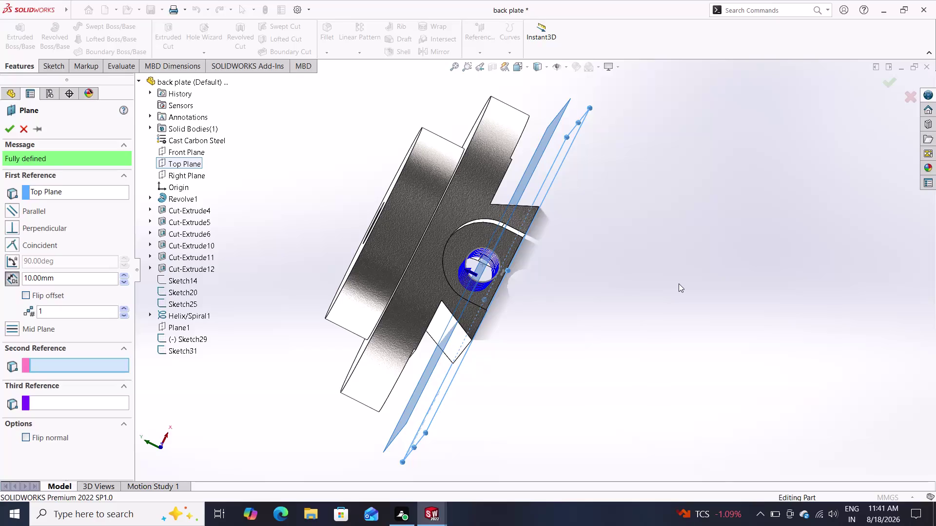
Preview the new plane at offsets of 7 mm, then 5 mm, from the Top Plane.
middle_click(679, 284)
middle_click(679, 284)
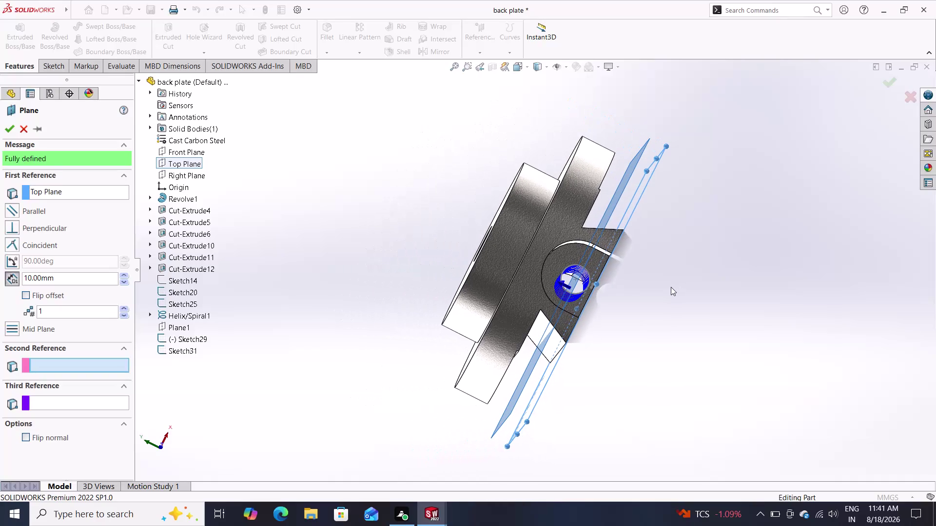
middle_click(669, 287)
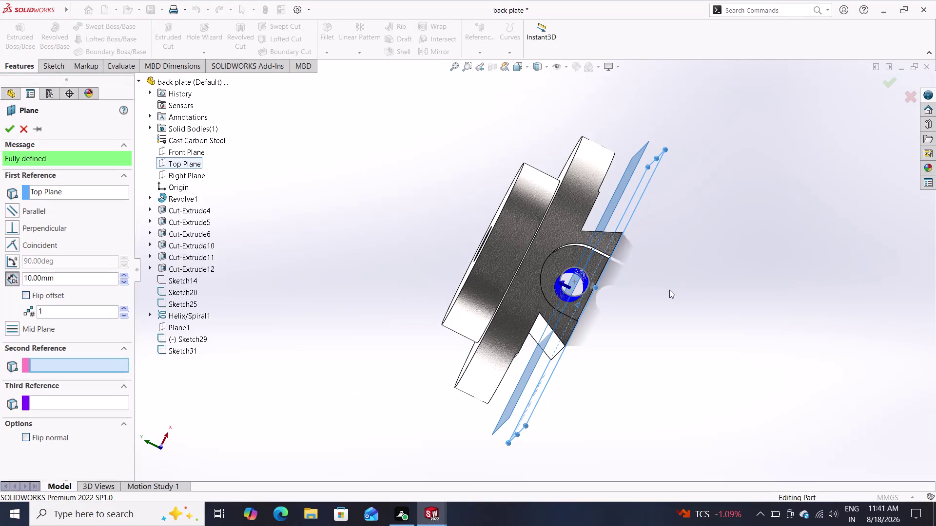
middle_click(669, 290)
middle_click(670, 290)
middle_click(670, 290)
middle_click(670, 290)
middle_click(670, 290)
middle_click(670, 290)
middle_click(670, 290)
middle_click(671, 290)
middle_click(671, 290)
middle_click(671, 290)
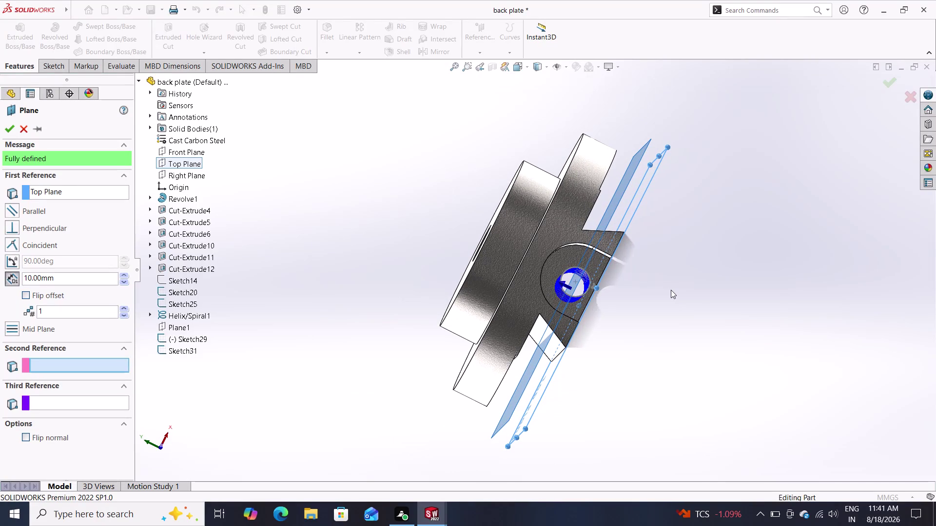
middle_click(670, 290)
middle_click(670, 290)
middle_click(671, 290)
middle_click(671, 290)
middle_click(670, 290)
middle_drag(629, 305, 622, 324)
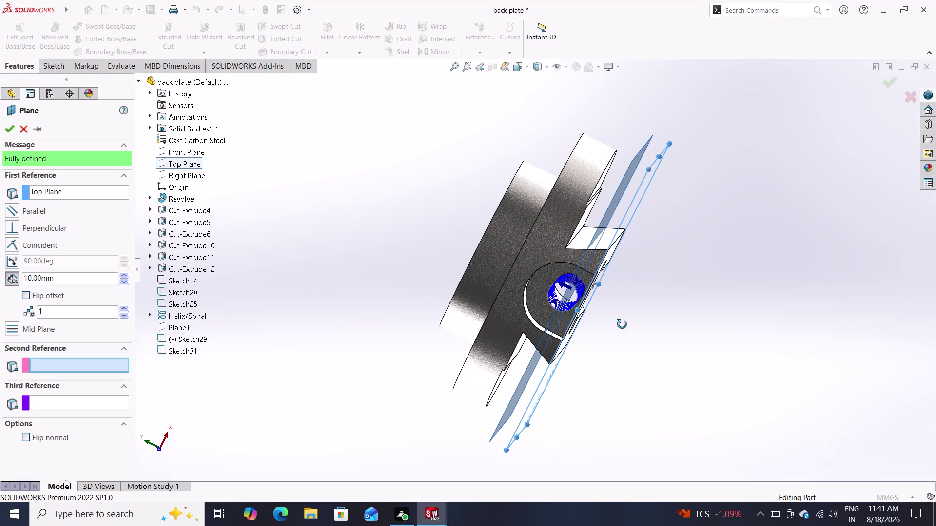
middle_drag(622, 324, 629, 313)
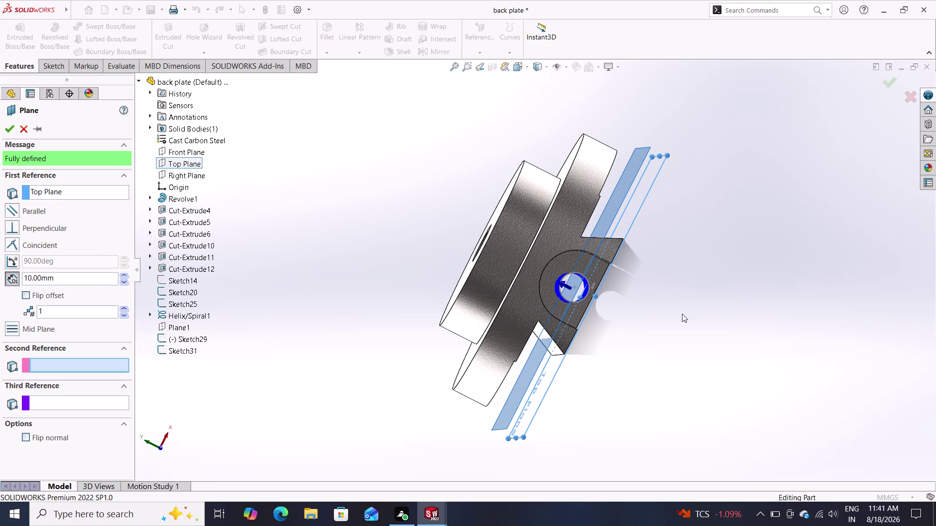
scroll(down, 3)
scroll(down, 3)
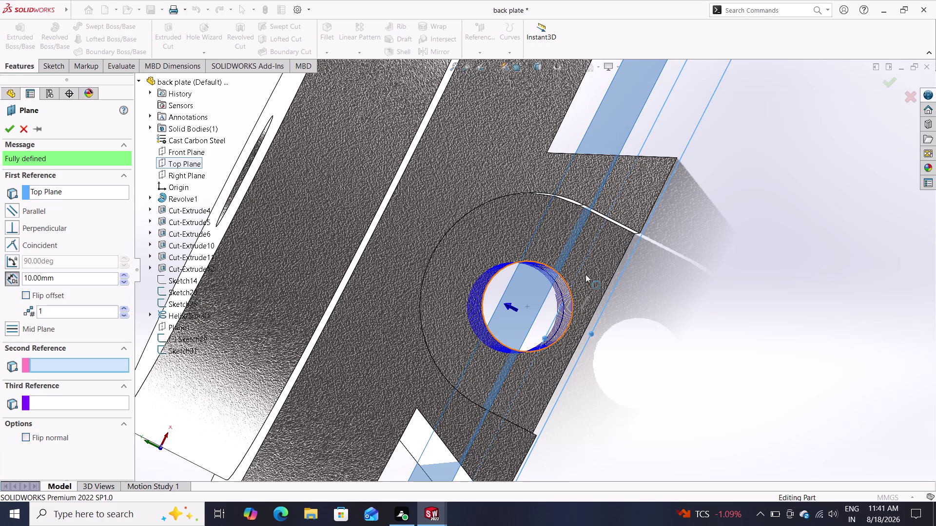
scroll(down, 3)
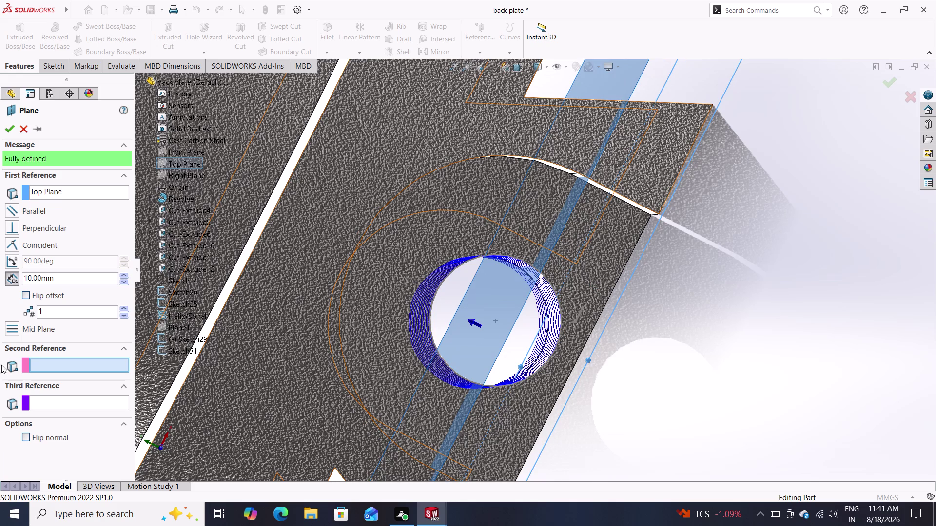
drag(76, 280, 1, 291)
click(1, 291)
drag(1, 291, 0, 296)
drag(82, 280, 0, 294)
key(7)
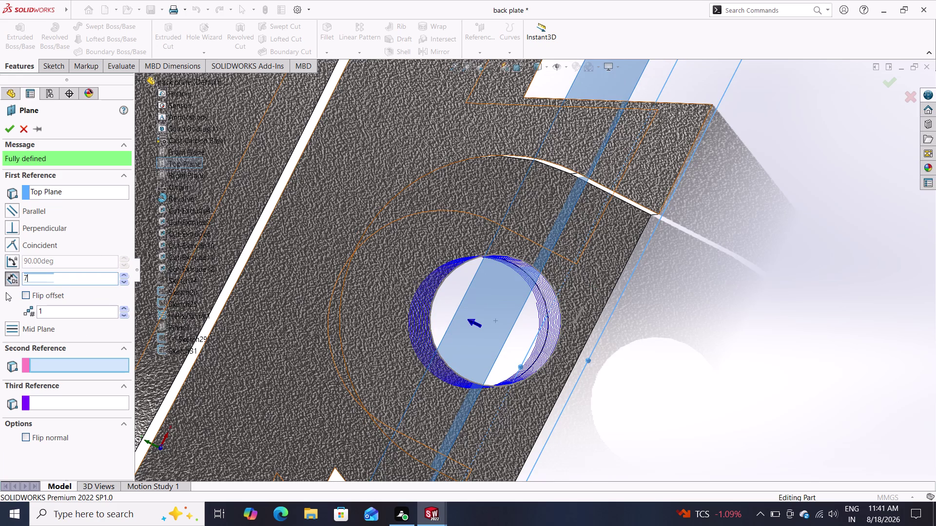
key(Return)
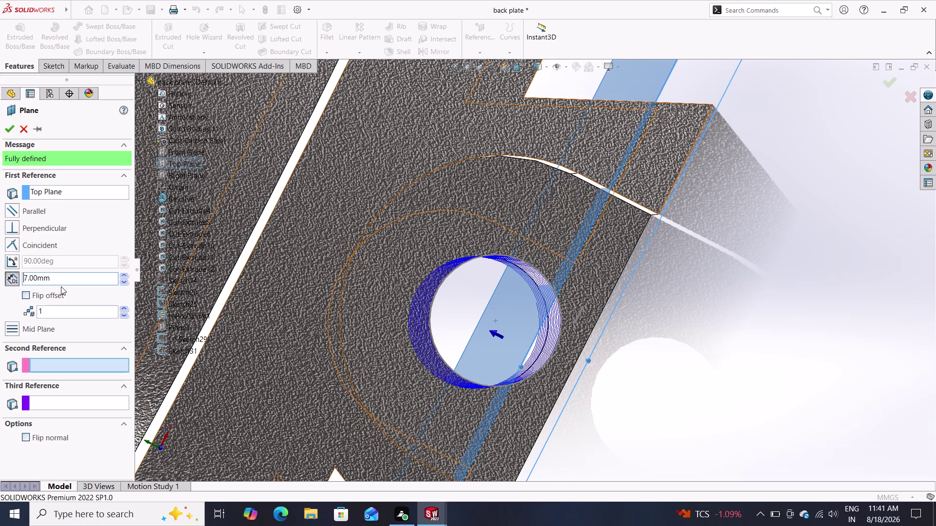
drag(62, 275, 0, 275)
key(5)
key(Return)
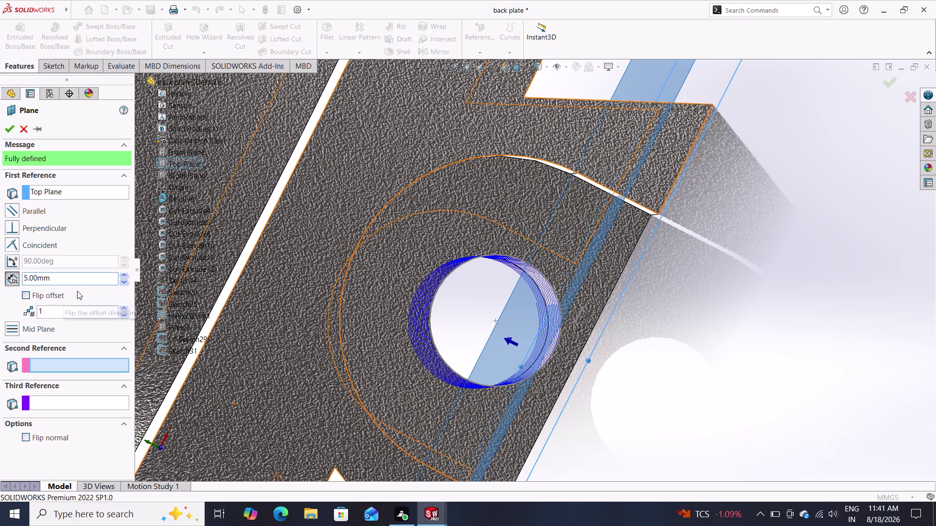
Try 3 mm and 4 mm offsets, then settle on 3 mm and accept Plane2.
drag(71, 282, 0, 280)
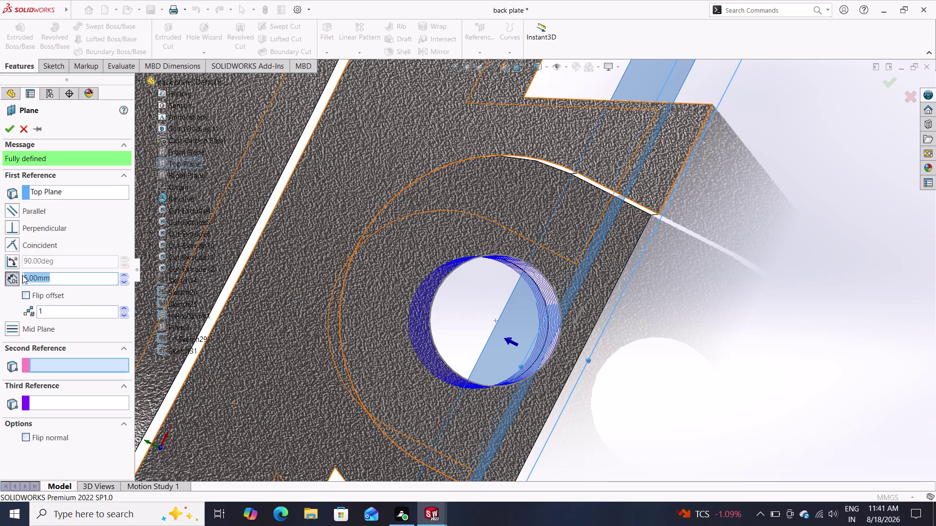
key(3)
key(Return)
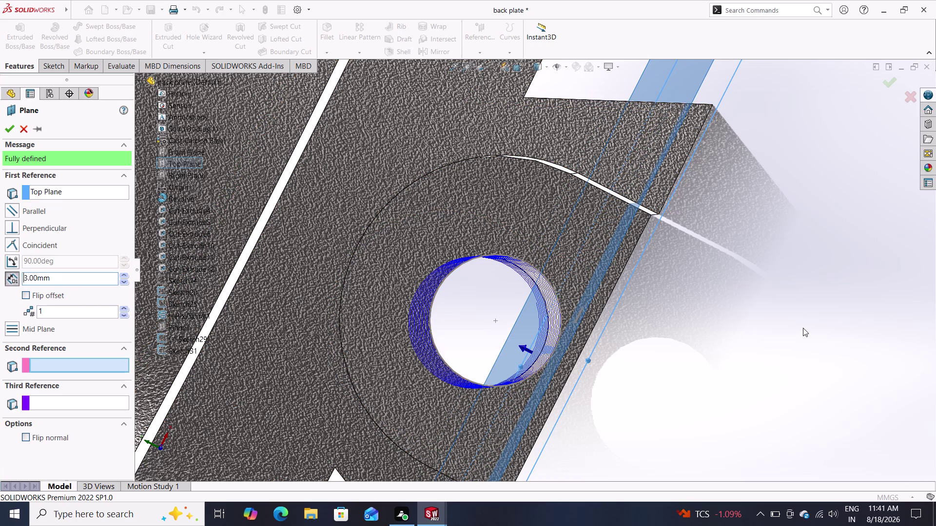
middle_drag(769, 336, 768, 346)
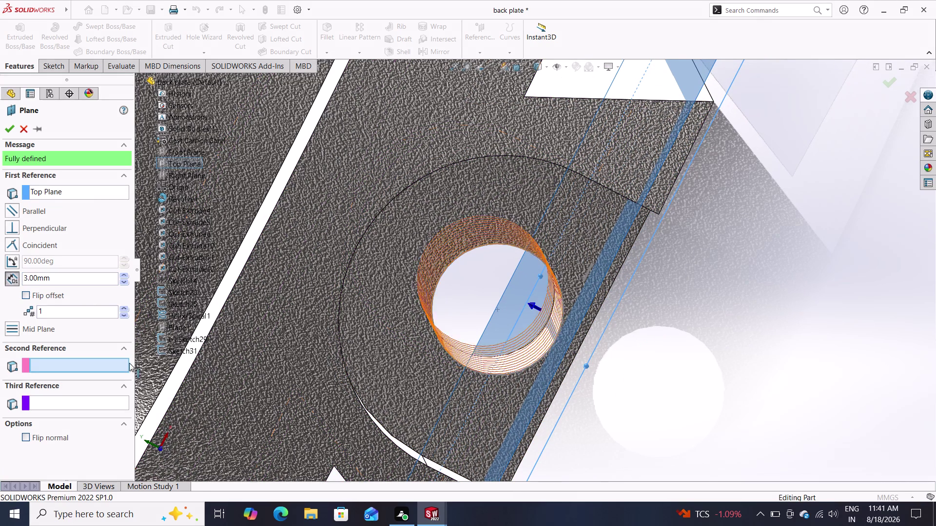
drag(74, 278, 0, 290)
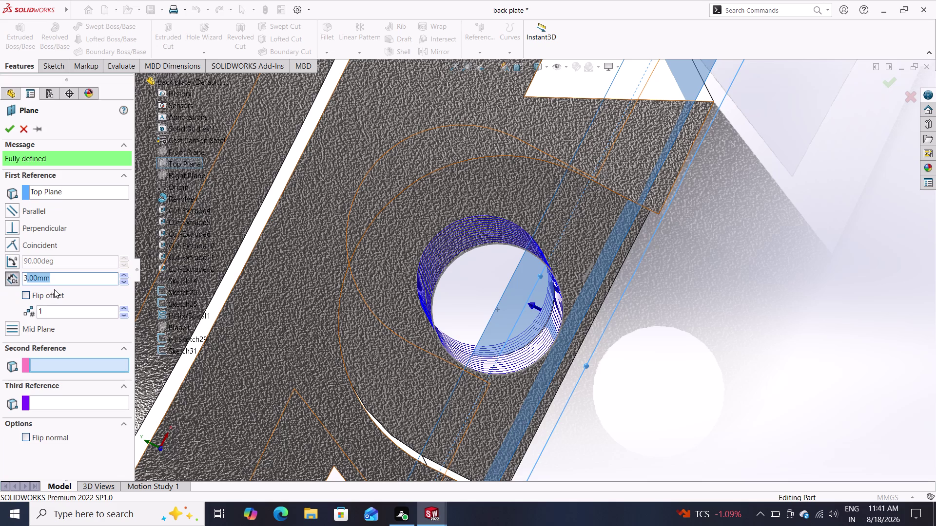
key(4)
key(Return)
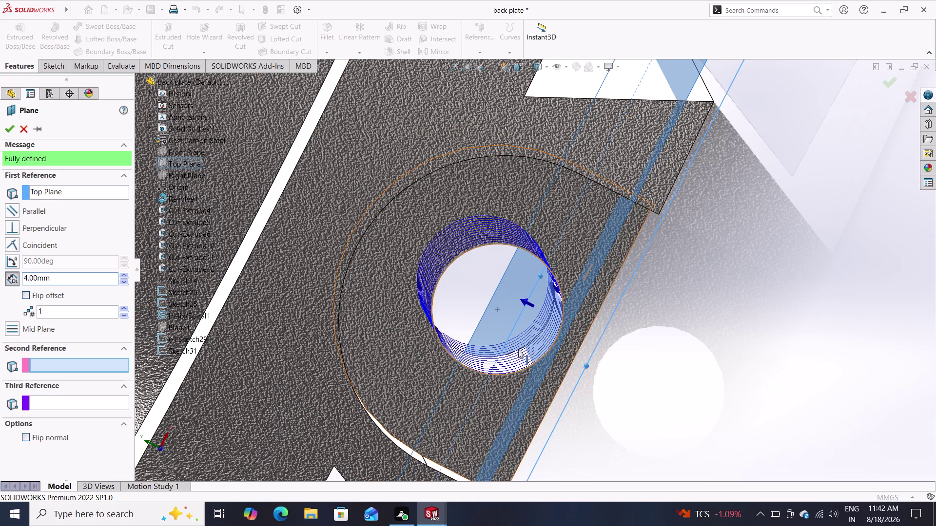
middle_click(648, 329)
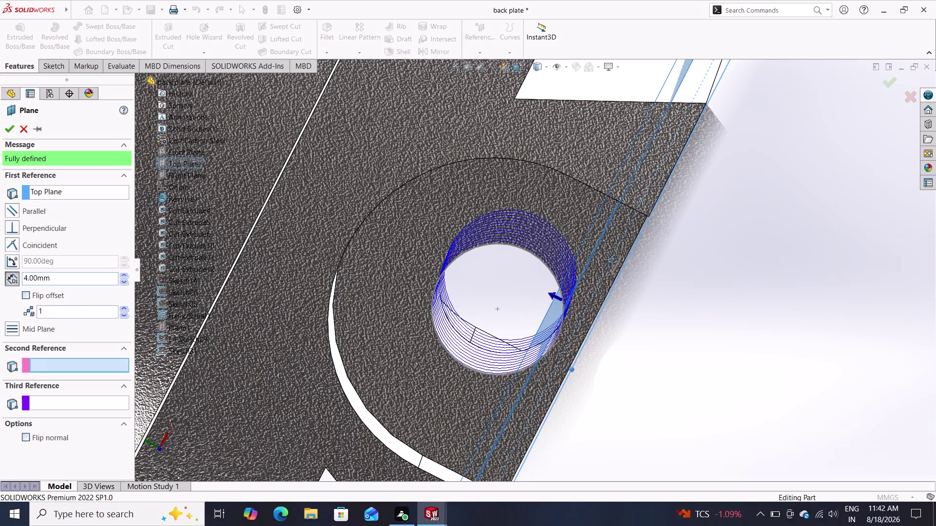
drag(76, 284, 0, 286)
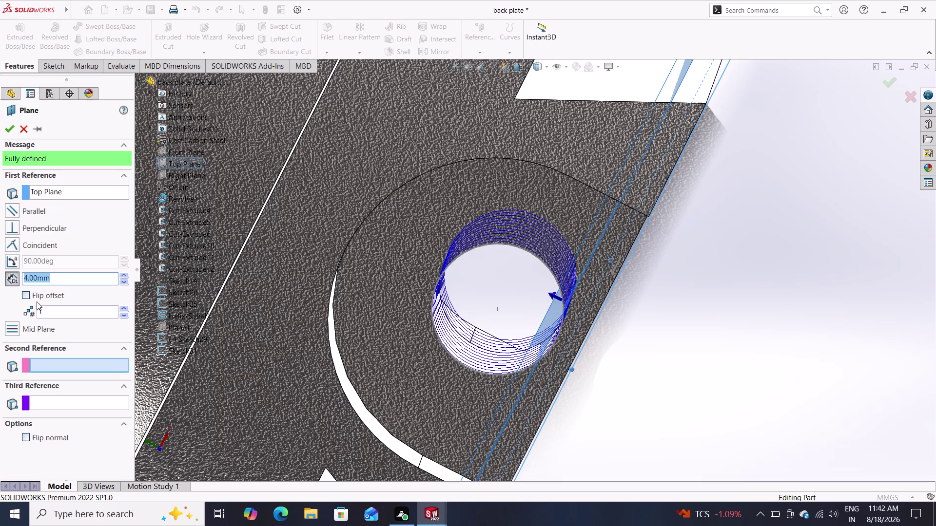
key(3)
key(Return)
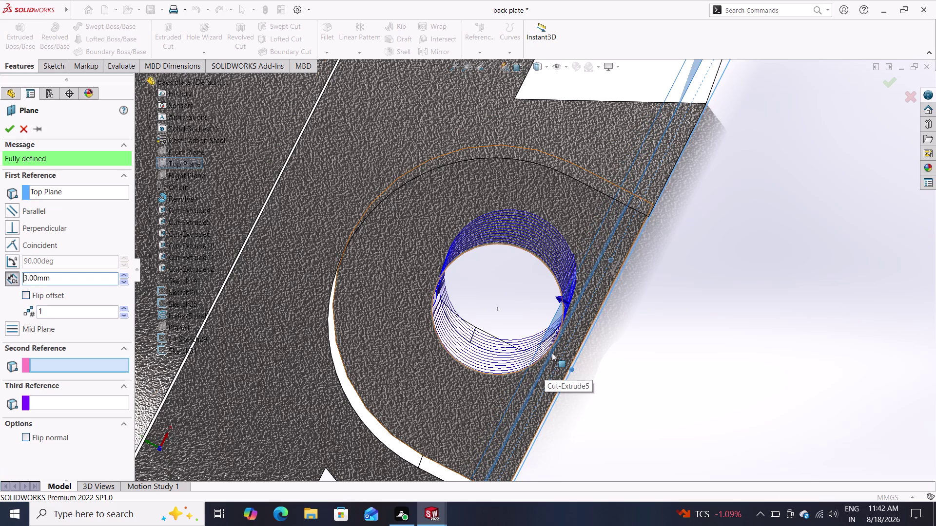
middle_drag(645, 353, 648, 335)
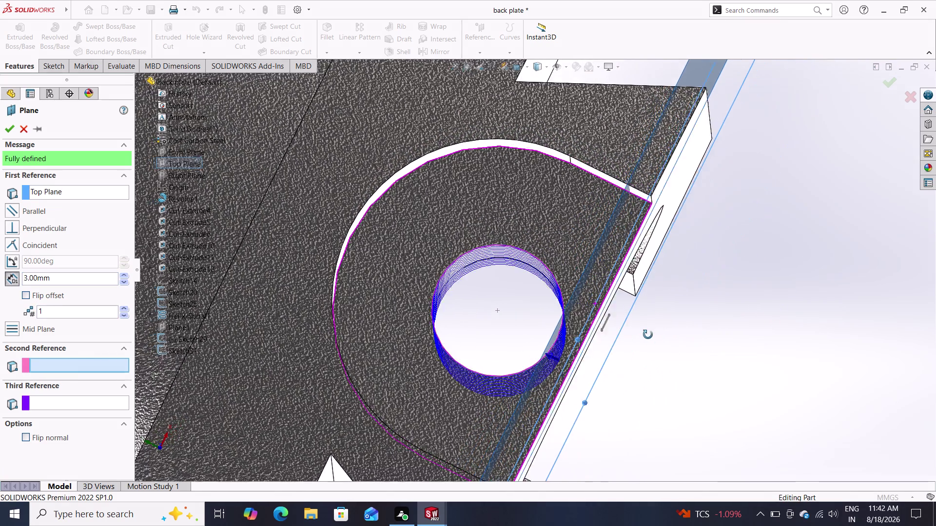
middle_drag(647, 334, 651, 353)
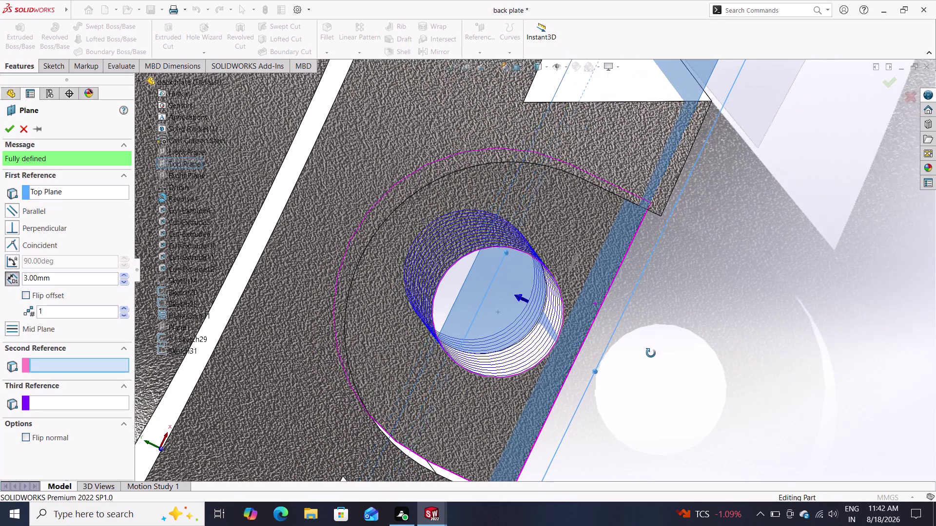
middle_drag(652, 353, 629, 288)
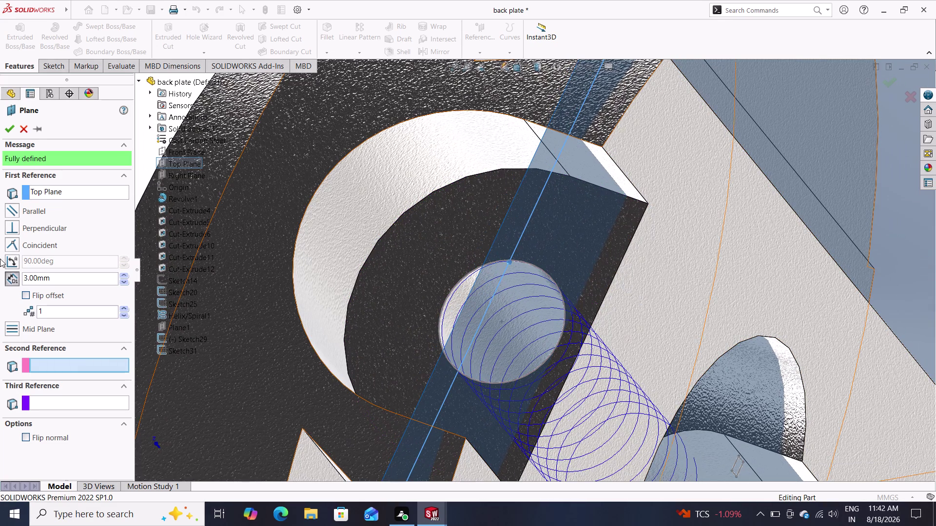
click(3, 138)
click(7, 130)
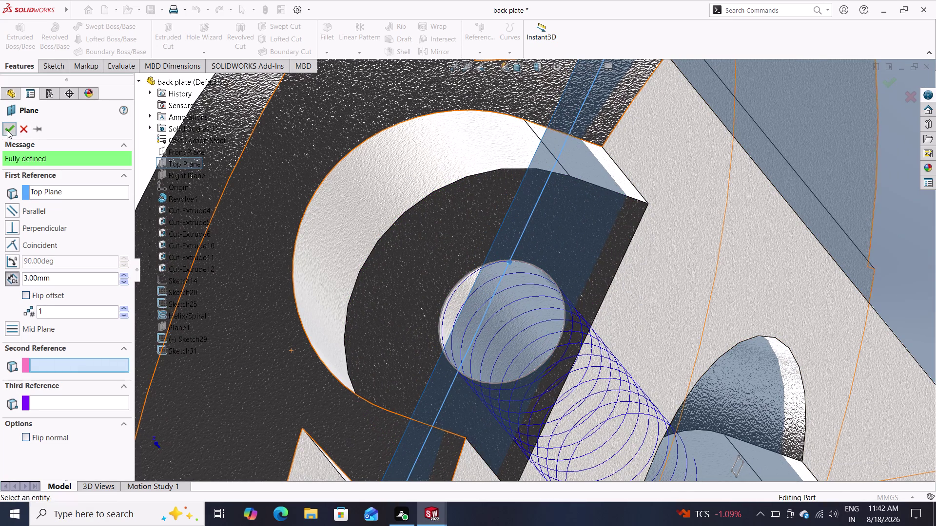
click(6, 130)
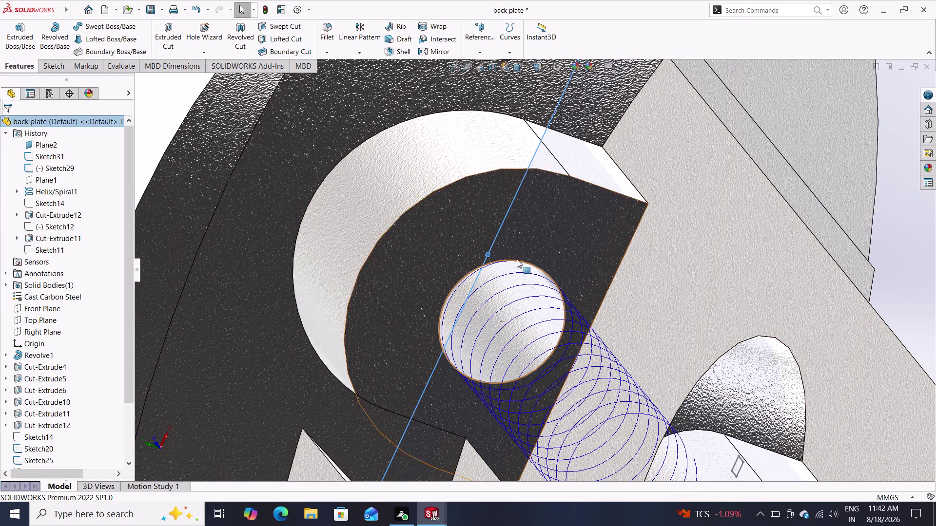
Start a sketch on Plane2 over the back plate's grooved face.
click(52, 60)
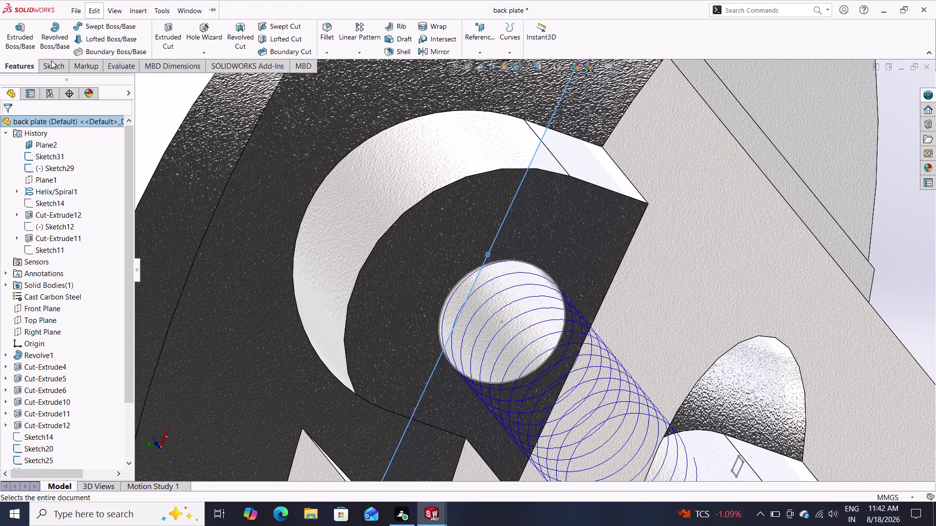
click(92, 38)
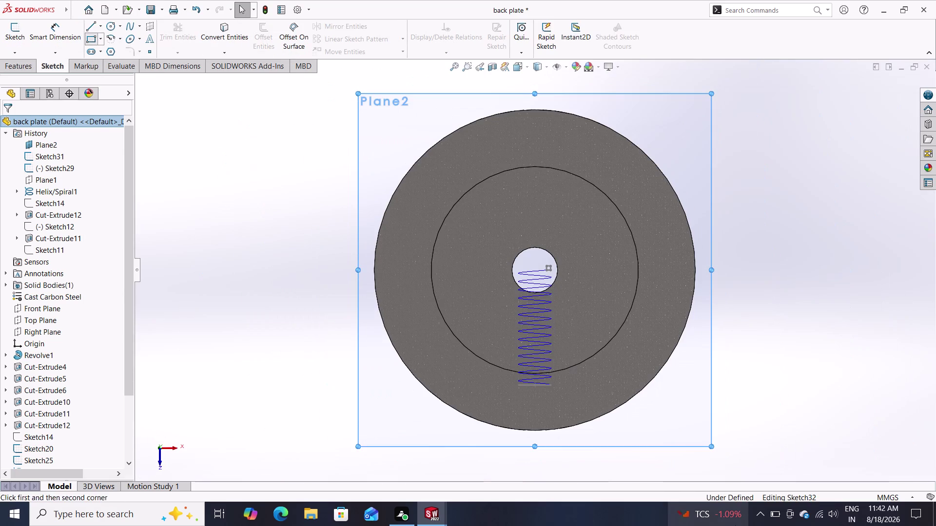
middle_drag(569, 400, 564, 349)
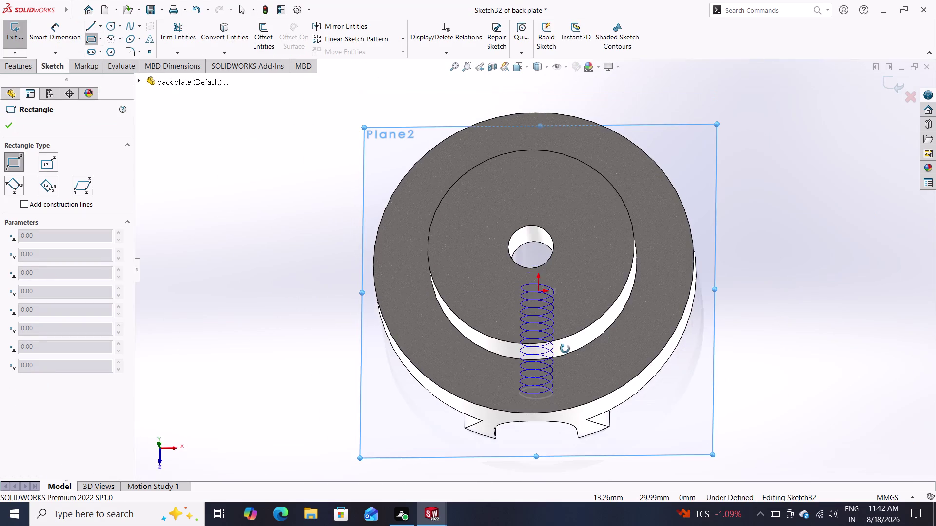
middle_drag(564, 349, 536, 398)
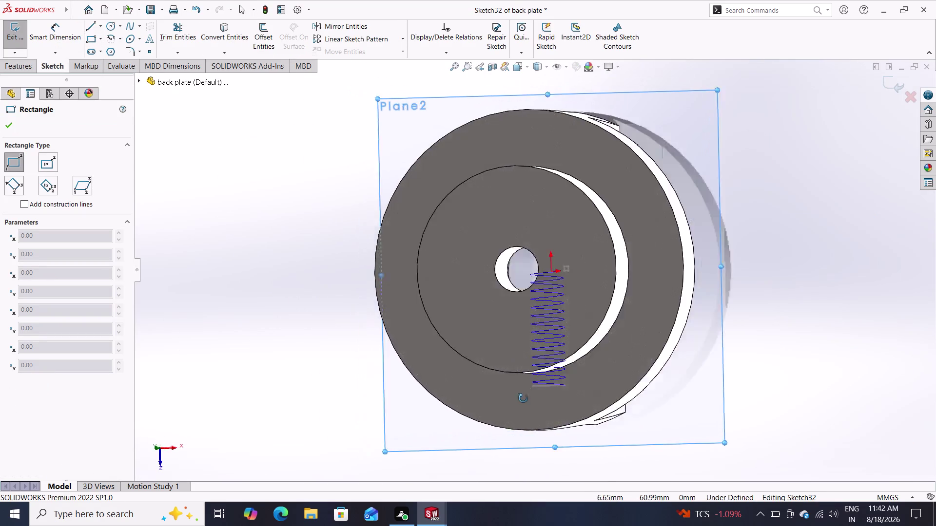
middle_drag(536, 397, 364, 397)
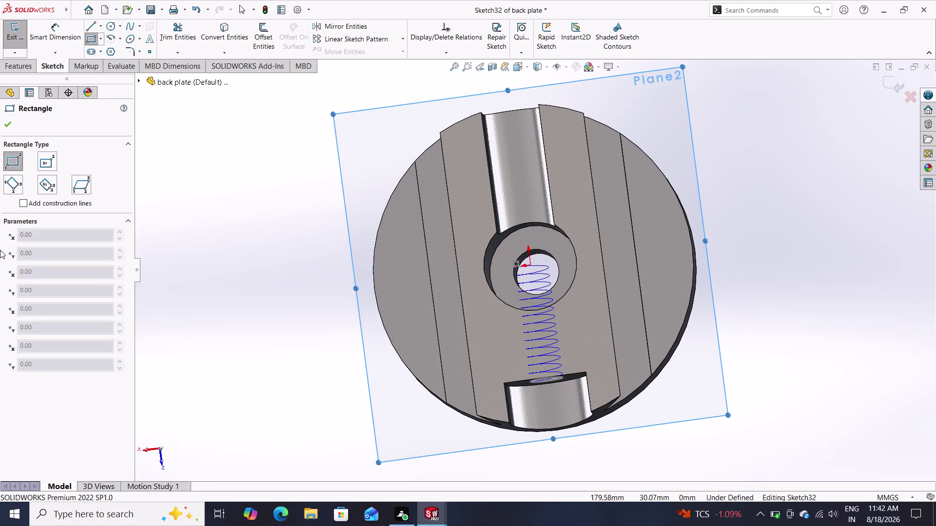
click(139, 82)
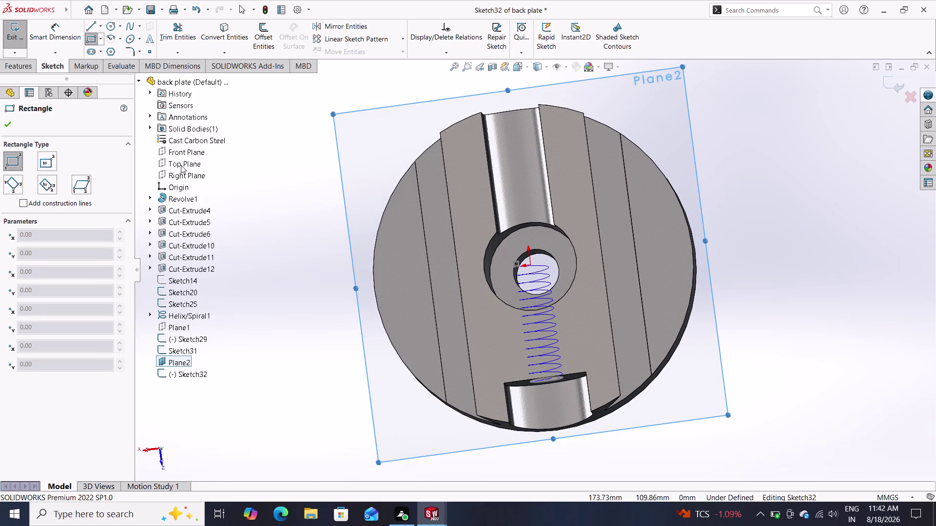
right_click(320, 199)
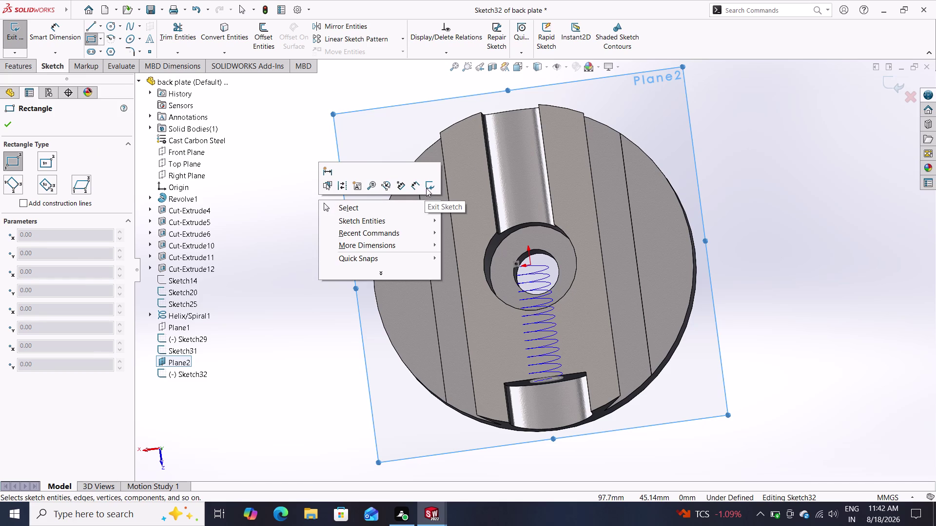
triple_click(426, 180)
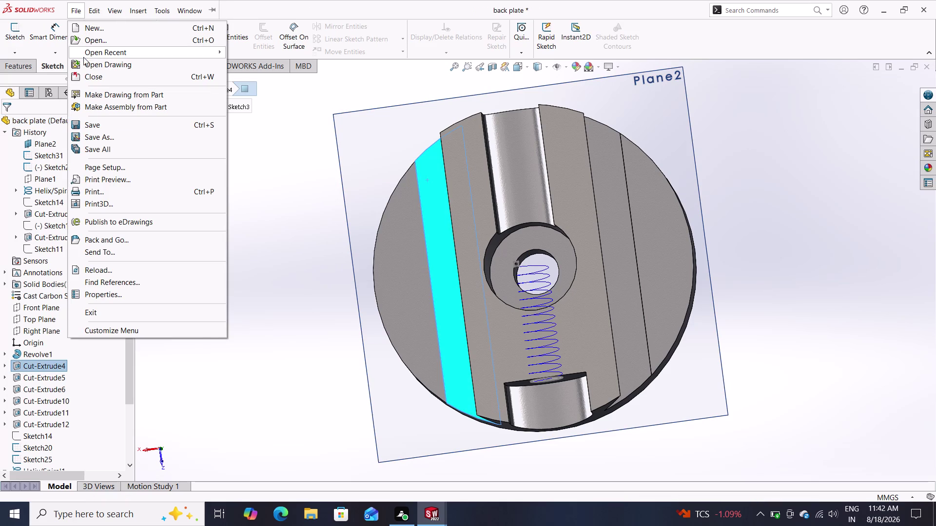
double_click(44, 68)
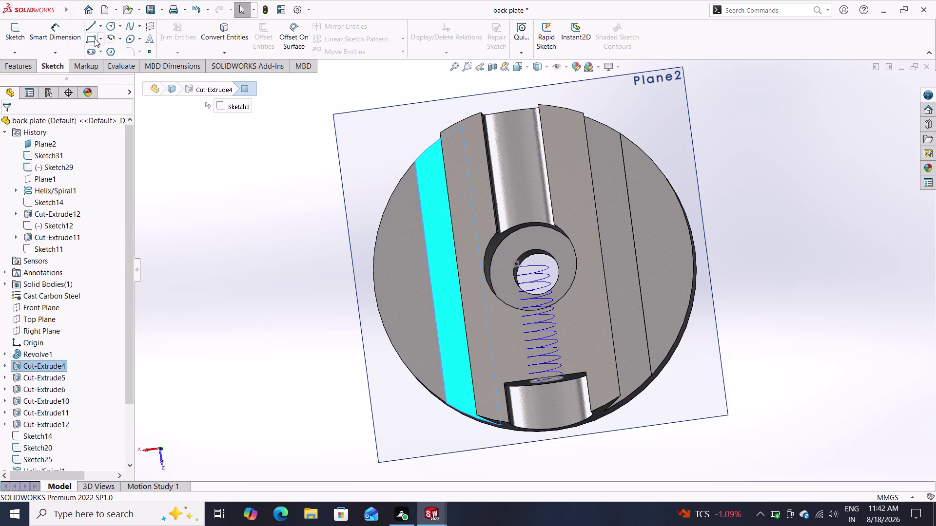
click(94, 38)
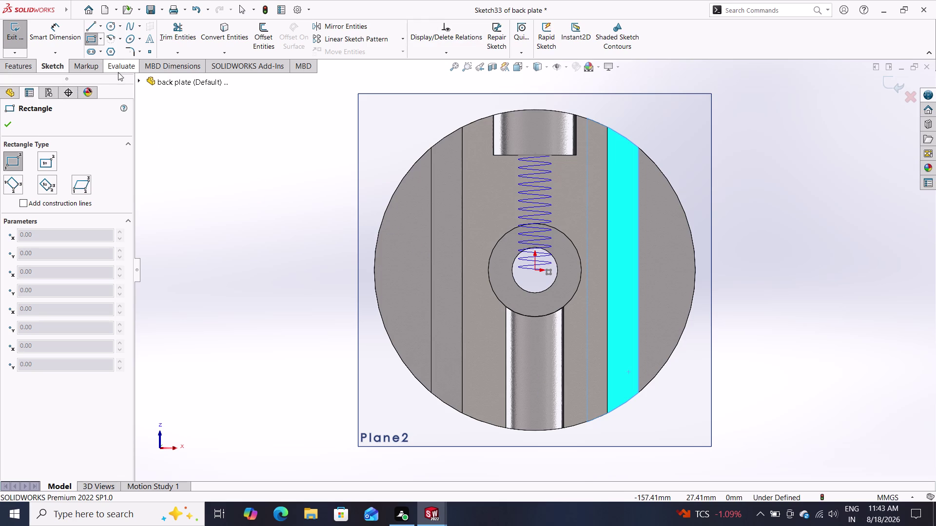
Exit the empty Plane2 sketch without drawing anything.
right_click(197, 147)
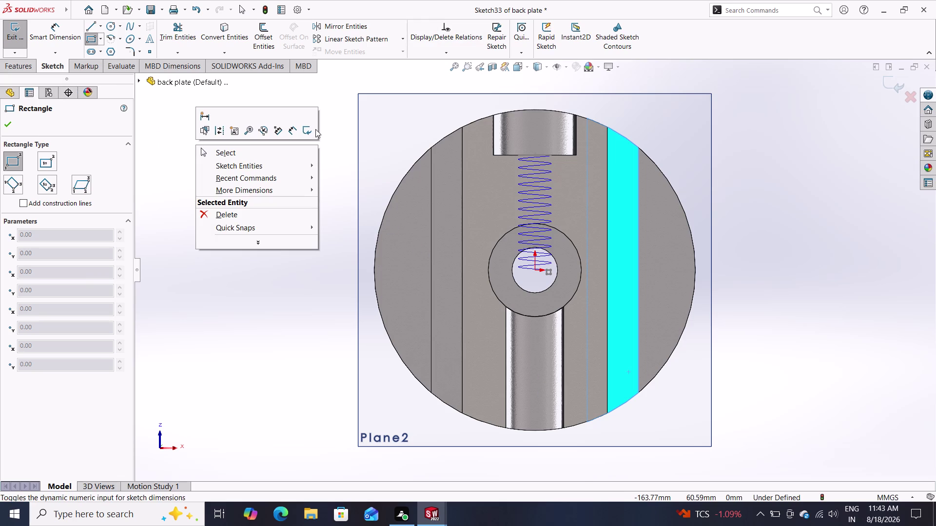
click(309, 137)
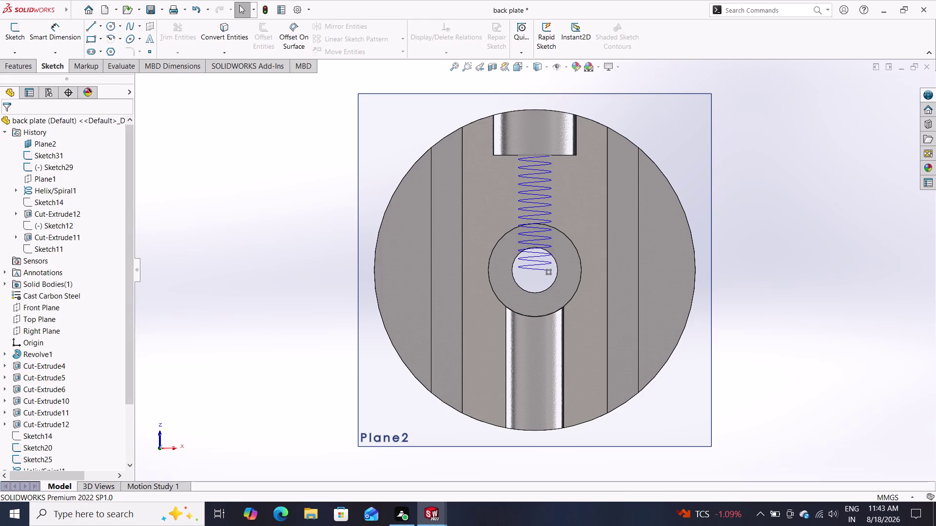
double_click(6, 95)
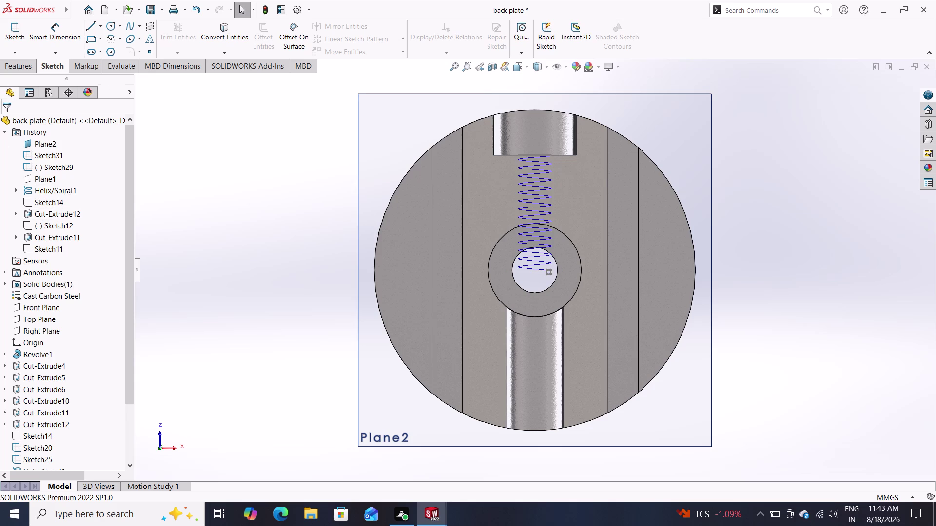
double_click(7, 92)
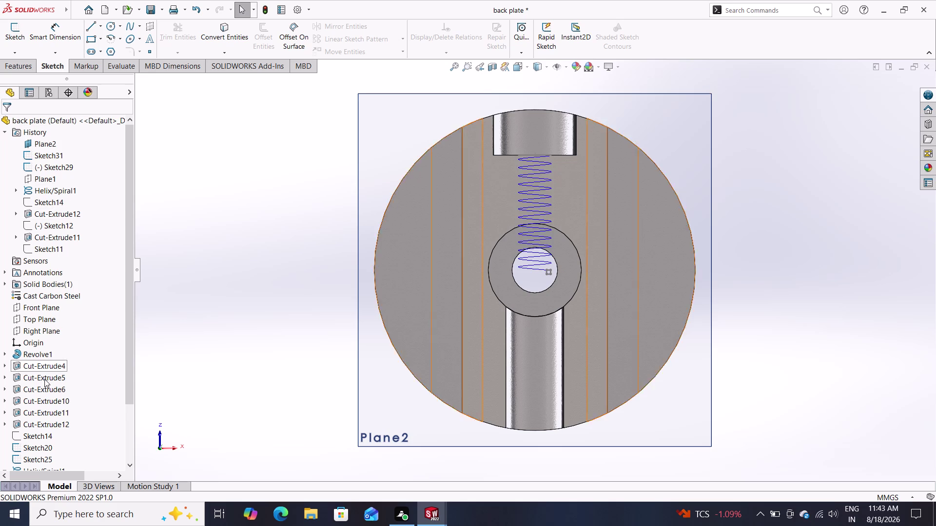
Start a new sketch on Plane2 and turn the view to the grooved face.
click(47, 323)
right_click(48, 323)
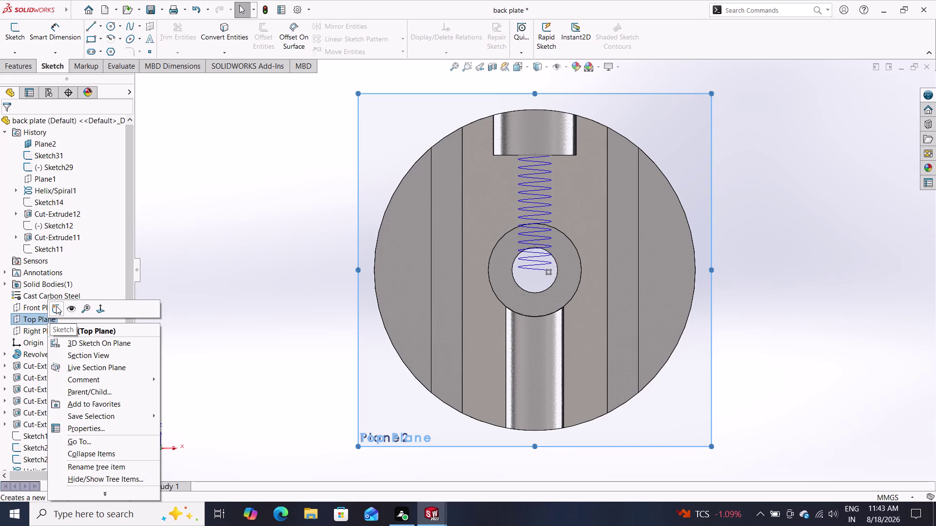
click(366, 197)
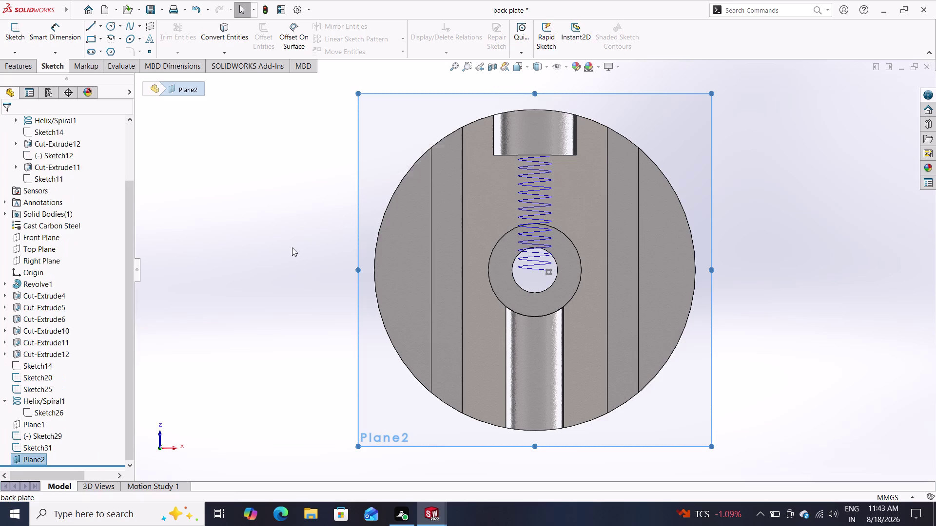
right_click(24, 464)
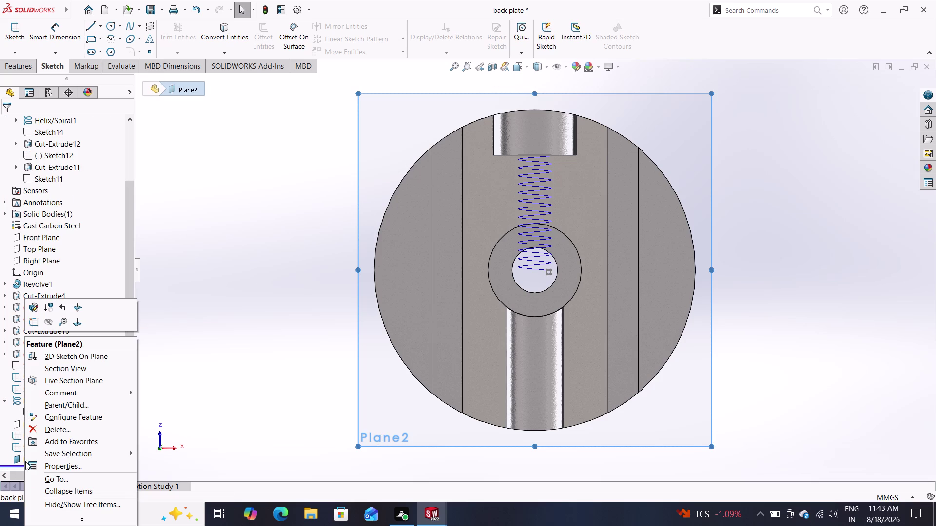
click(36, 322)
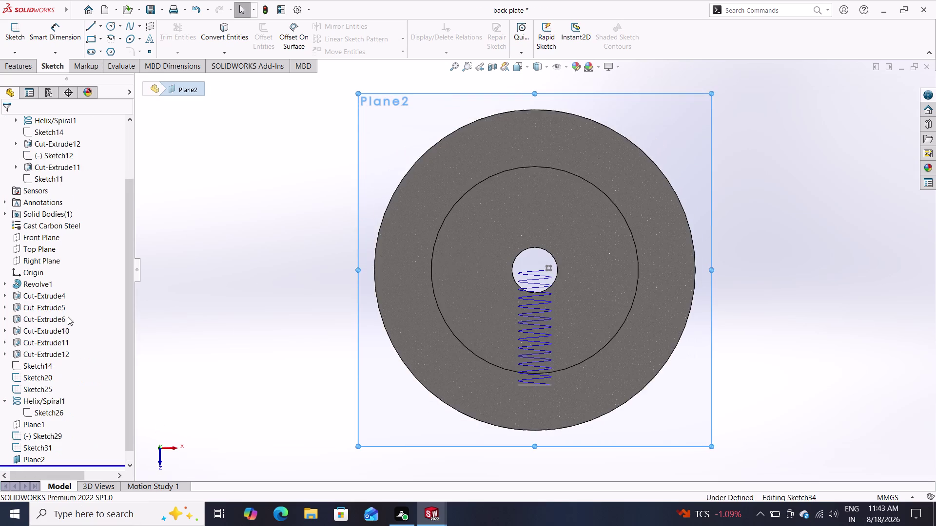
double_click(93, 42)
middle_drag(363, 317, 432, 318)
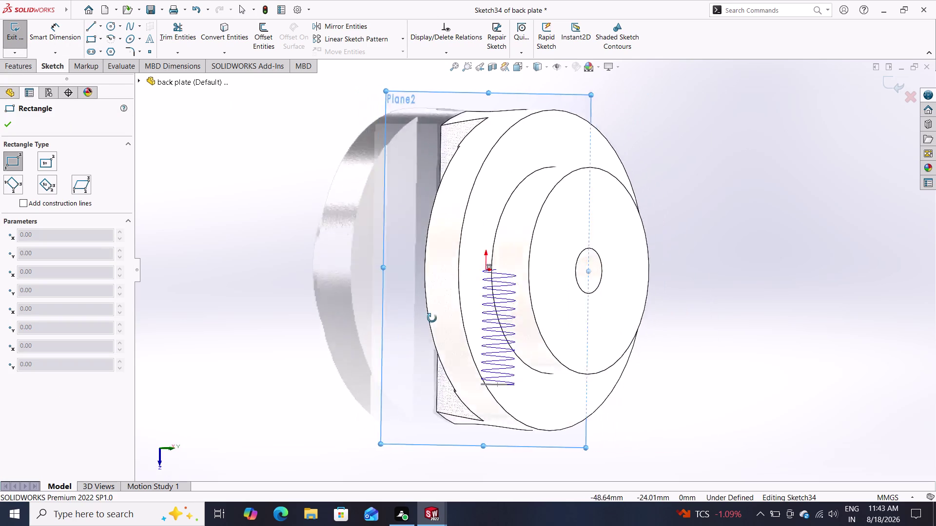
middle_drag(431, 318, 561, 324)
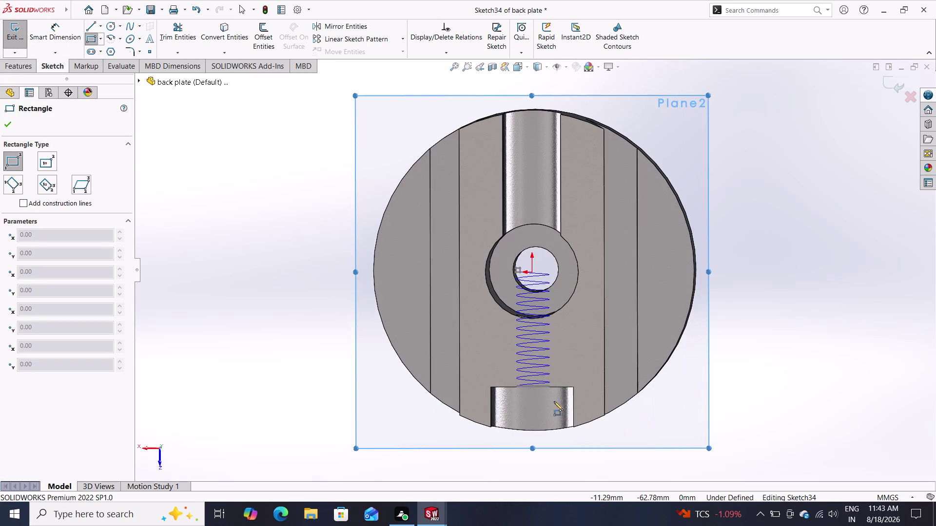
Draw a small corner rectangle in the bottom slot at the helix's lower end.
triple_click(517, 386)
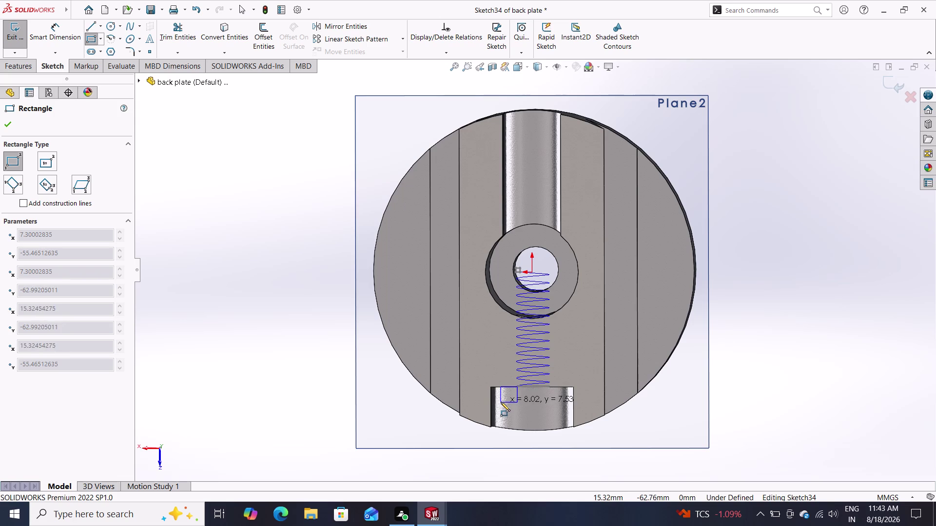
click(500, 402)
click(8, 125)
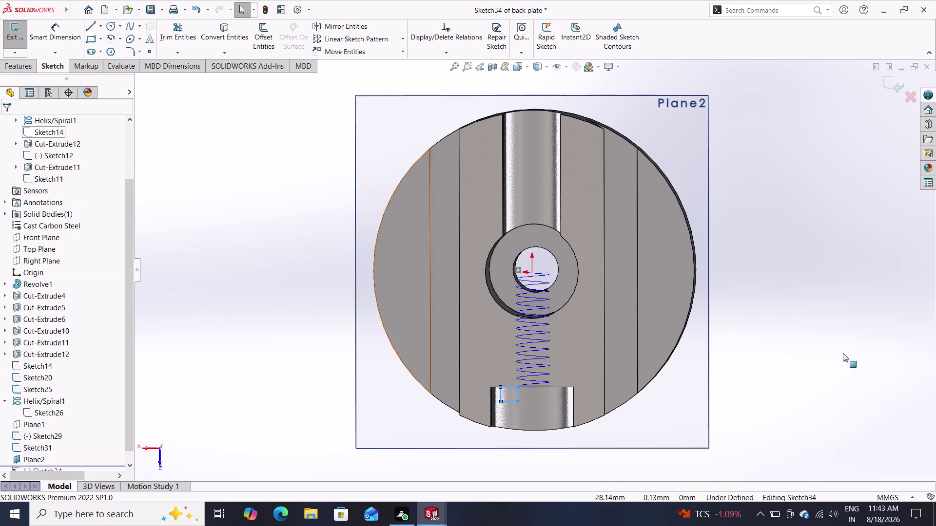
middle_drag(935, 373, 762, 388)
middle_drag(762, 380, 731, 383)
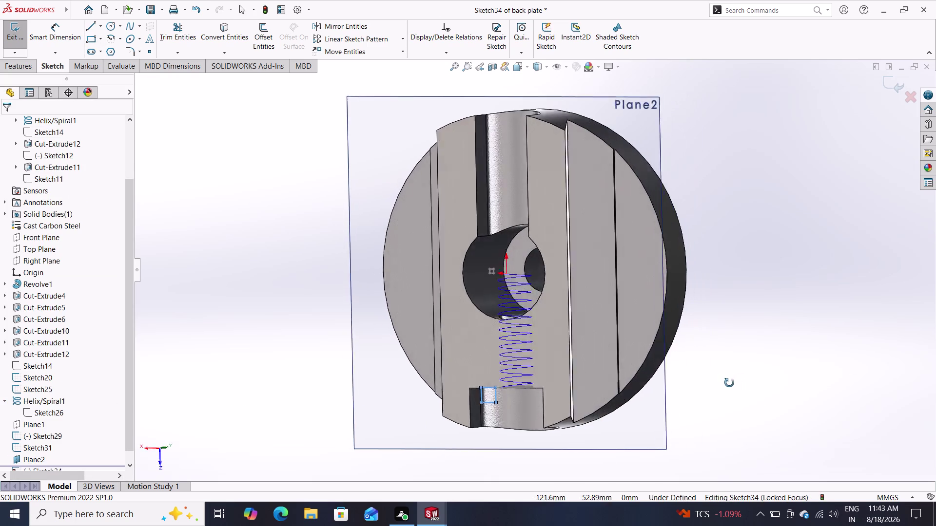
middle_drag(731, 383, 699, 388)
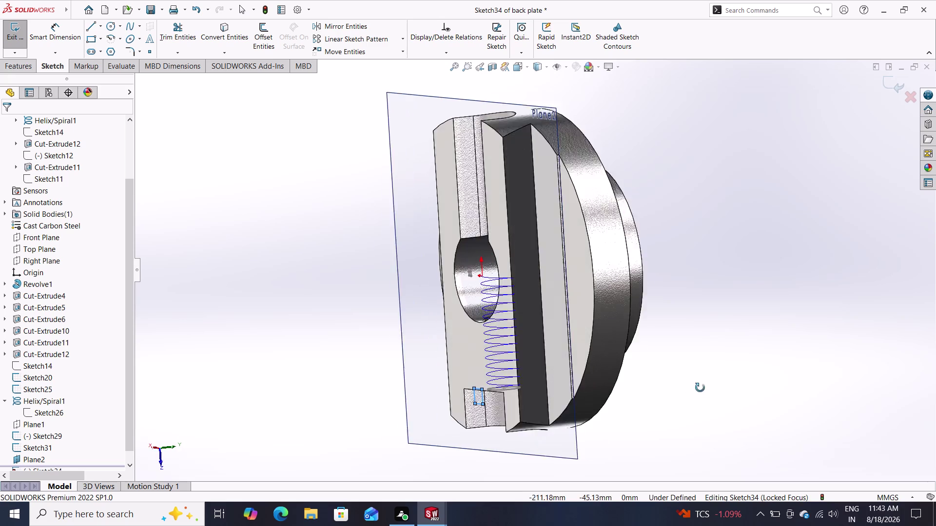
middle_drag(699, 388, 749, 388)
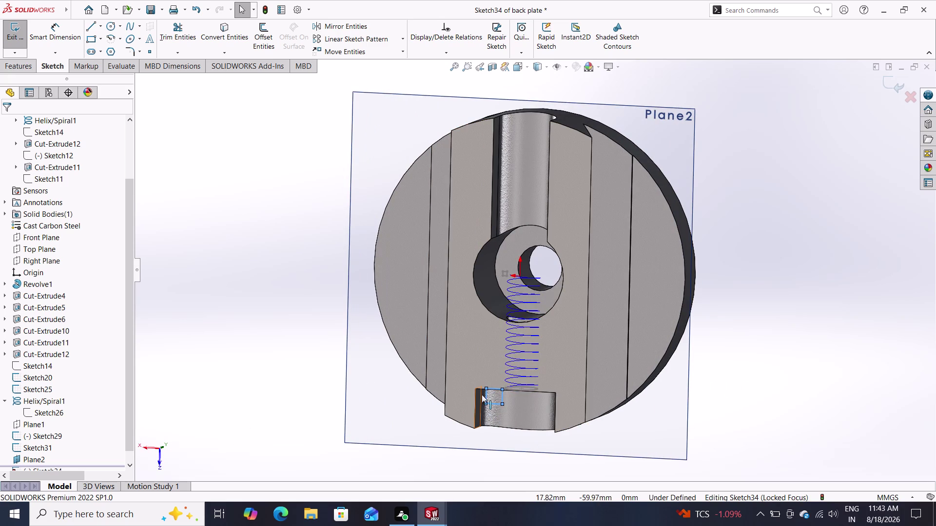
double_click(500, 389)
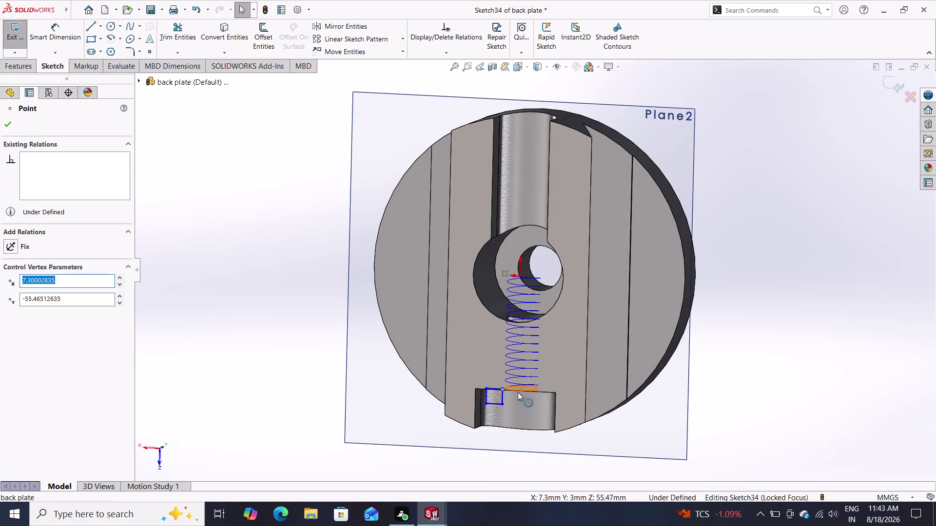
double_click(517, 392)
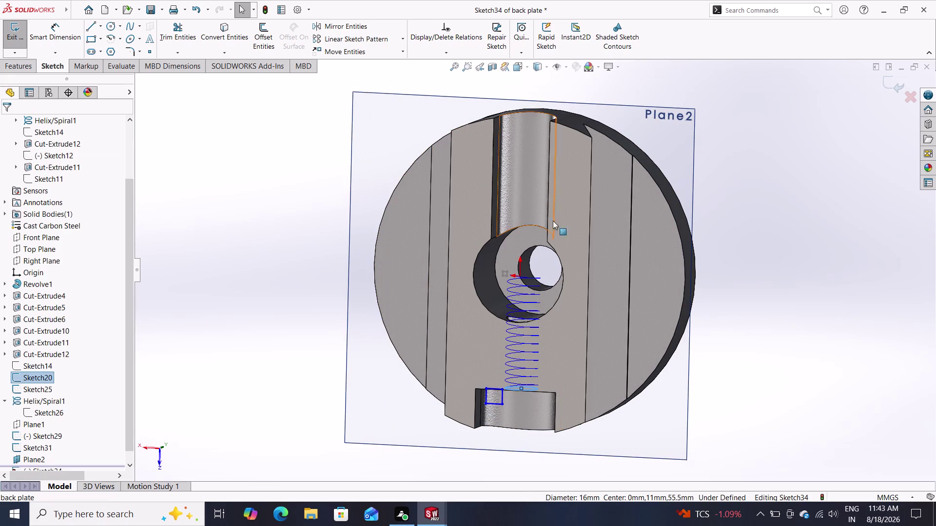
double_click(463, 55)
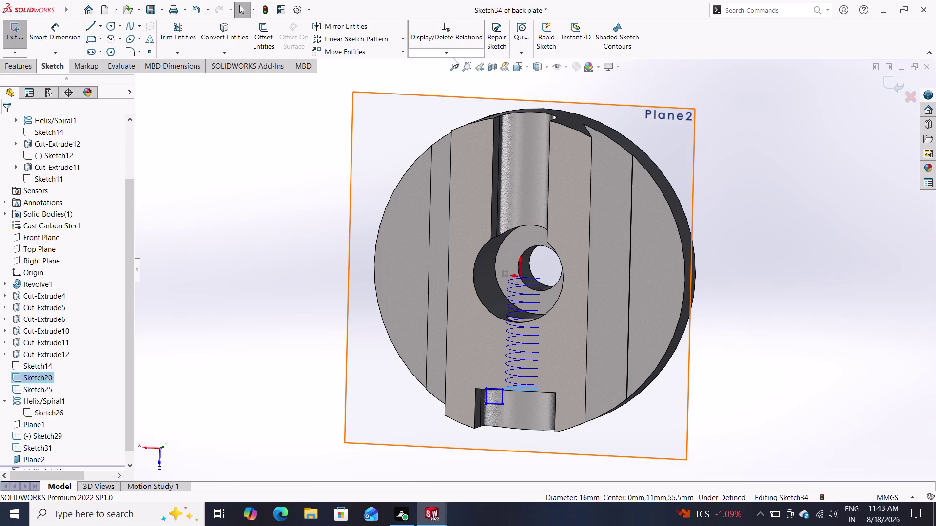
click(450, 52)
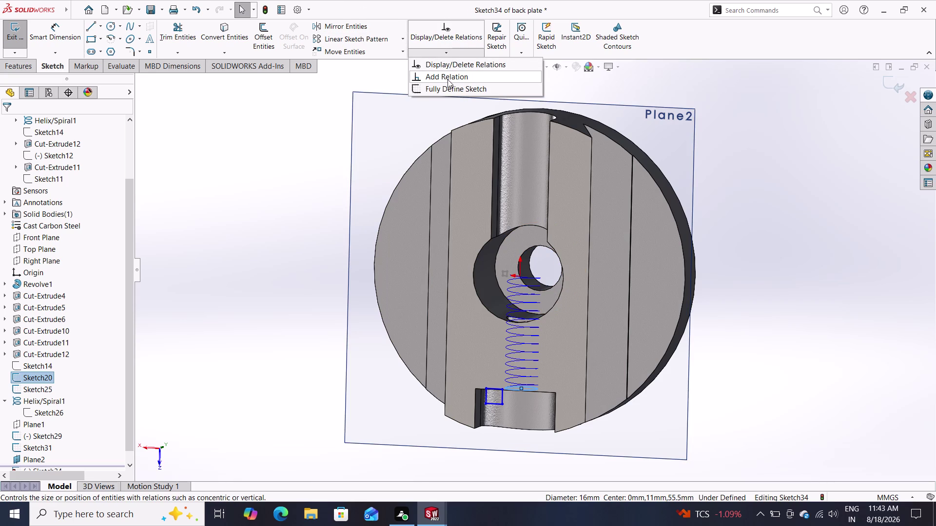
Add a Pierce relation between the rectangle's corner point and the helix.
triple_click(447, 79)
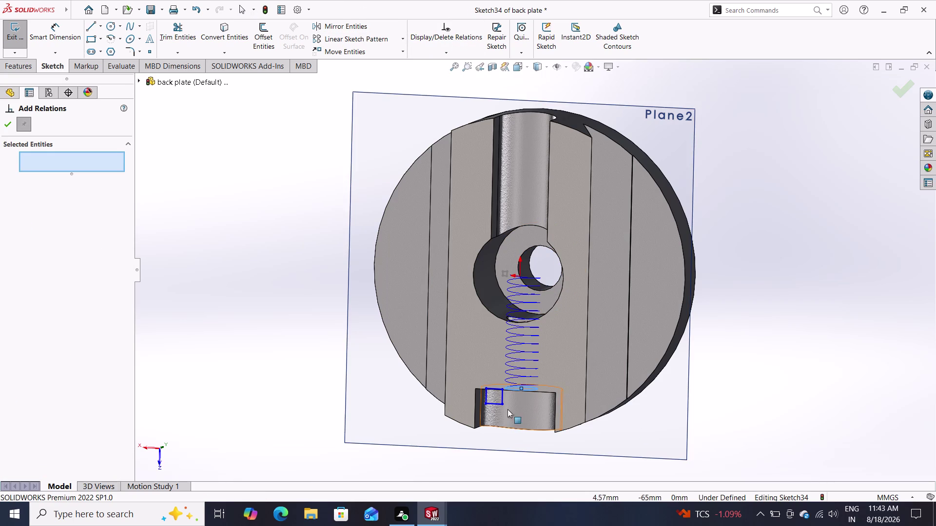
click(500, 390)
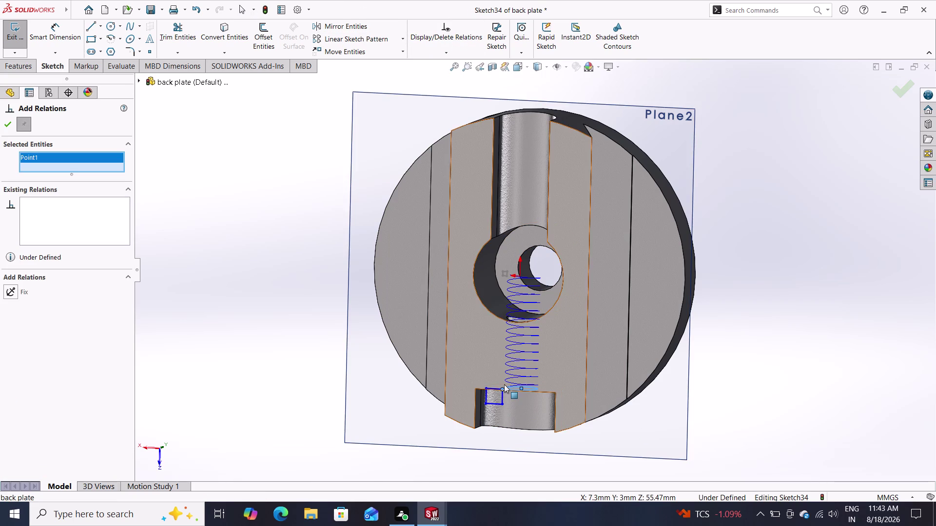
click(512, 377)
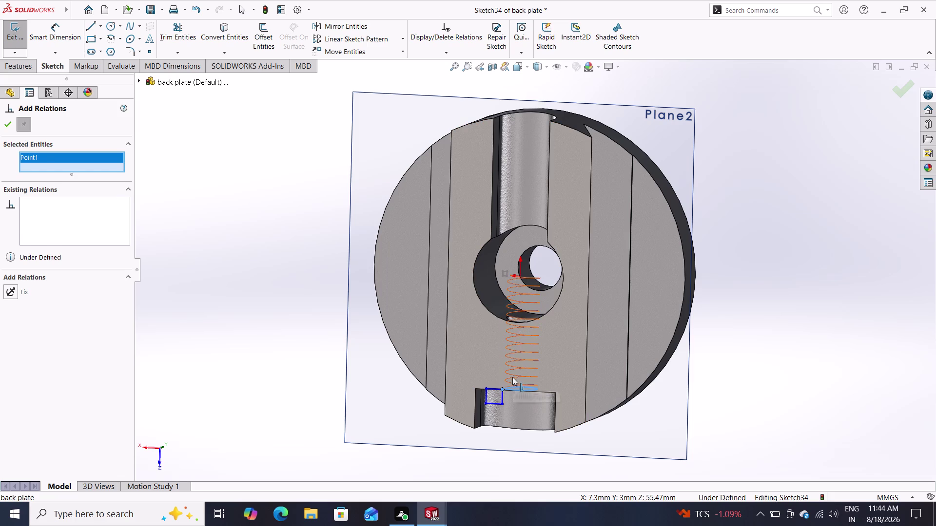
click(18, 317)
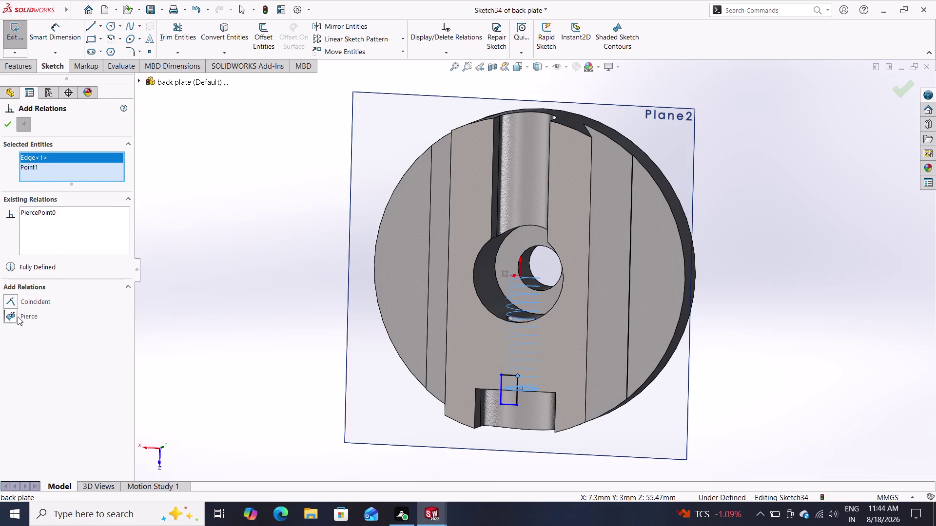
click(8, 130)
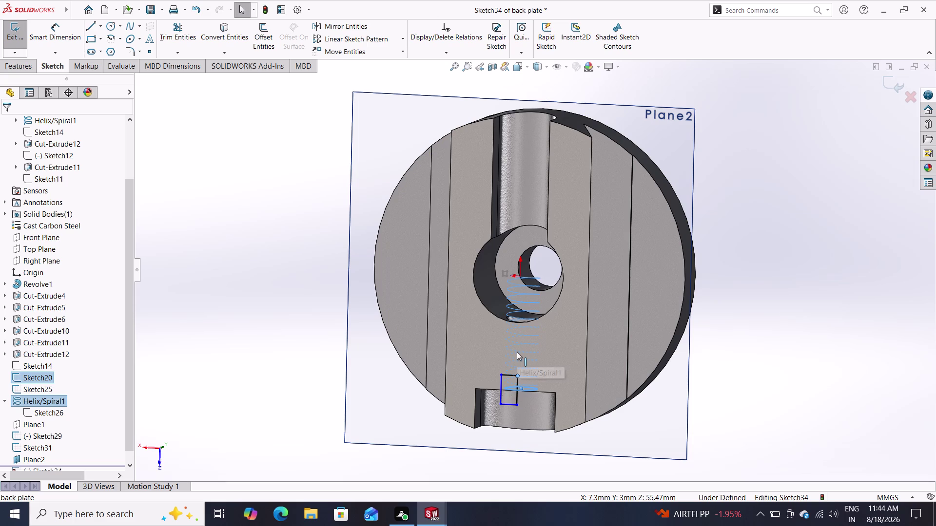
scroll(down, 3)
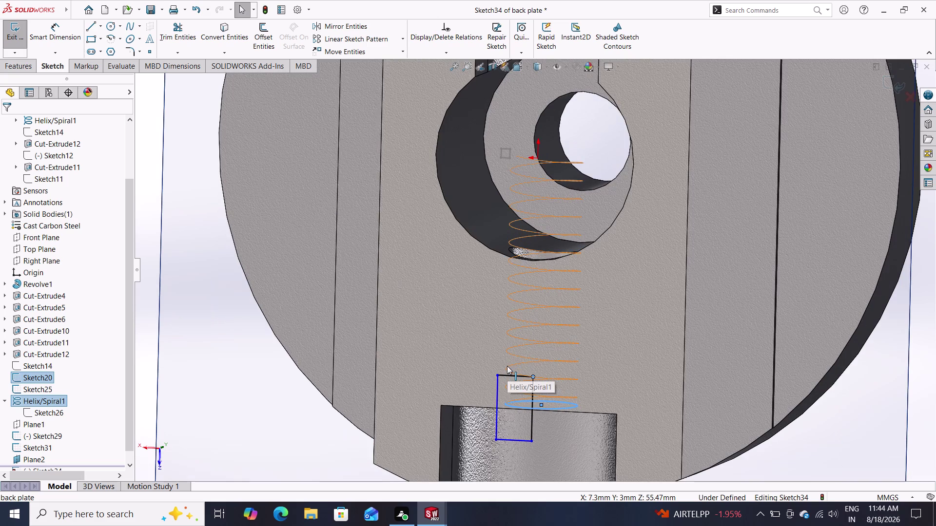
Dimension the profile rectangle's width as 2 mm.
click(57, 35)
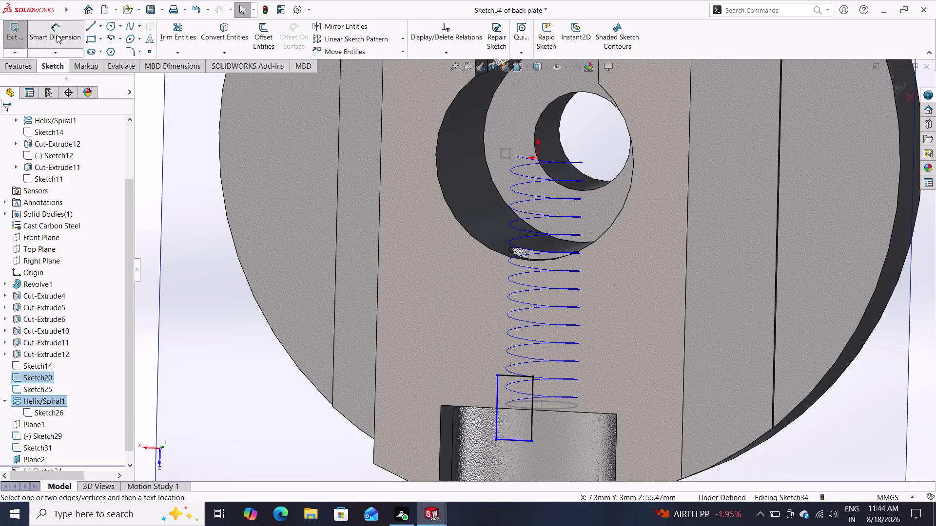
click(505, 374)
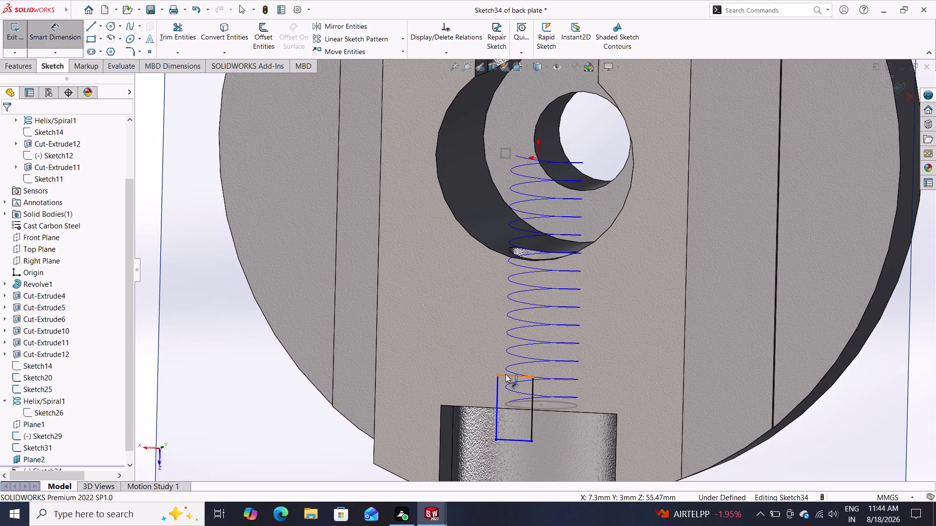
click(513, 329)
key(2)
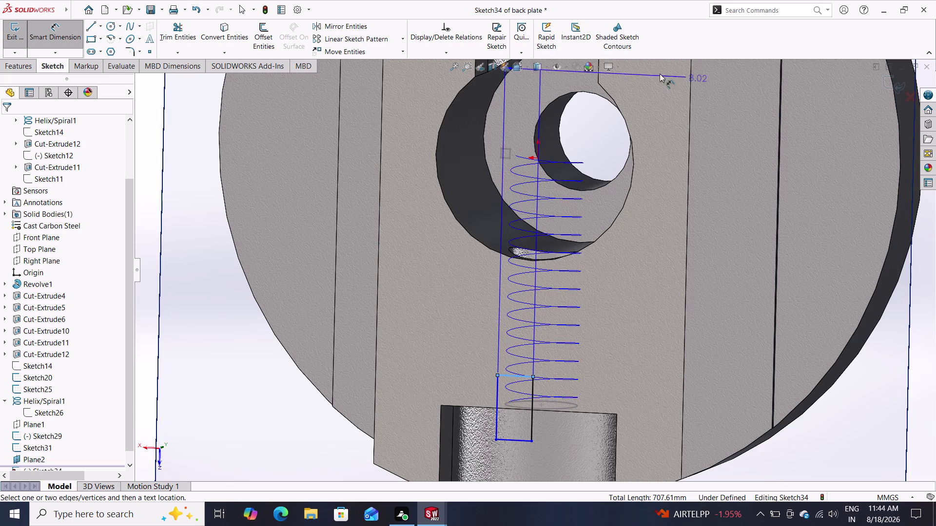
click(440, 342)
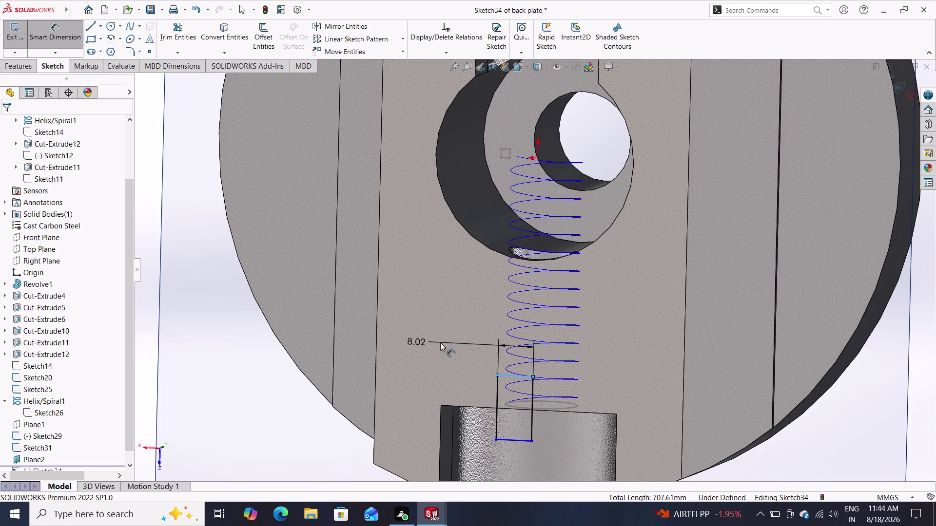
key(2)
key(Return)
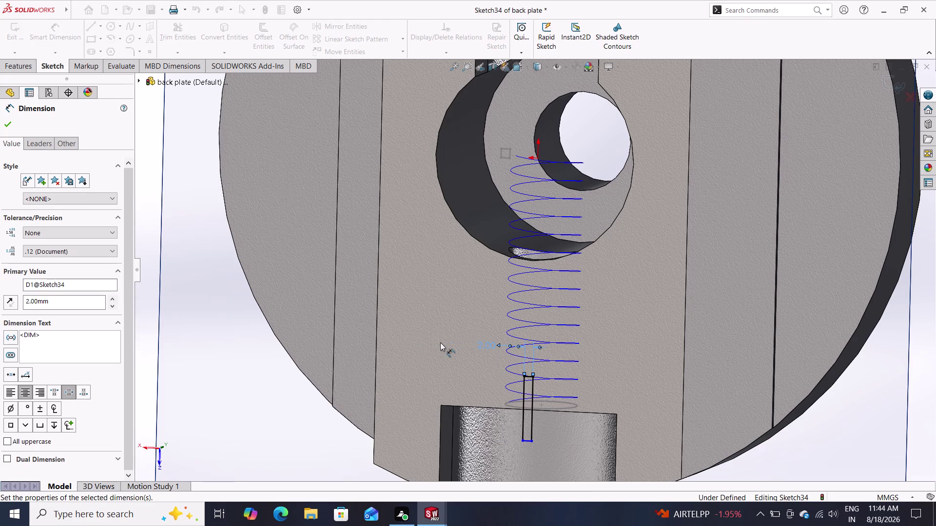
click(52, 35)
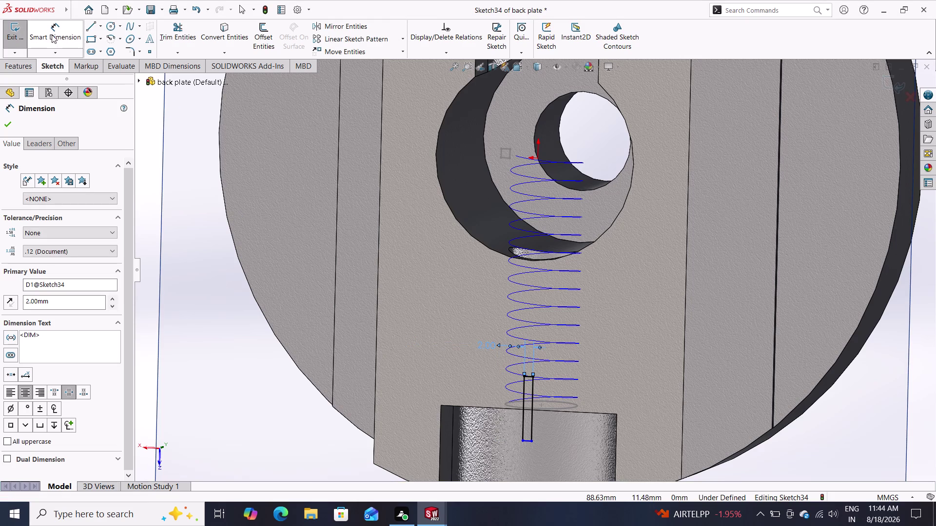
Dimension the rectangle's vertical edge as 2 mm and close Sketch34.
click(54, 36)
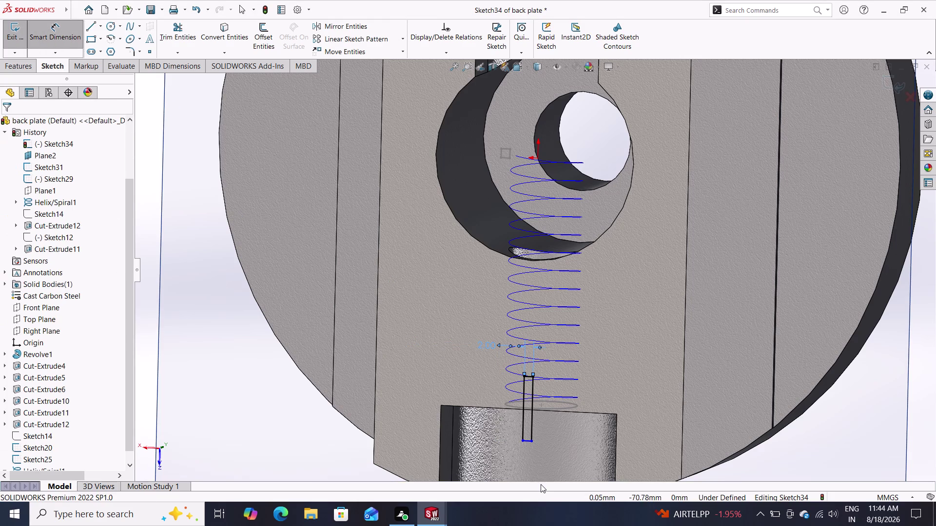
click(534, 411)
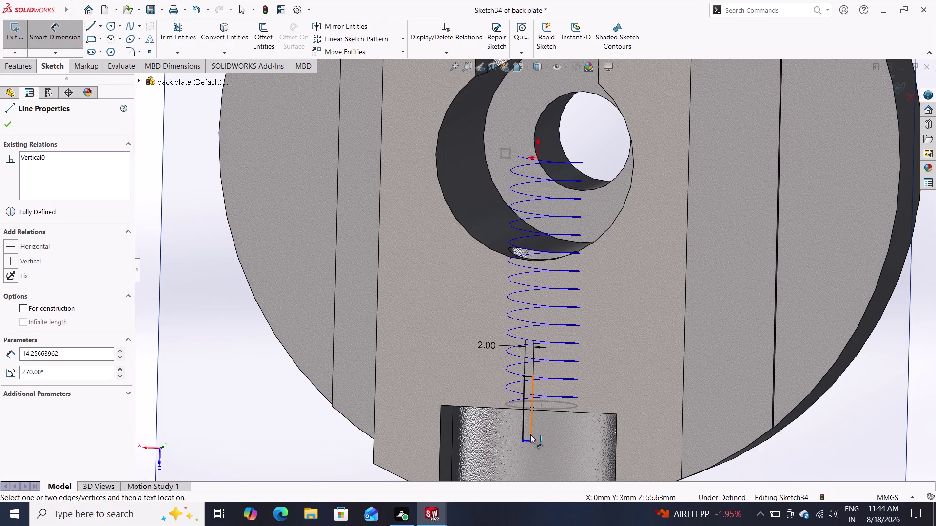
key(Escape)
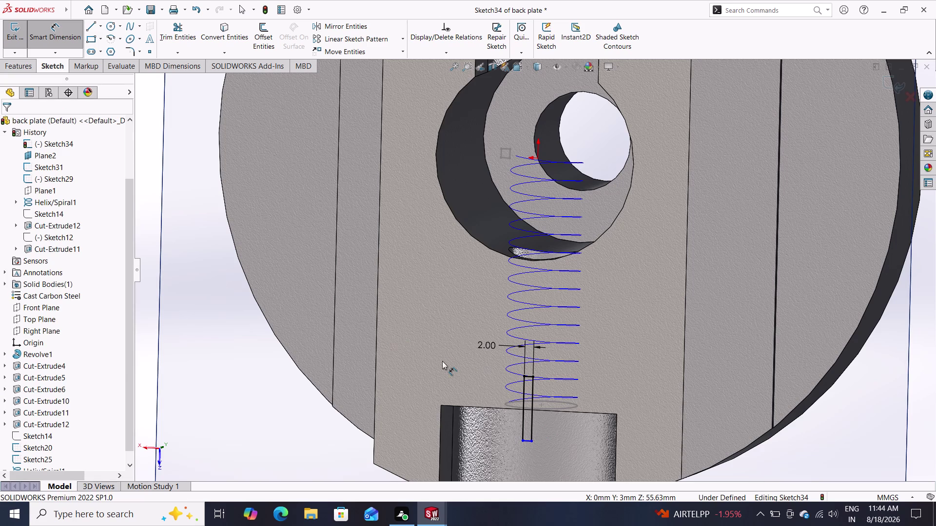
click(532, 407)
click(589, 407)
key(2)
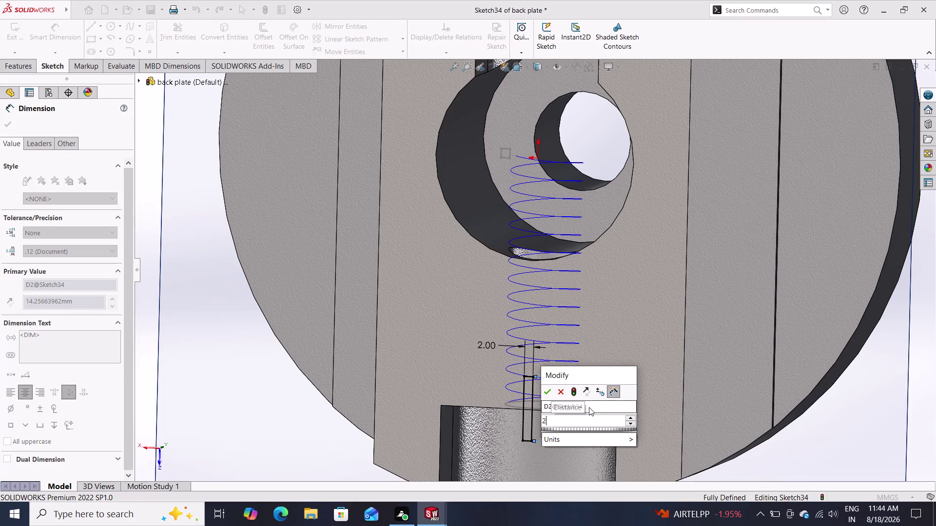
key(Return)
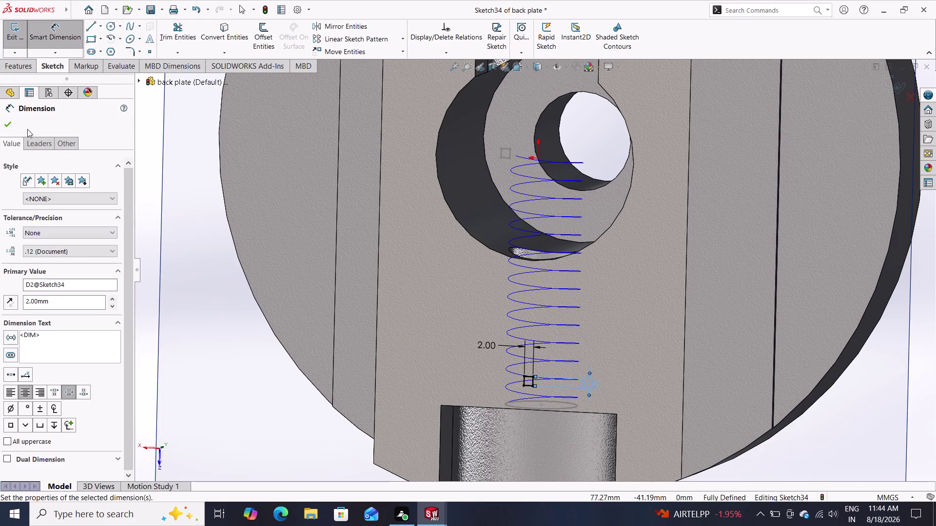
click(4, 122)
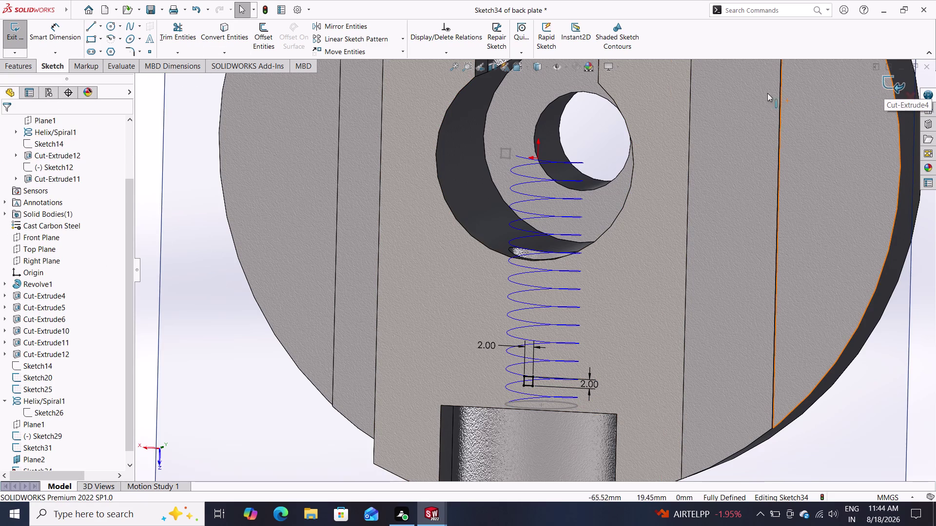
click(892, 82)
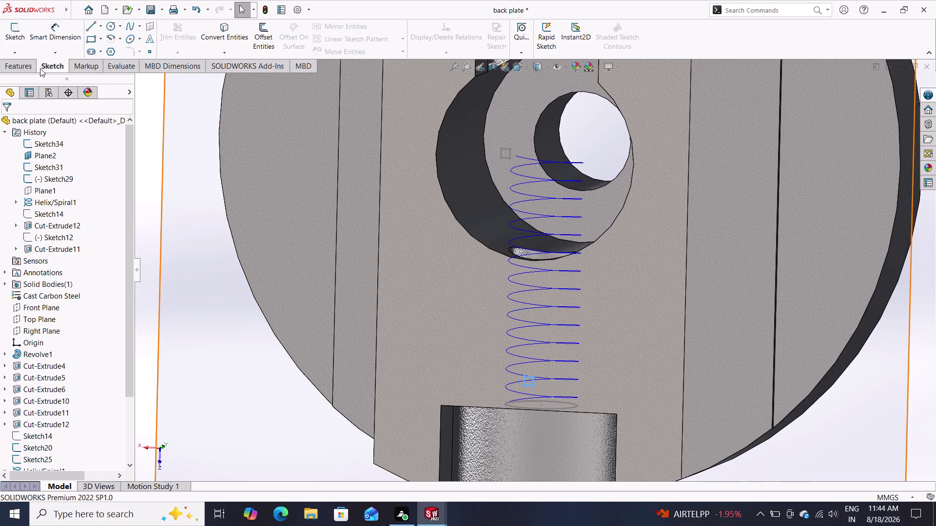
Create a swept cut of Sketch34 along Helix/Spiral1, producing Cut-Sweep4.
click(22, 65)
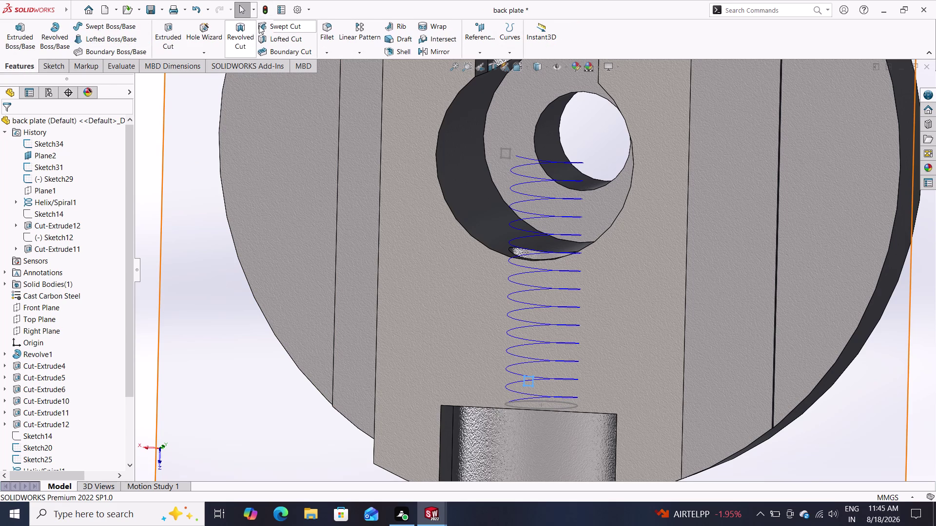
click(267, 24)
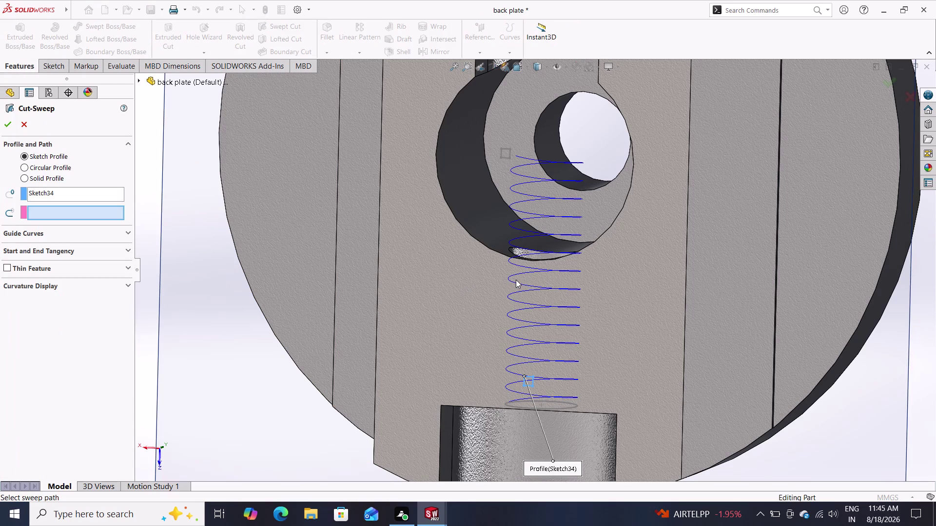
click(546, 289)
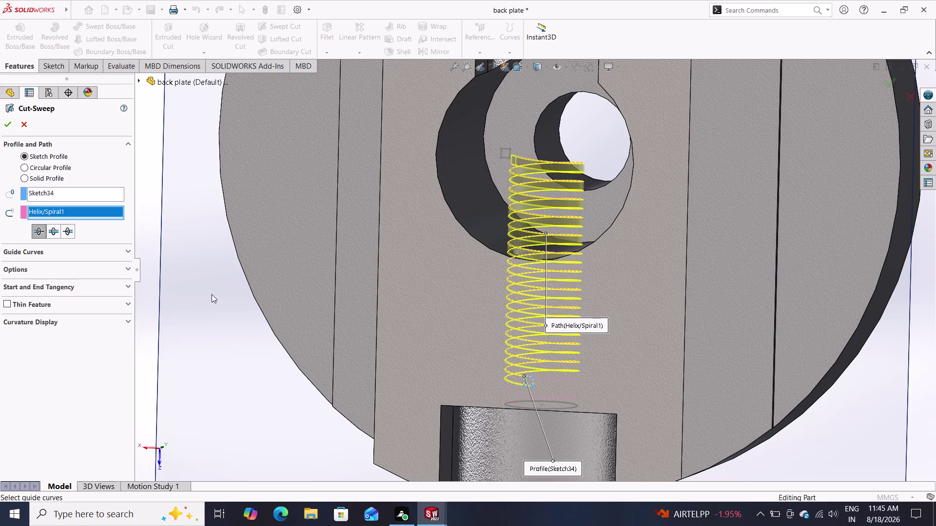
click(6, 123)
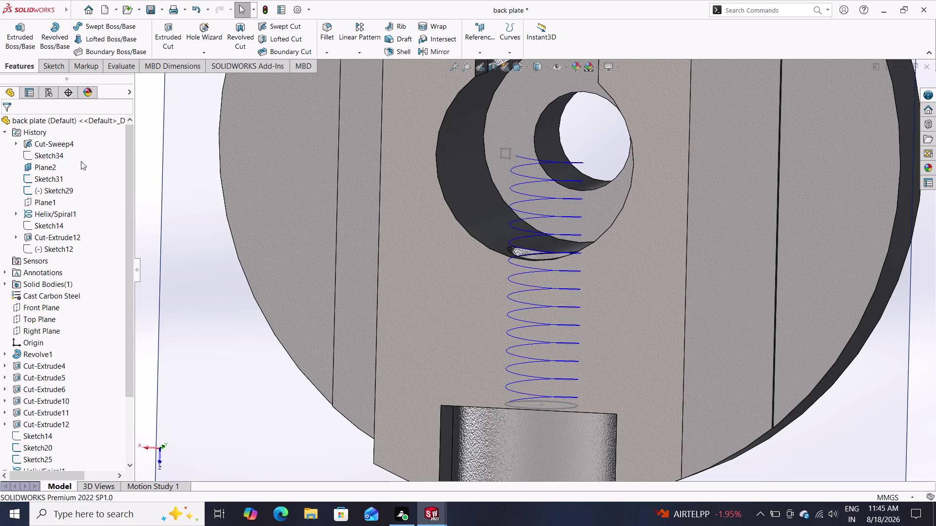
middle_drag(272, 309, 210, 307)
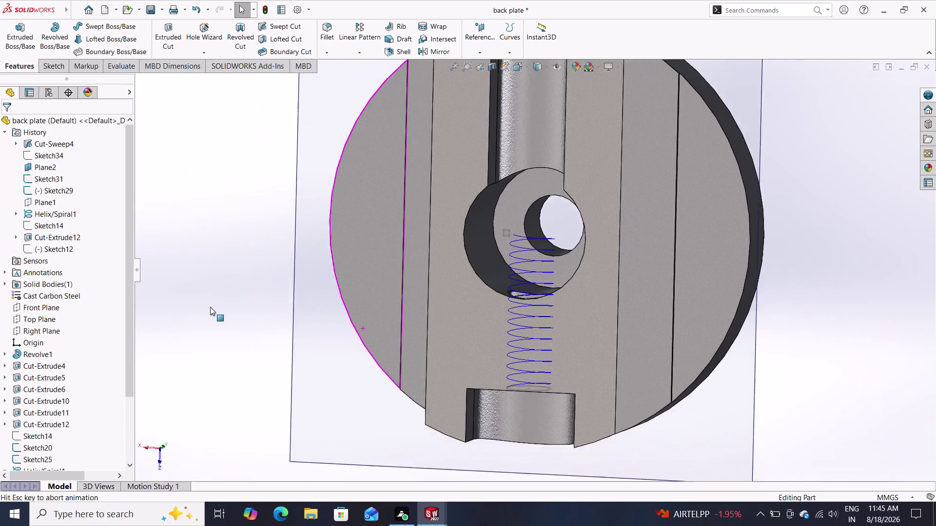
Hide Plane2 and Helix/Spiral1 in the FeatureManager tree.
middle_drag(210, 307, 218, 312)
middle_drag(363, 336, 354, 348)
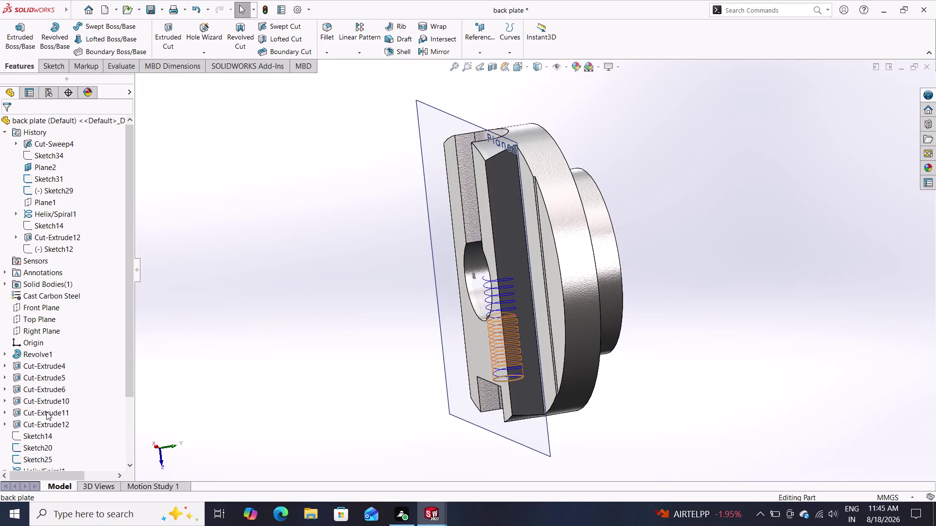
scroll(down, 3)
scroll(up, 3)
click(31, 451)
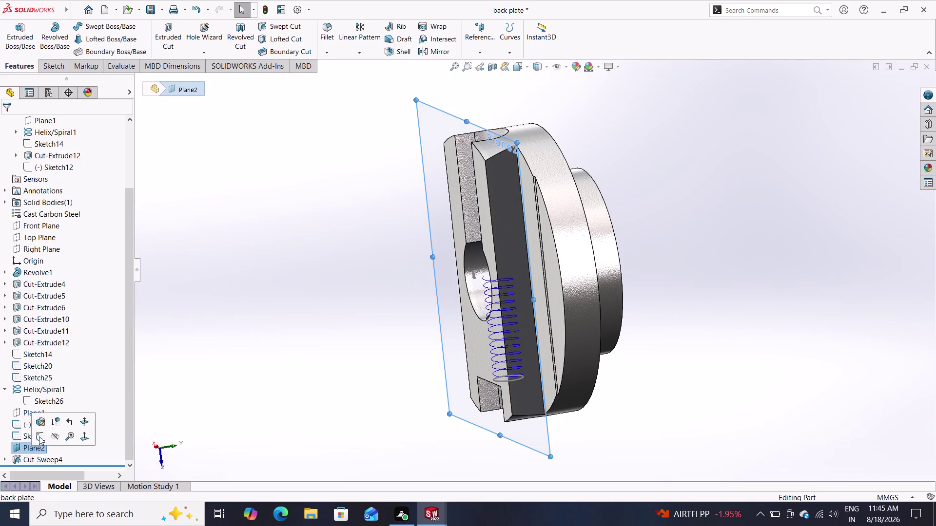
click(52, 435)
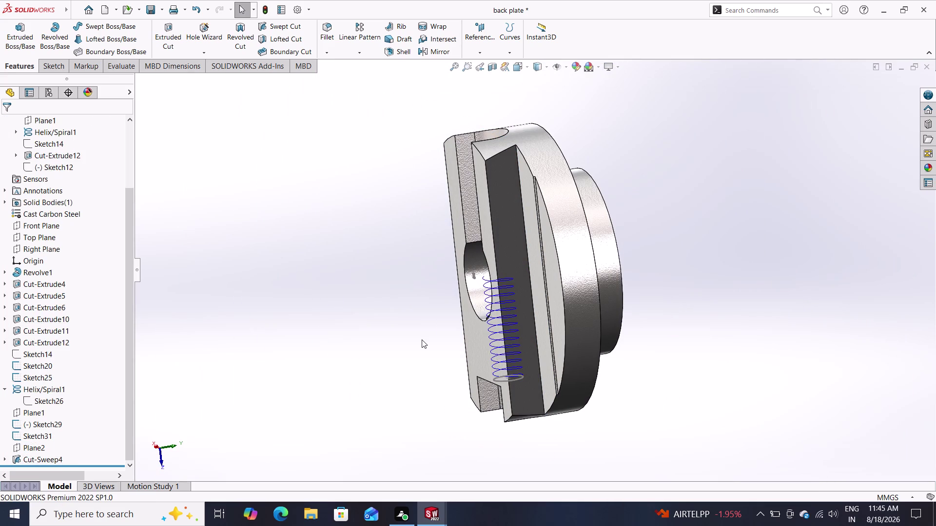
click(43, 385)
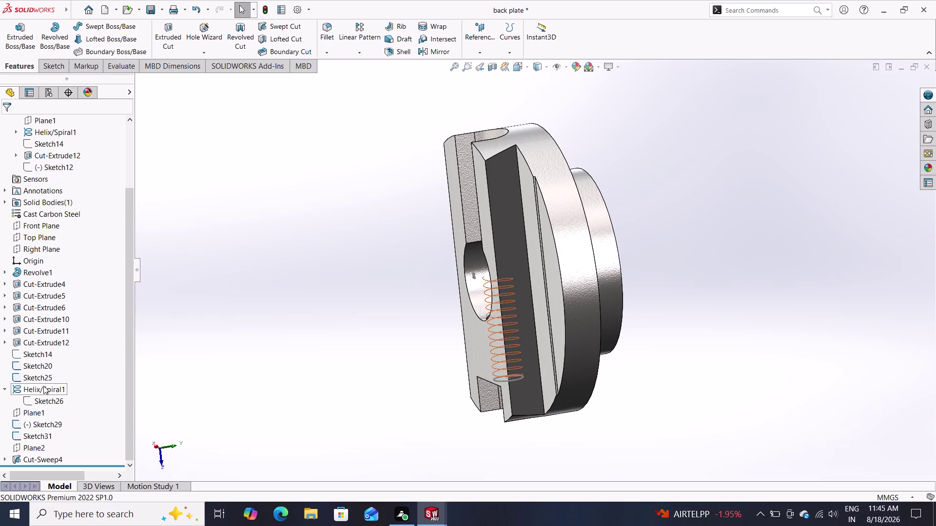
click(52, 371)
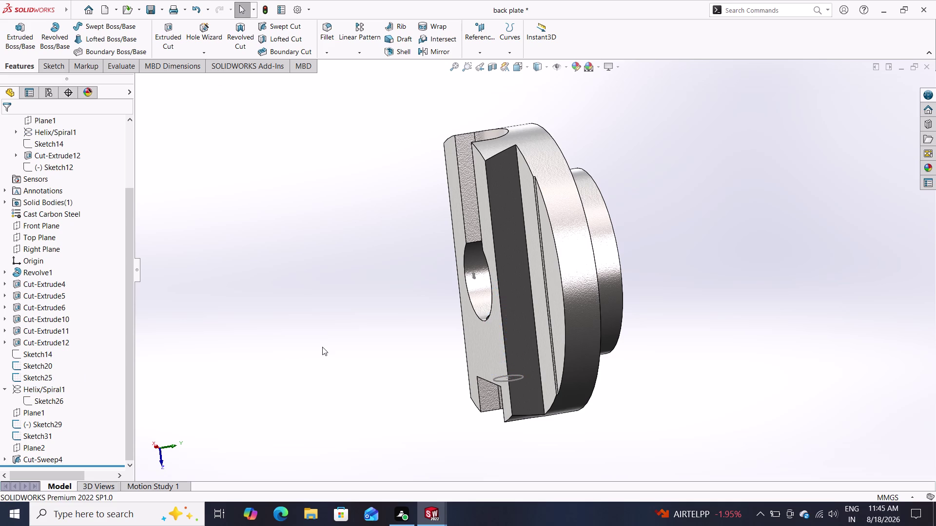
Orbit the back plate to inspect the internal threads in the hole.
scroll(up, 3)
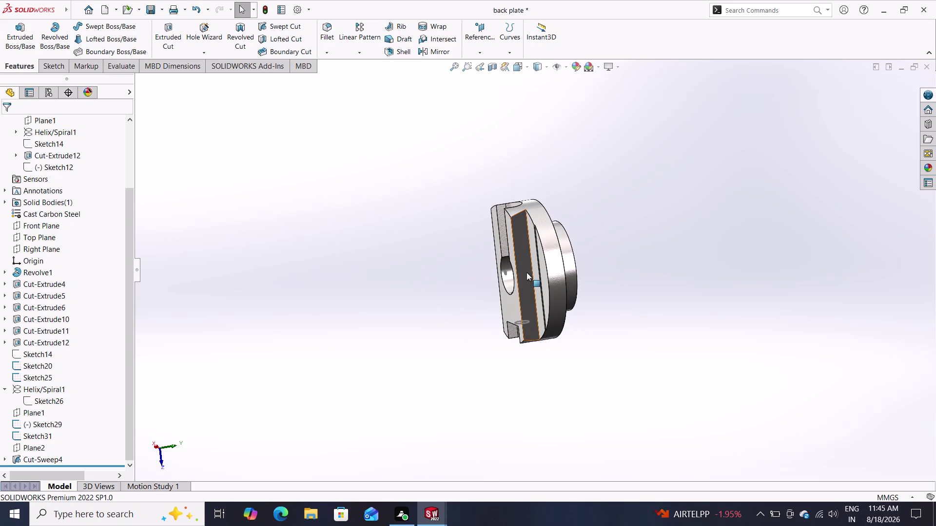
scroll(down, 3)
scroll(down, 3)
middle_drag(324, 357, 392, 366)
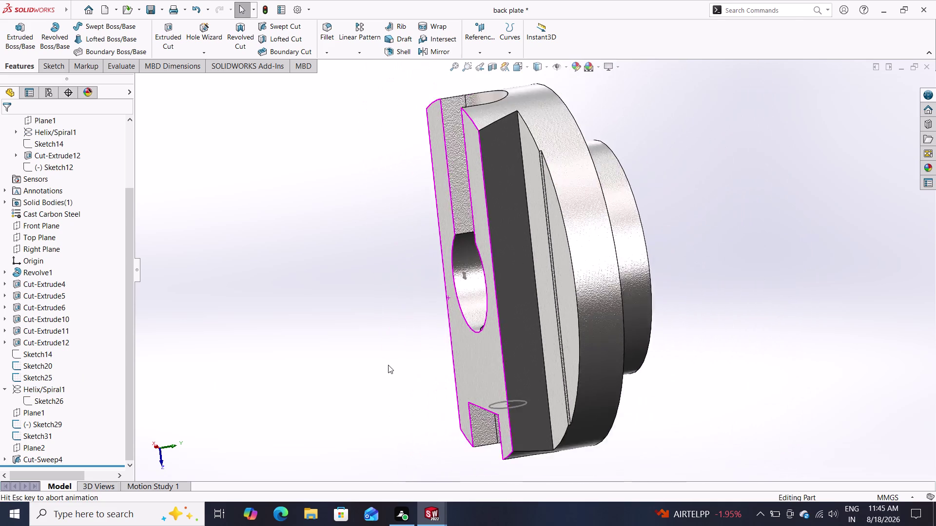
middle_drag(370, 357, 400, 391)
middle_drag(363, 370, 327, 437)
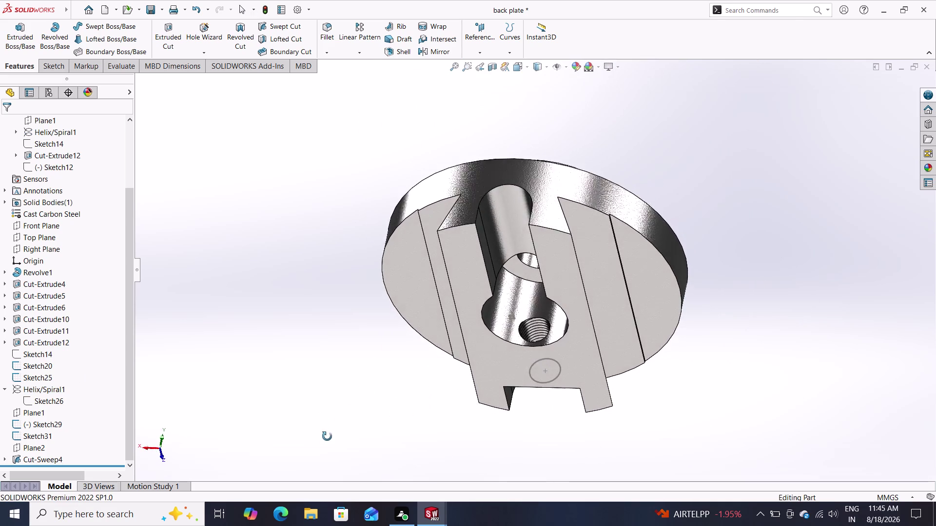
middle_drag(327, 436, 318, 488)
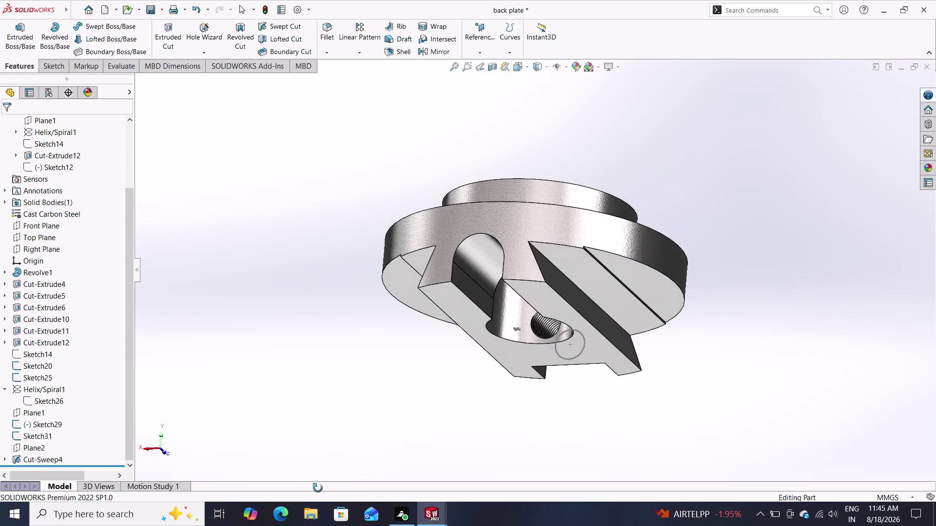
middle_drag(318, 488, 474, 235)
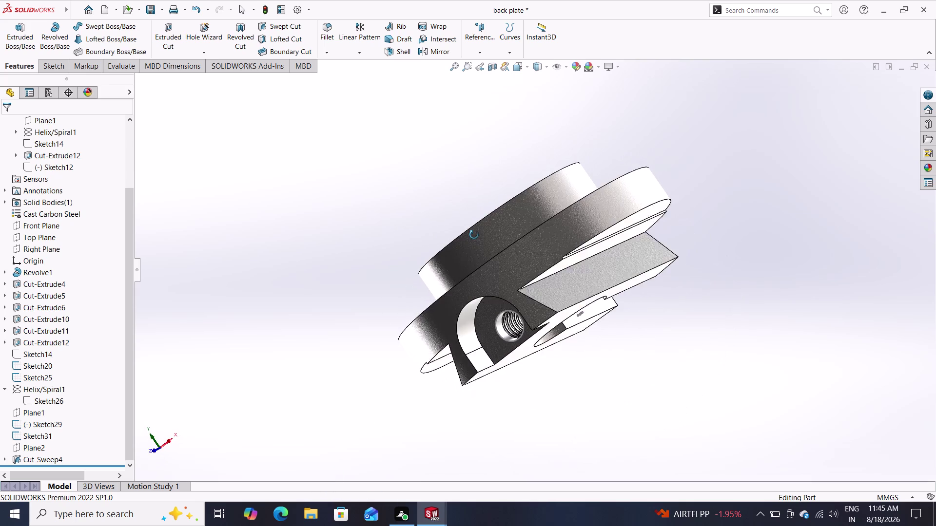
middle_drag(474, 235, 411, 214)
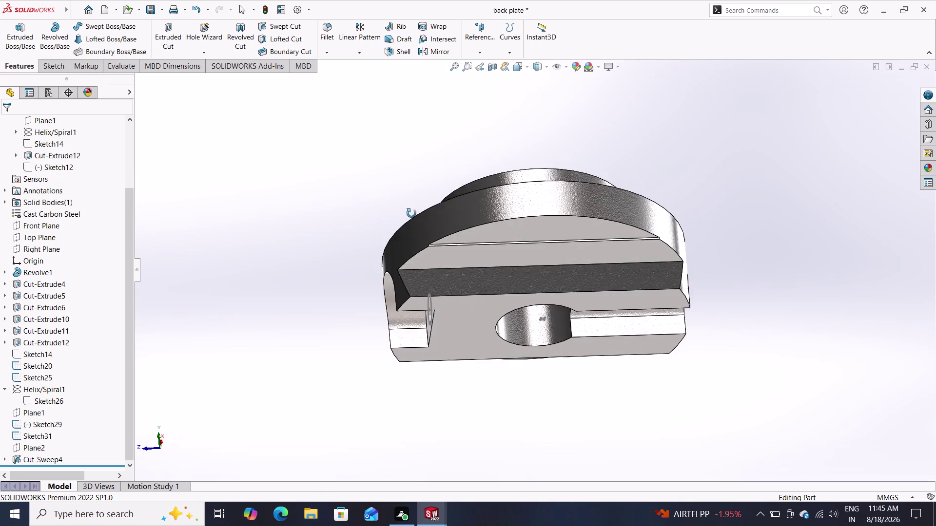
middle_drag(411, 213, 376, 180)
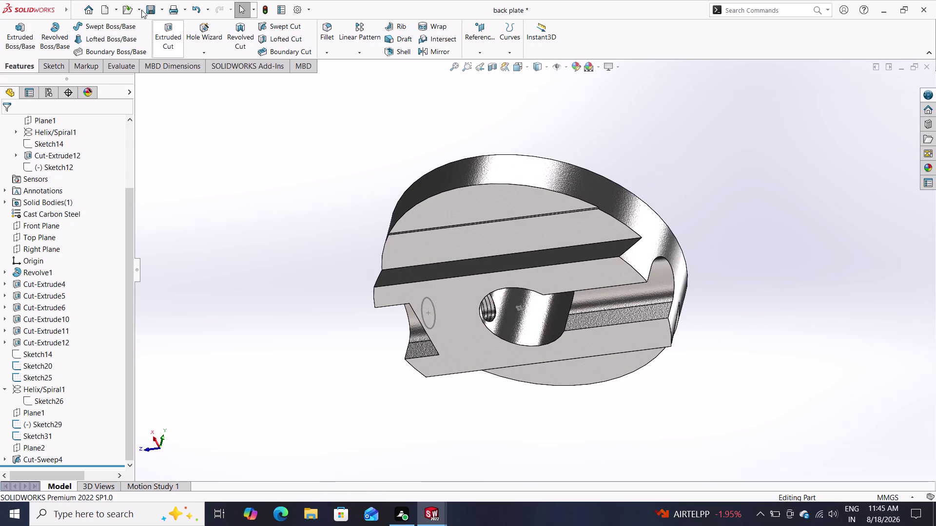
click(161, 5)
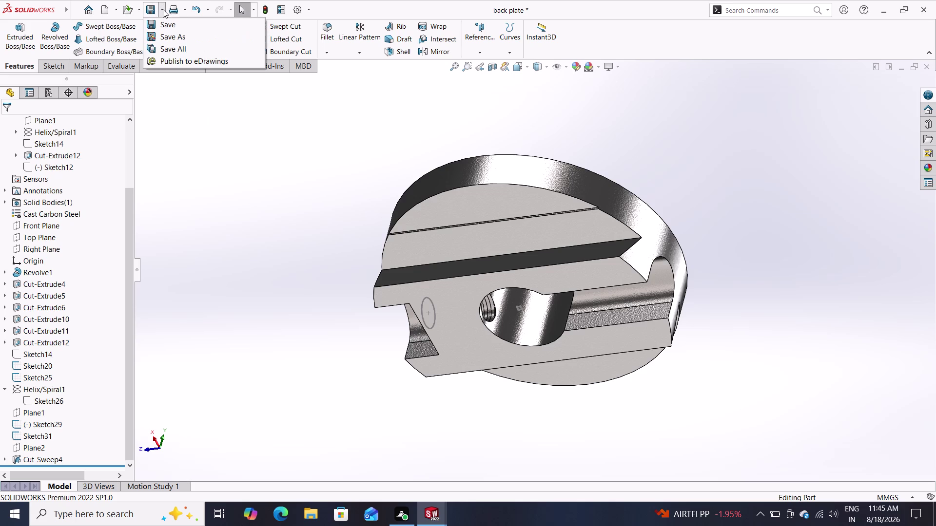
Save As the part as 'back plate' in the shaper tool folder.
click(167, 35)
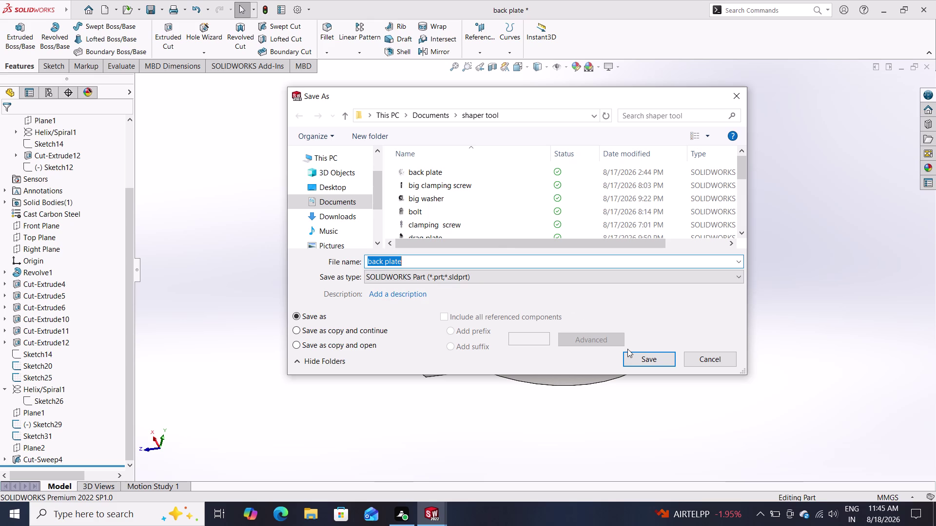
click(705, 359)
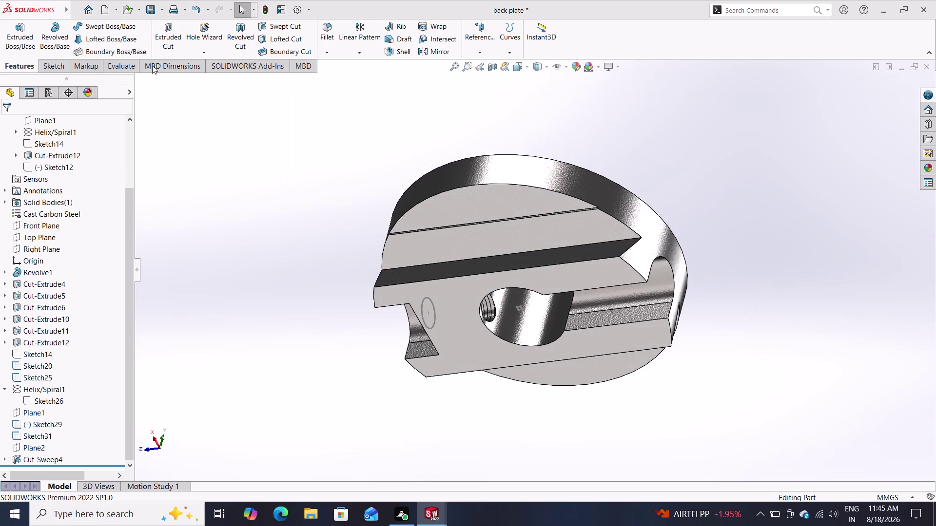
click(146, 11)
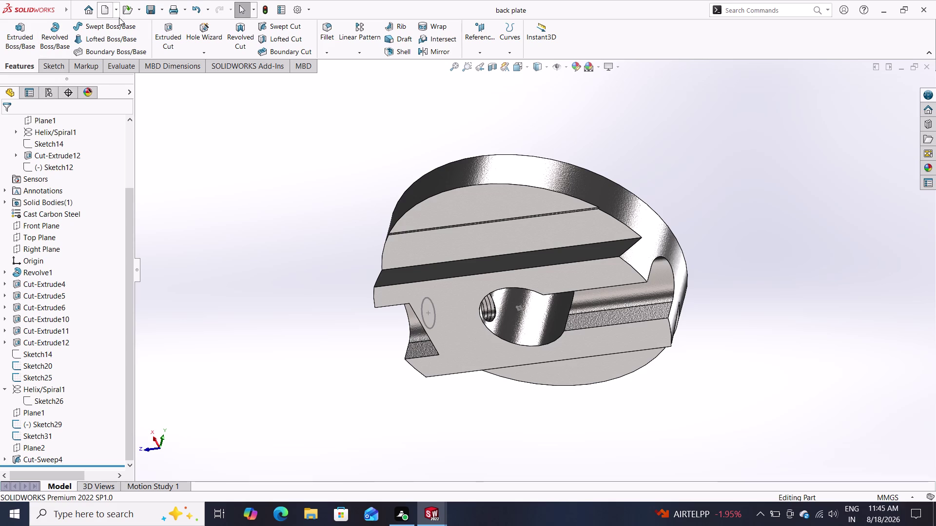
Create a new assembly document.
click(106, 4)
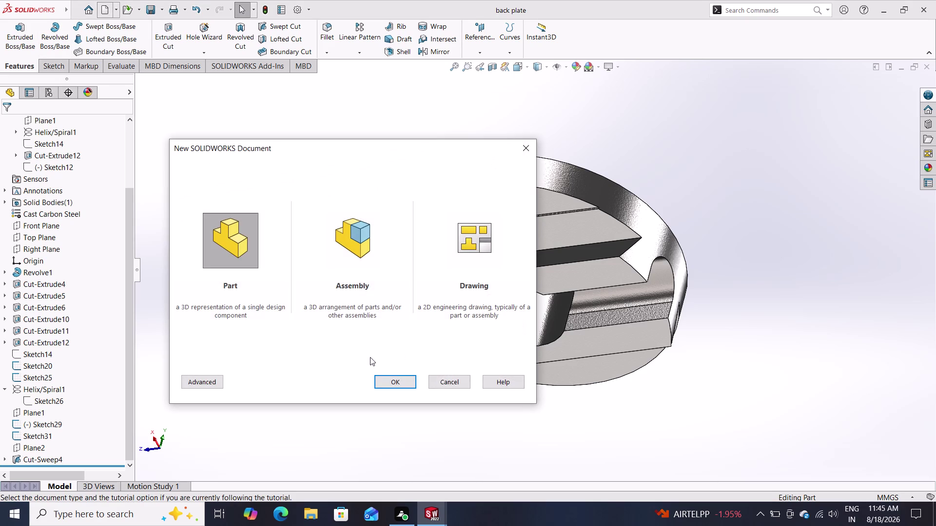
click(355, 234)
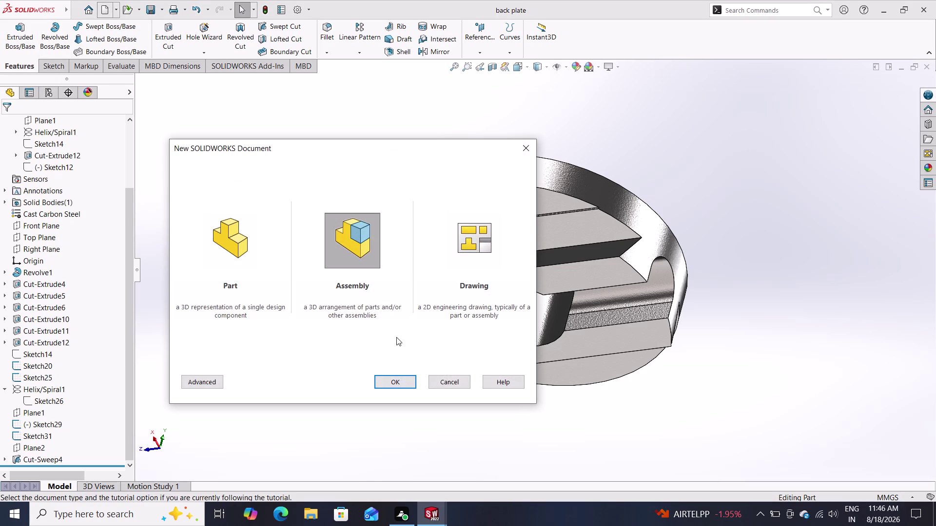
click(393, 380)
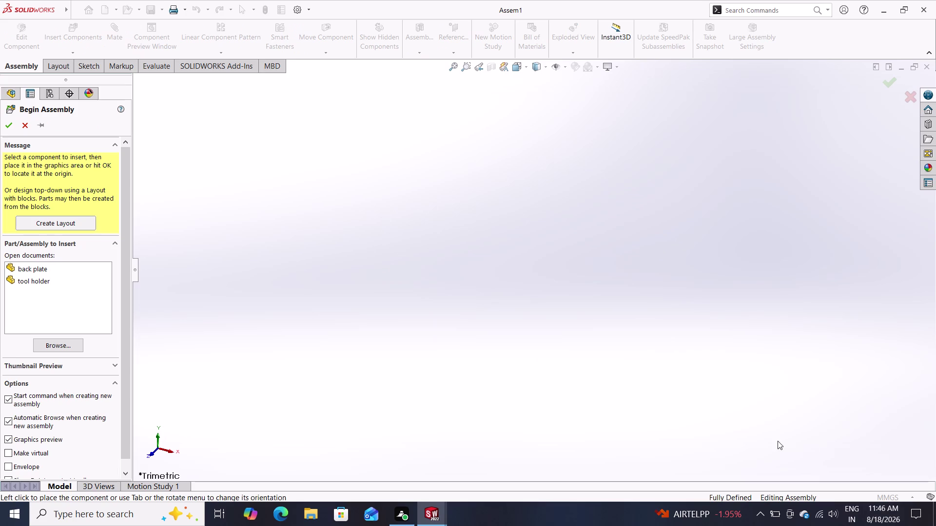
Browse to the vertical slide part, open it and place it in the graphics area.
click(53, 343)
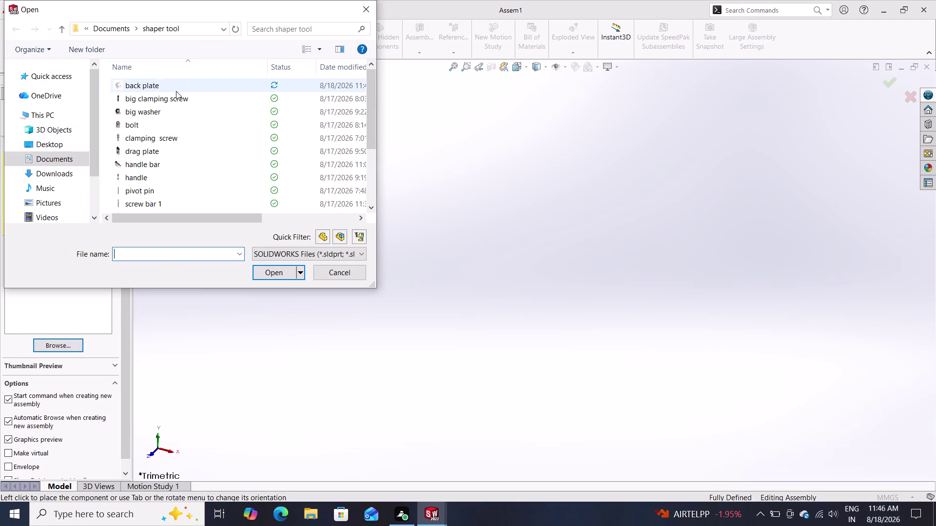
drag(159, 87, 533, 220)
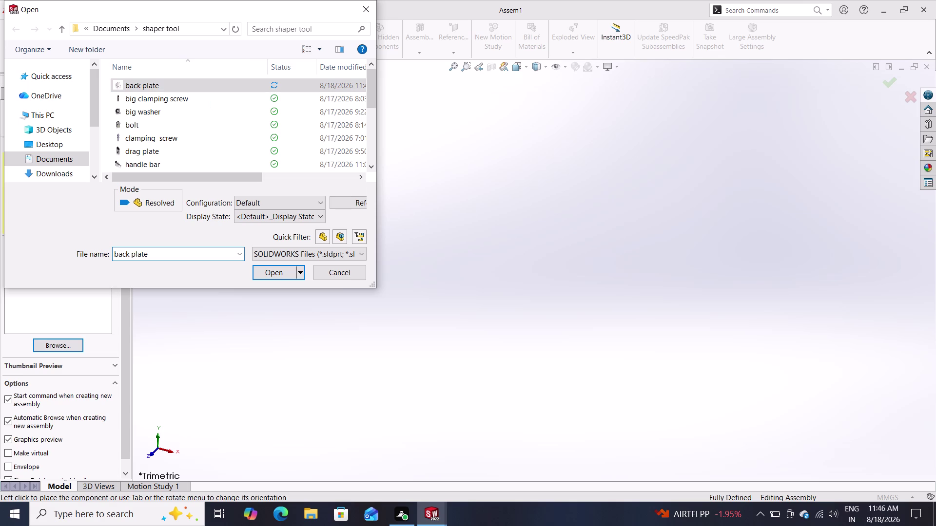
drag(533, 220, 556, 326)
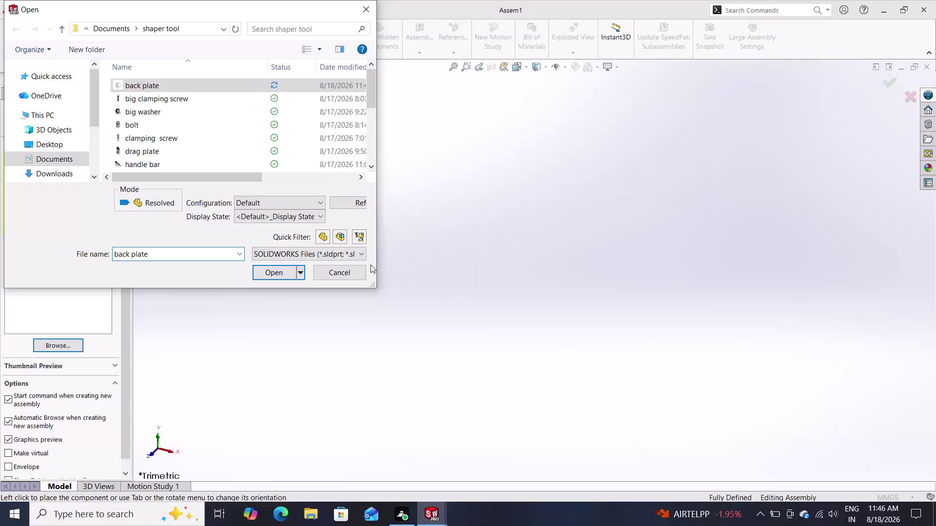
scroll(down, 3)
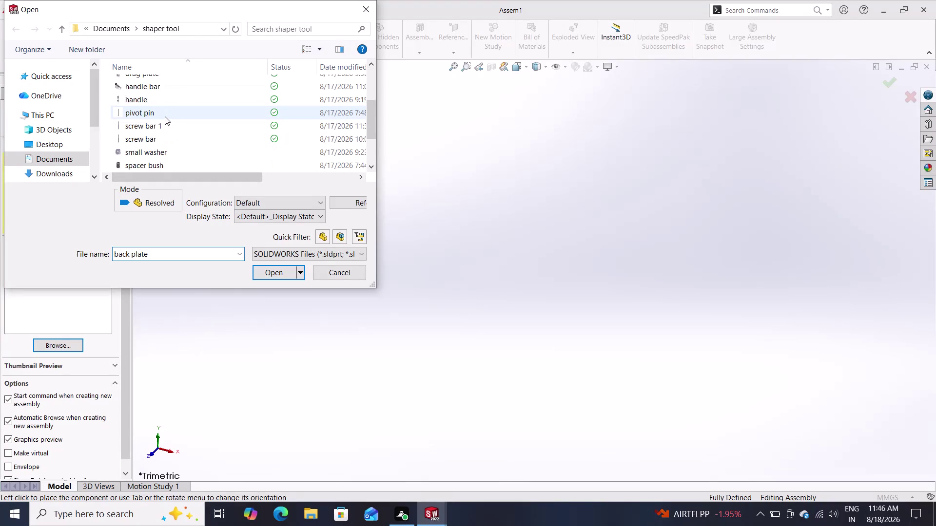
scroll(down, 3)
scroll(down, 3)
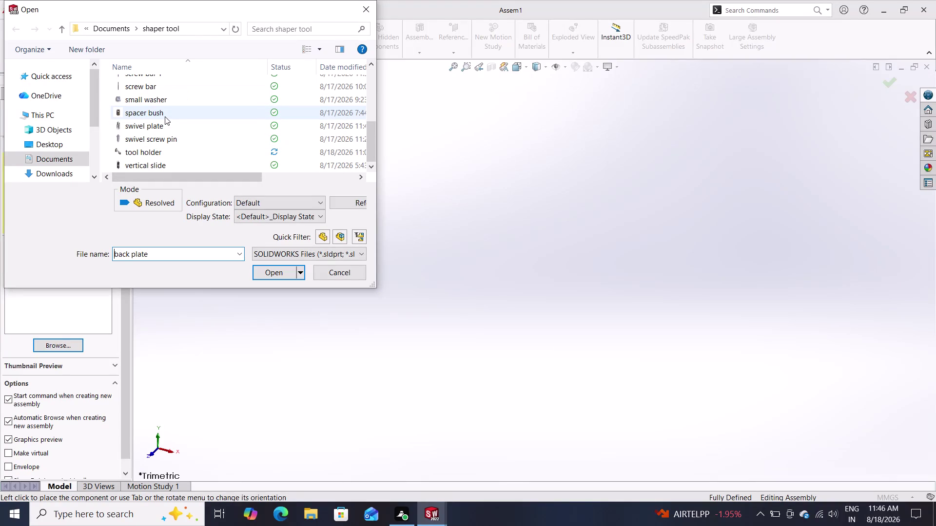
scroll(up, 3)
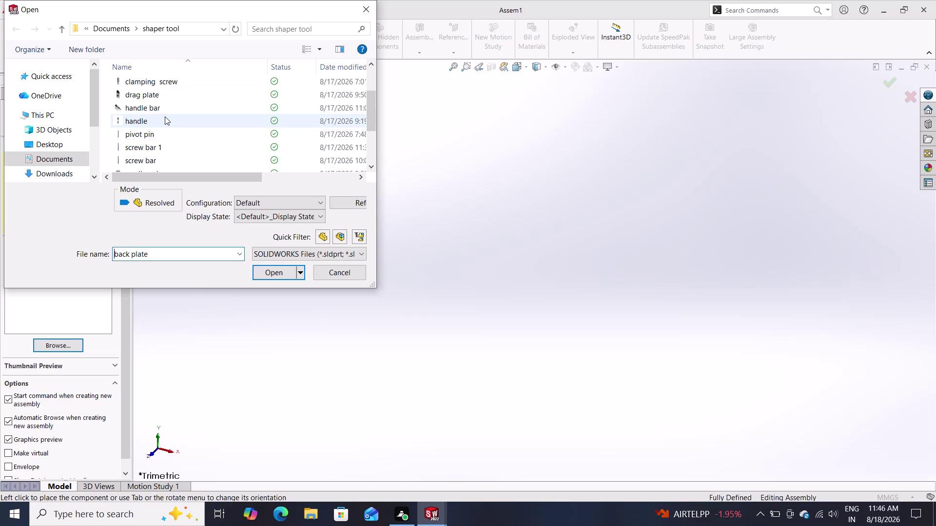
scroll(down, 3)
scroll(down, 3)
scroll(up, 3)
scroll(up, 3)
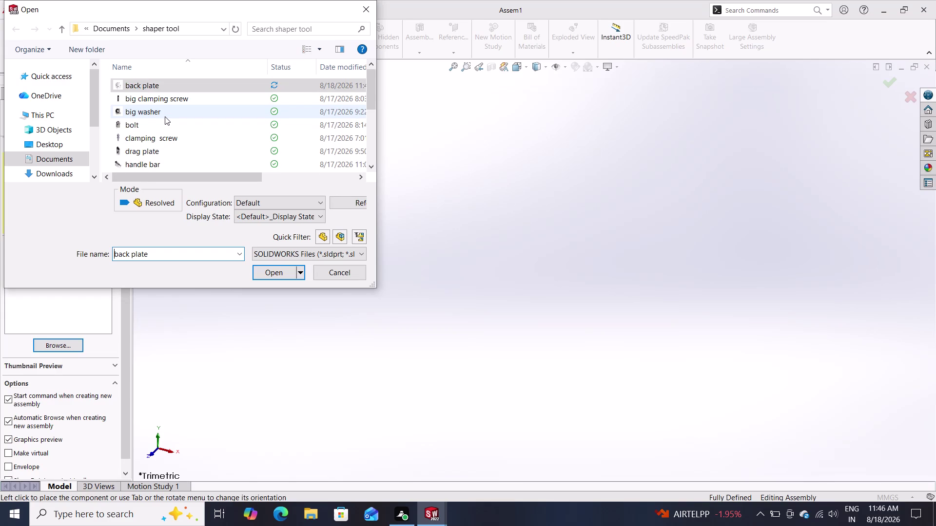
scroll(up, 3)
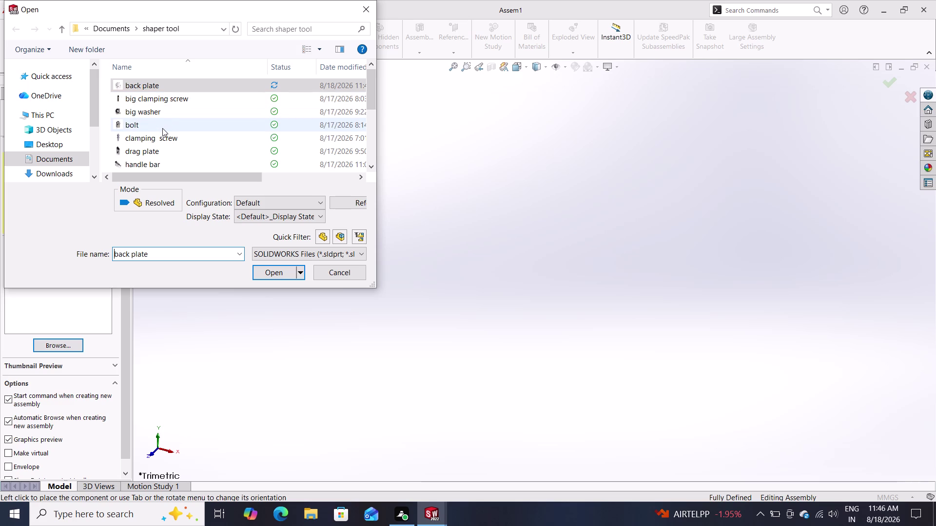
scroll(down, 3)
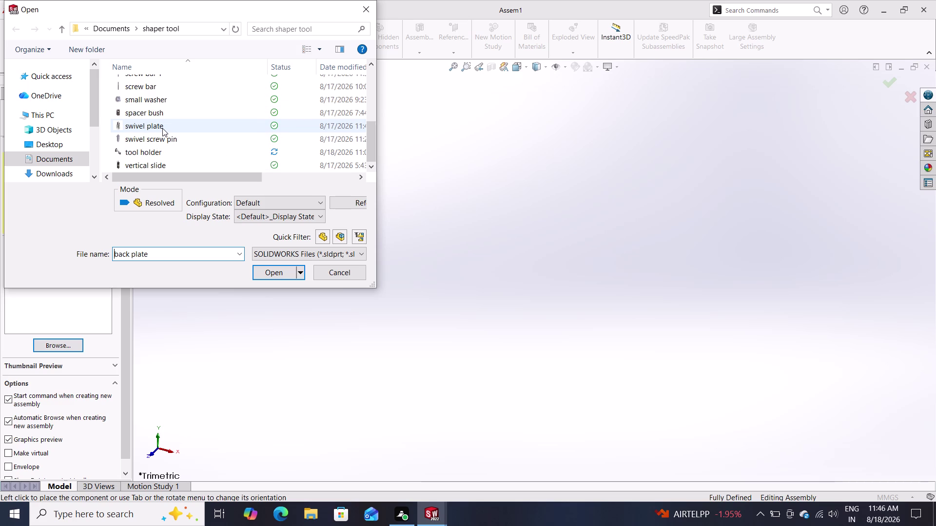
scroll(down, 3)
click(136, 168)
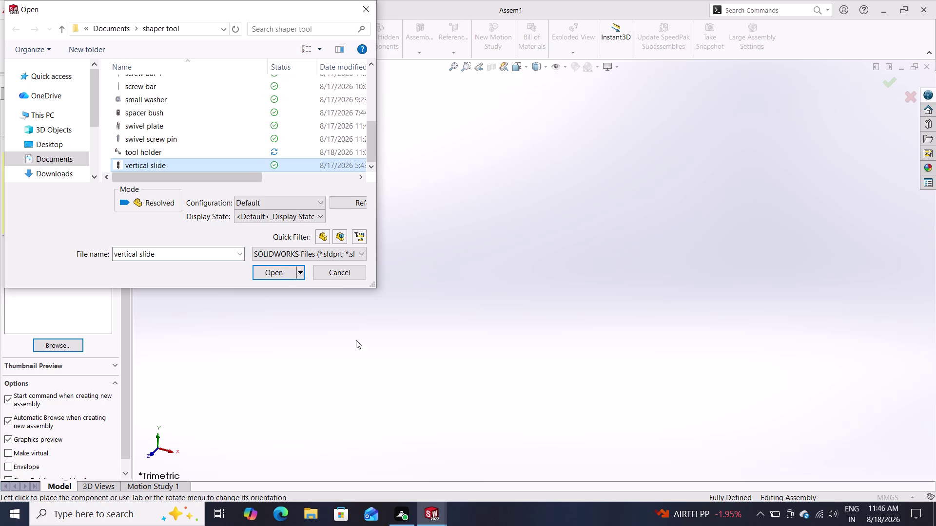
click(275, 273)
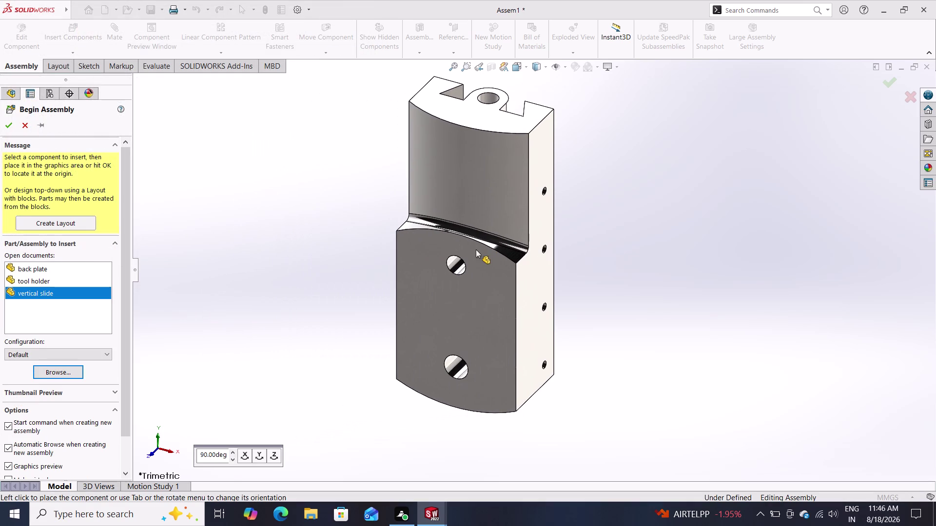
click(475, 250)
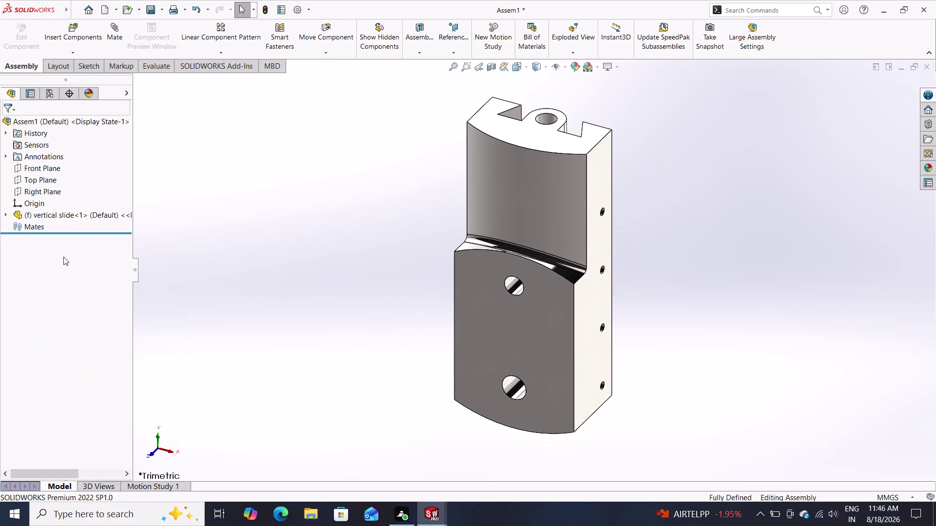
Insert the back plate part and place it left of the vertical slide.
click(74, 31)
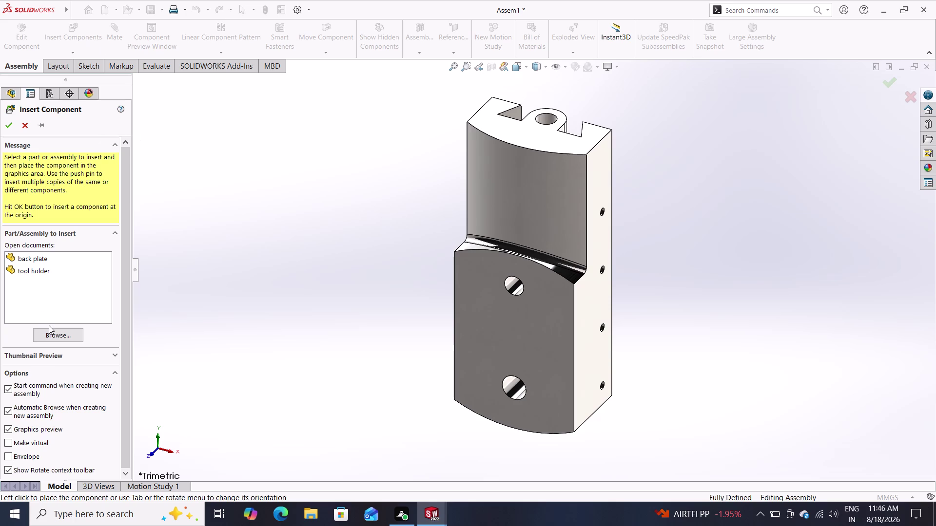
scroll(up, 3)
click(61, 334)
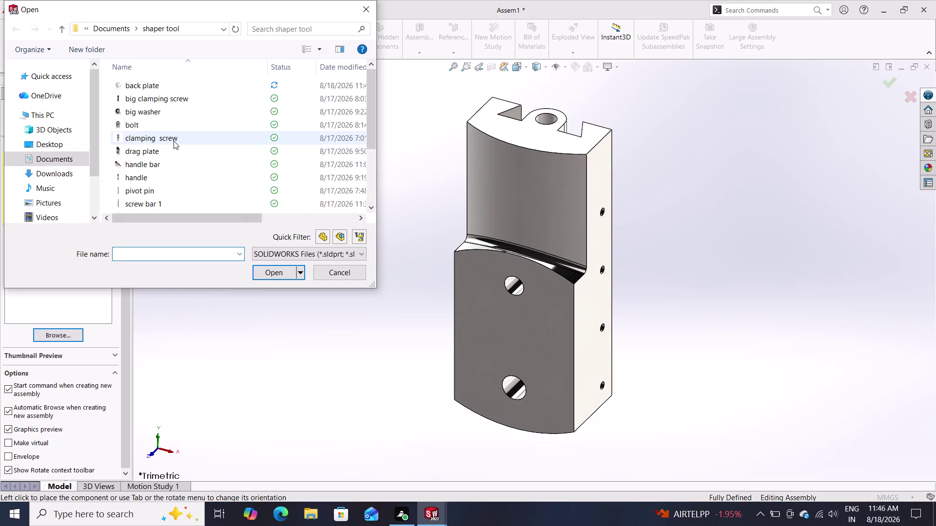
click(160, 83)
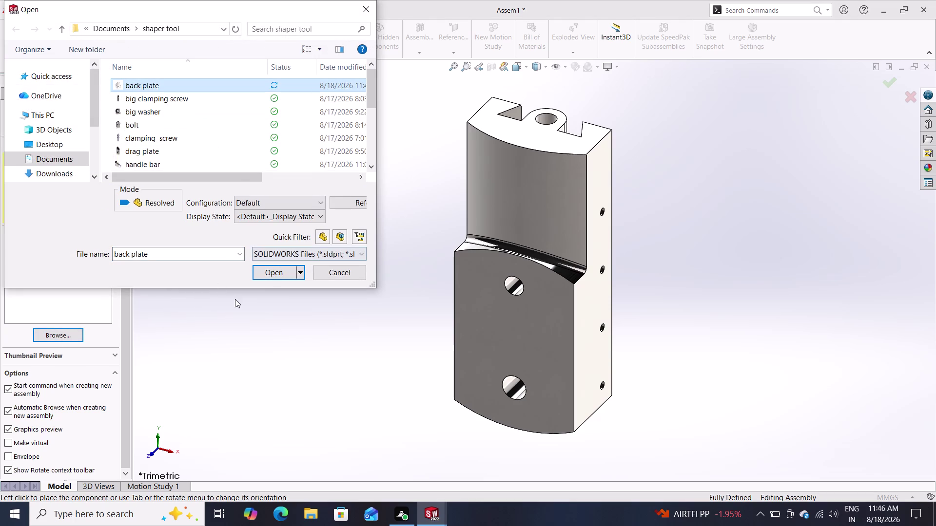
drag(594, 525, 800, 525)
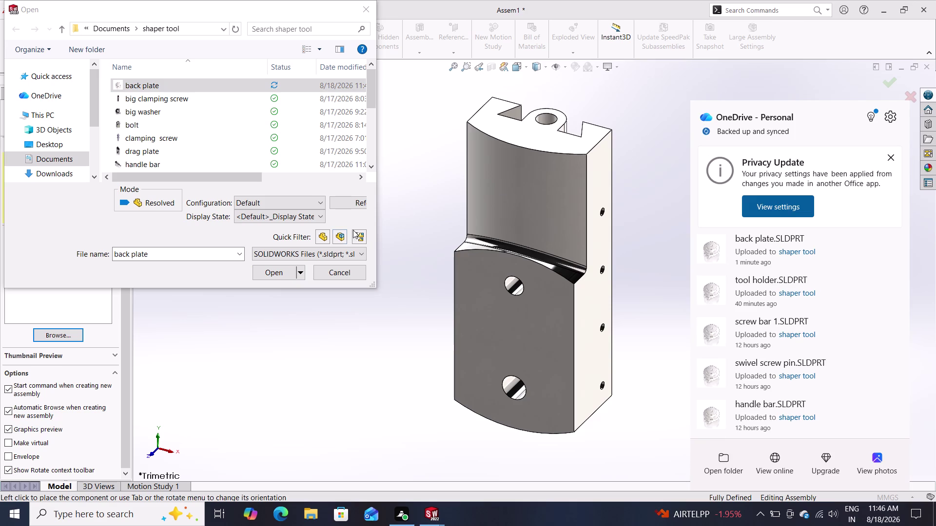
click(280, 276)
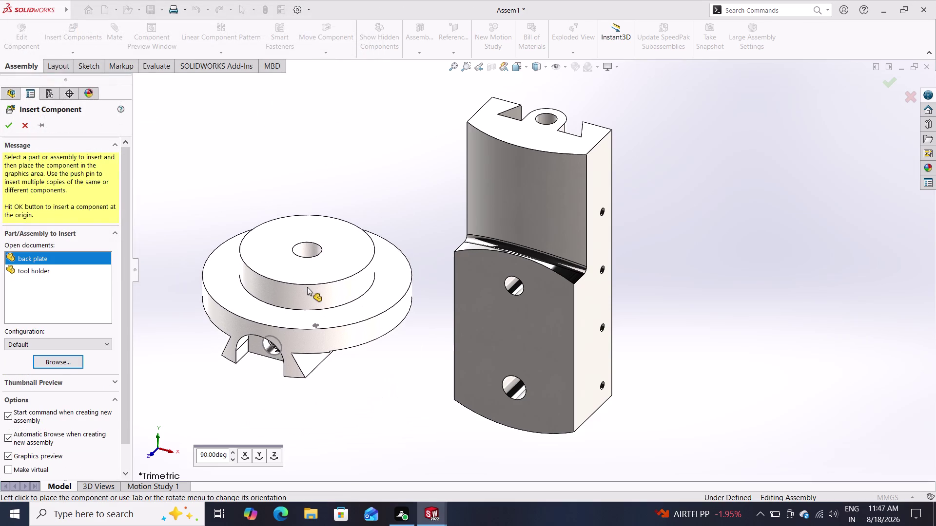
click(307, 262)
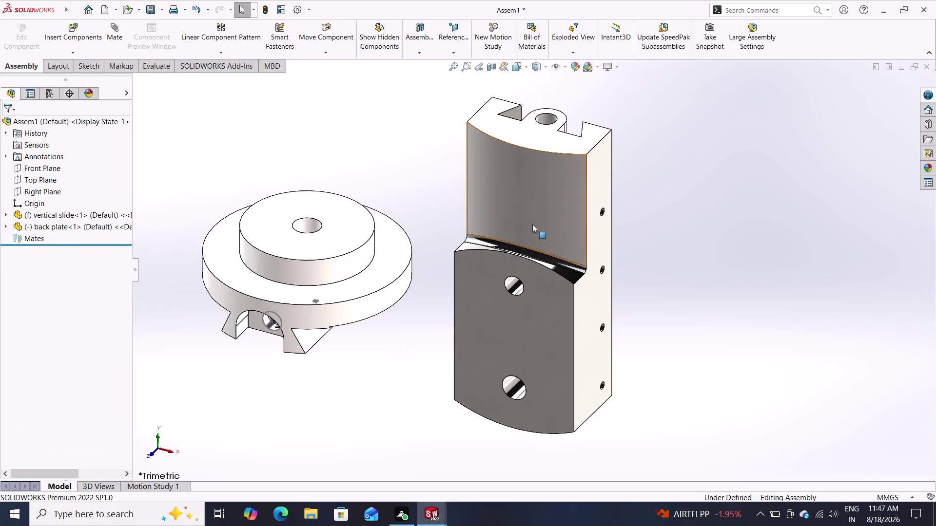
click(566, 69)
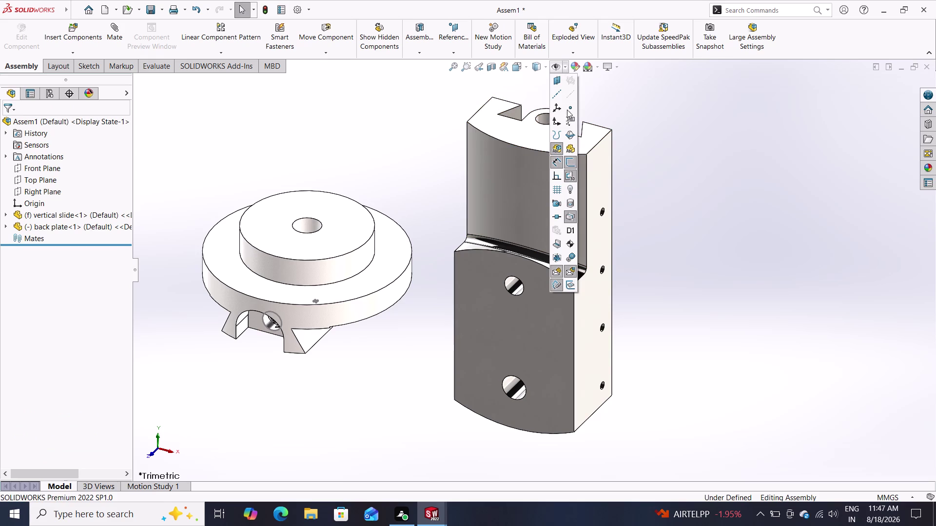
Apply a different scene to the model from the Heads-up toolbar.
click(567, 69)
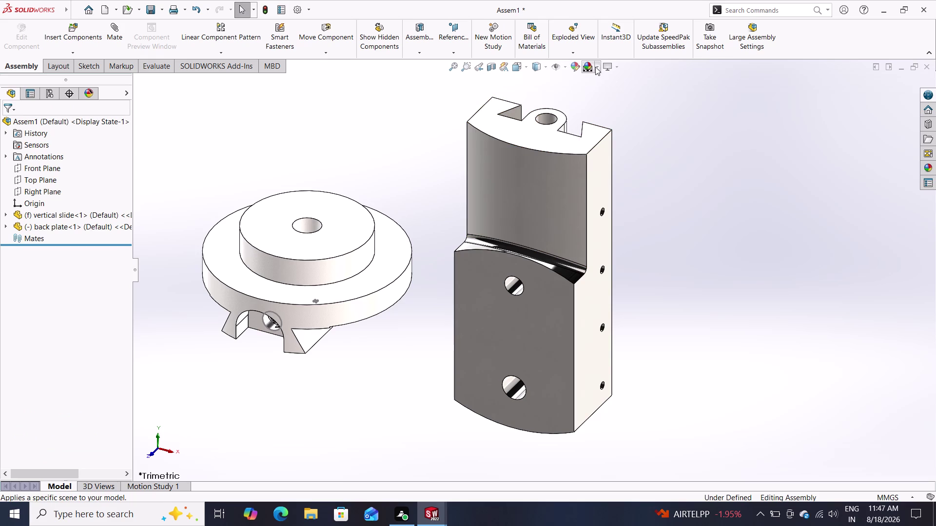
click(596, 66)
click(608, 95)
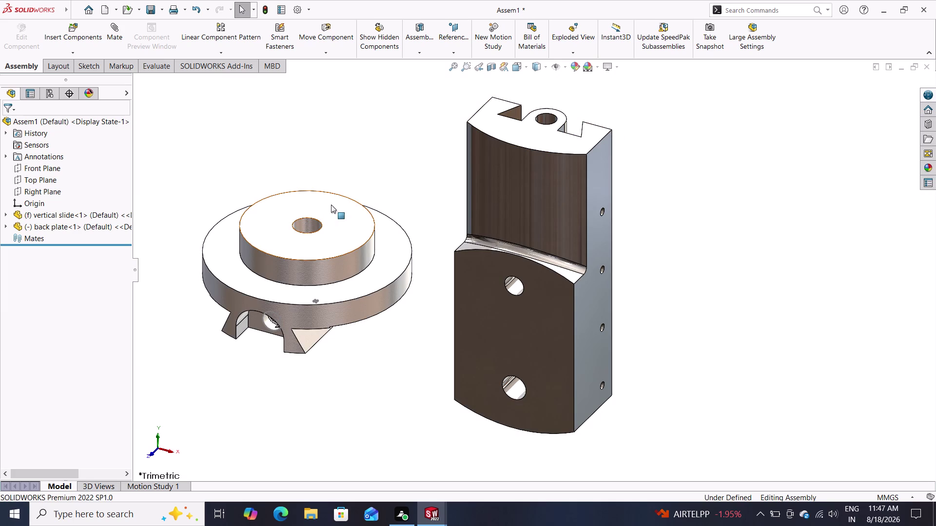
Drag a Metal appearance onto the back plate and apply it to the whole part.
click(928, 165)
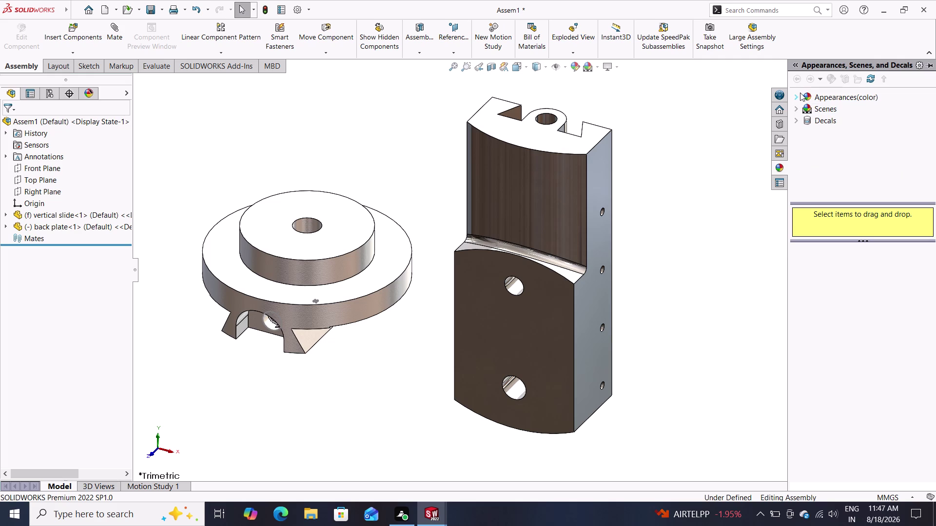
click(798, 94)
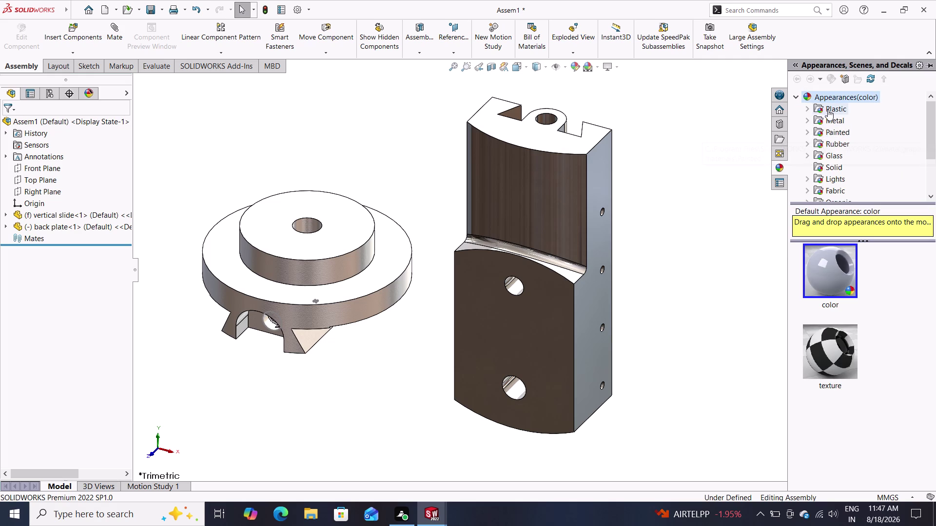
click(830, 118)
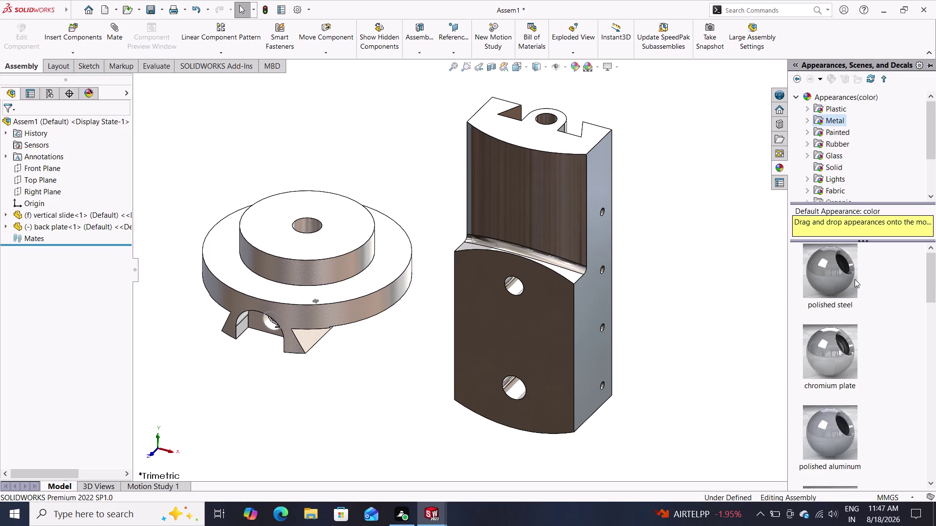
drag(847, 274, 394, 261)
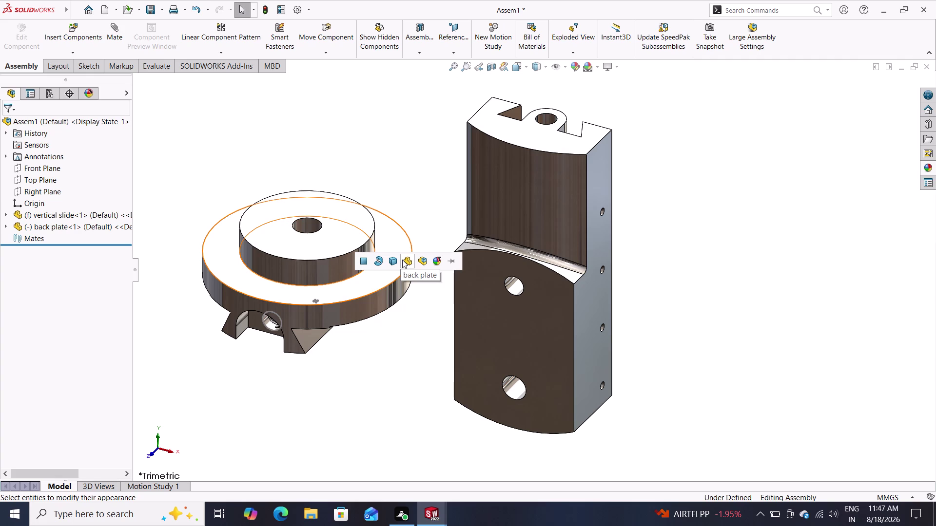
click(405, 260)
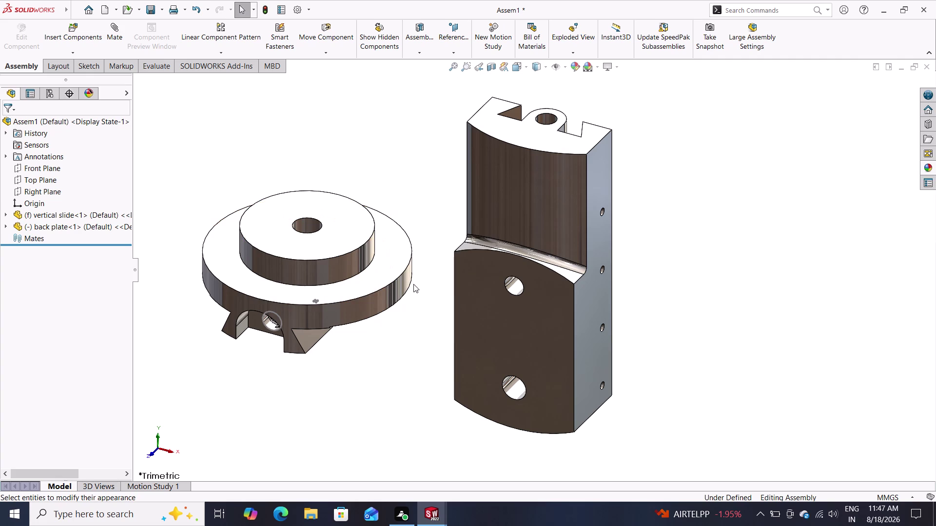
middle_drag(451, 358, 434, 369)
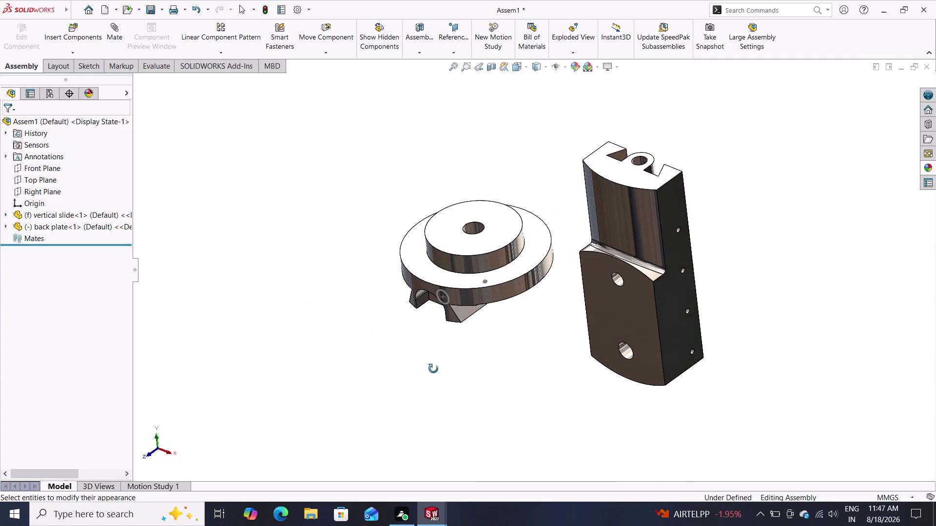
middle_drag(433, 369, 454, 362)
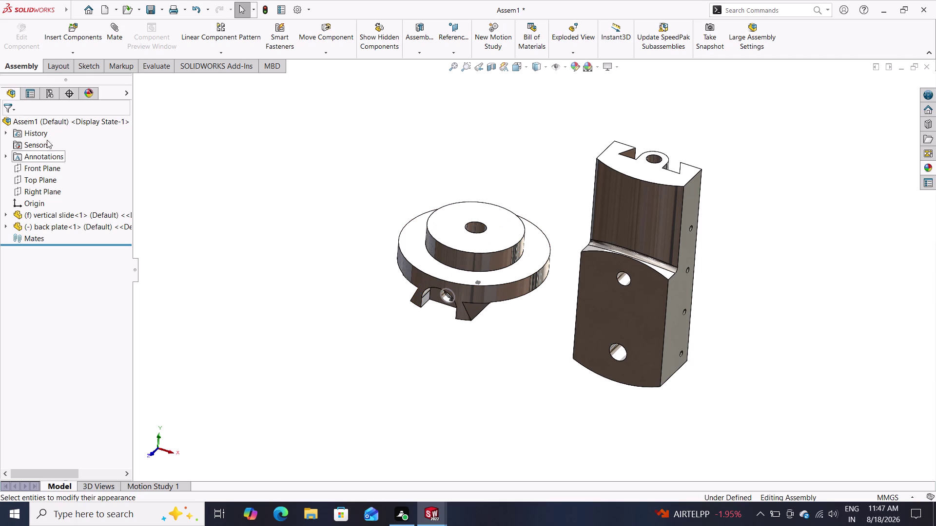
click(65, 33)
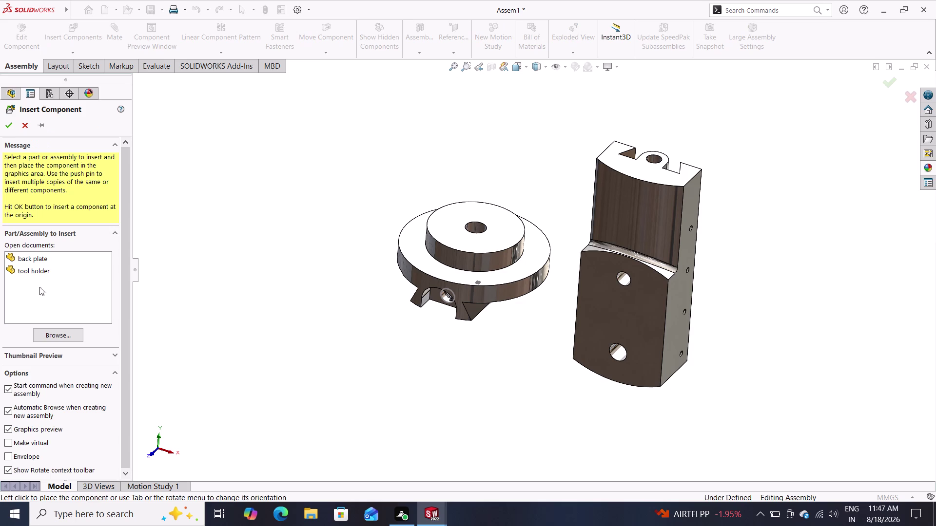
Open the screw bar part and place it beside the back plate and vertical slide.
click(55, 331)
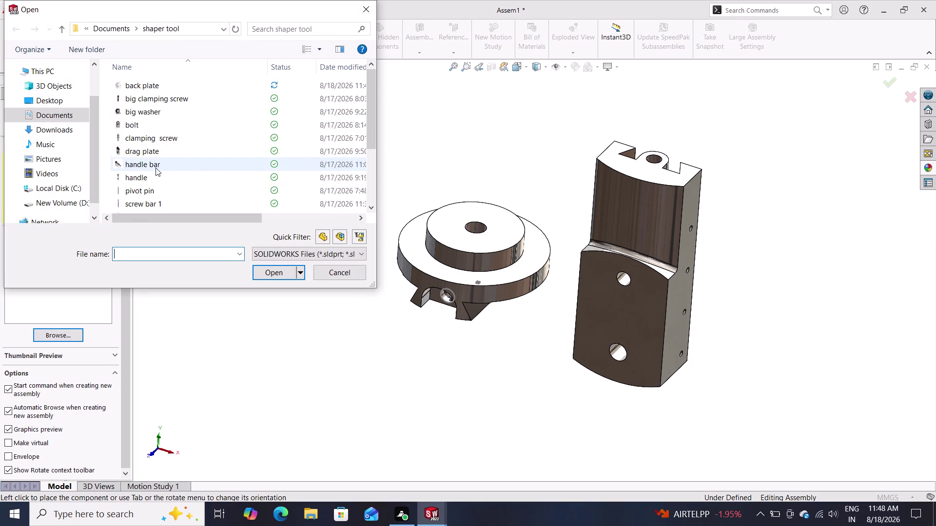
scroll(down, 3)
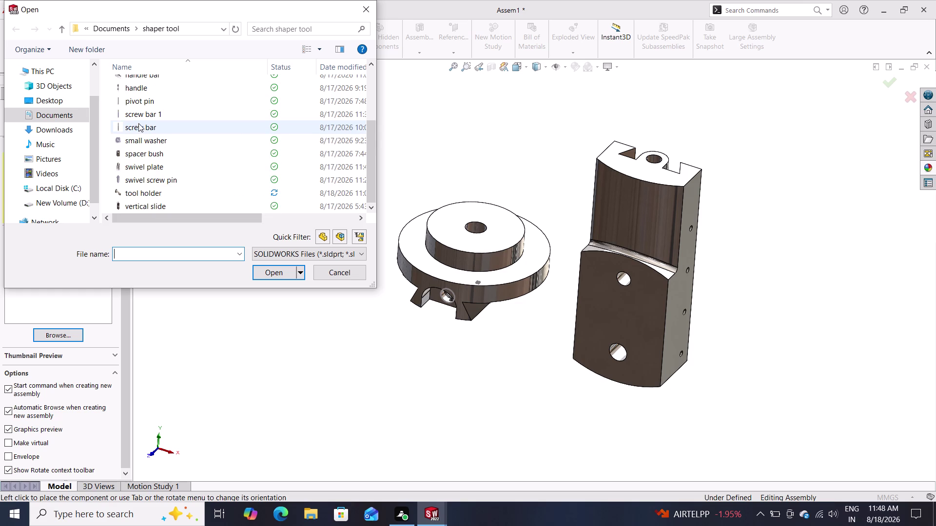
drag(138, 125, 299, 293)
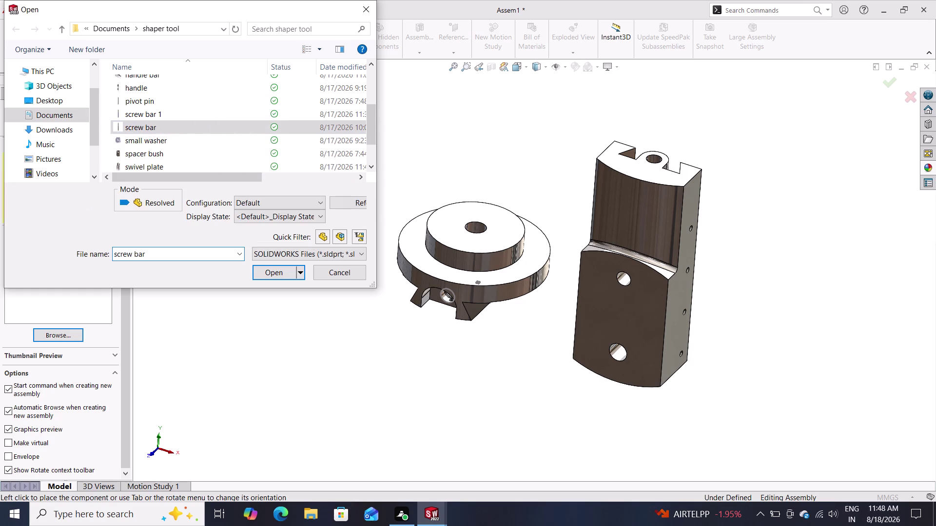
drag(299, 293, 364, 365)
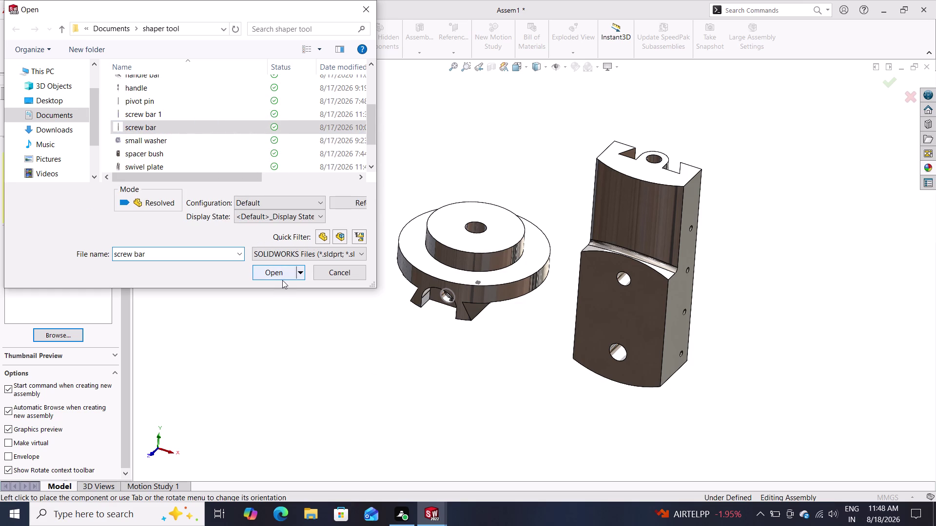
click(282, 280)
click(280, 275)
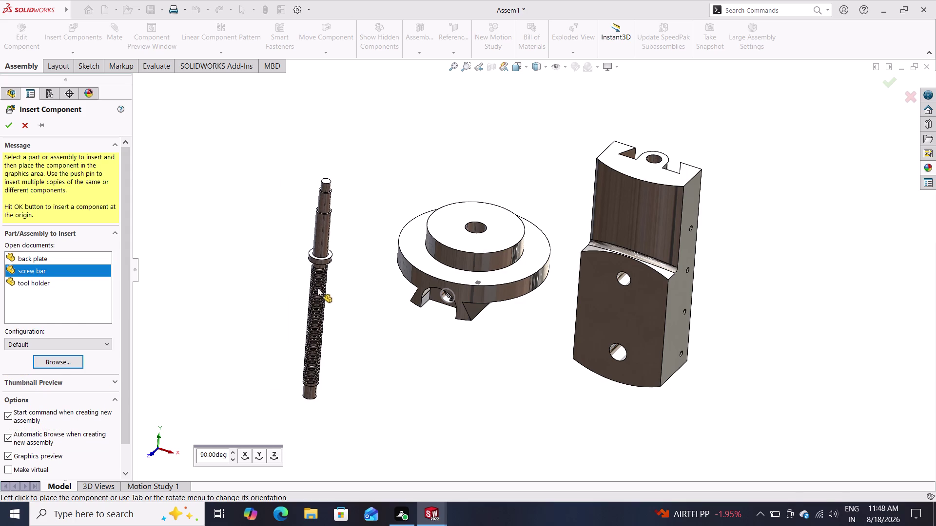
click(317, 288)
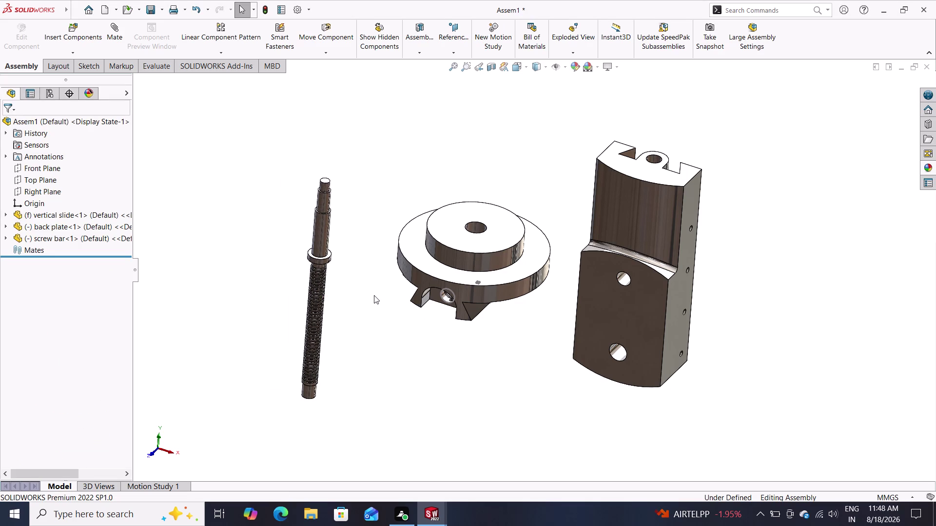
click(118, 27)
Pick a screw bar edge and vertical slide face, orbiting to inspect the tangent preview.
click(316, 311)
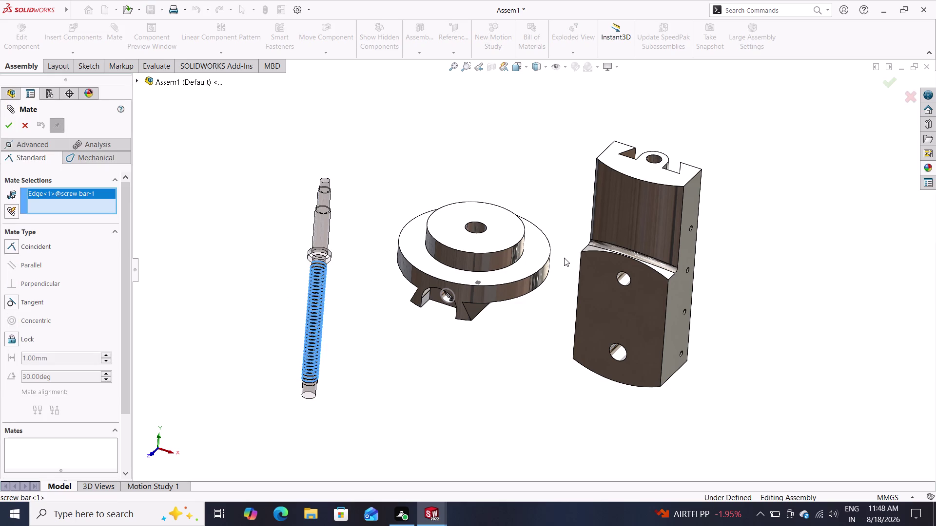
click(655, 158)
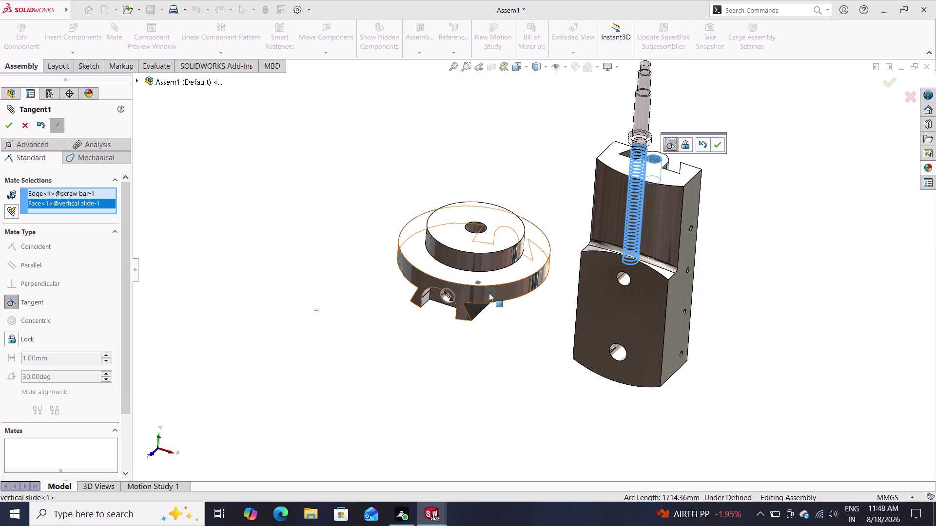
middle_drag(556, 330, 463, 353)
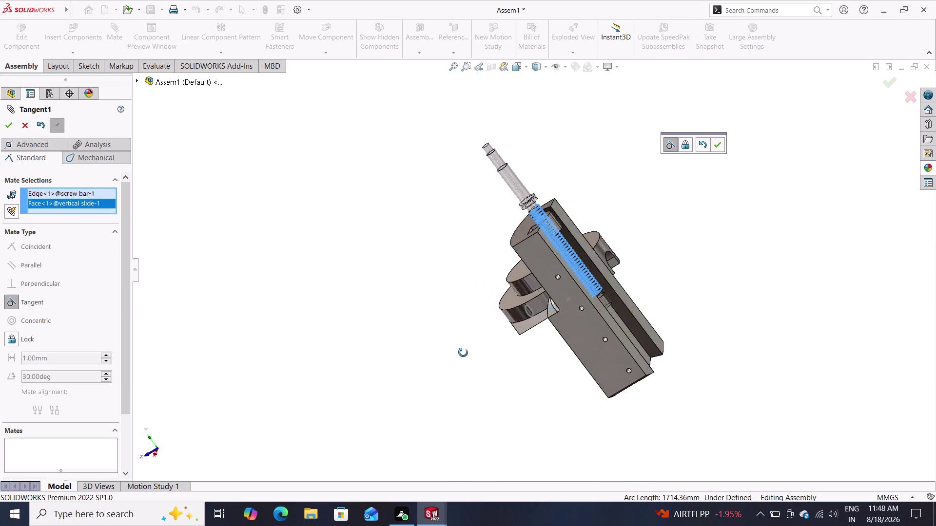
middle_drag(463, 353, 436, 423)
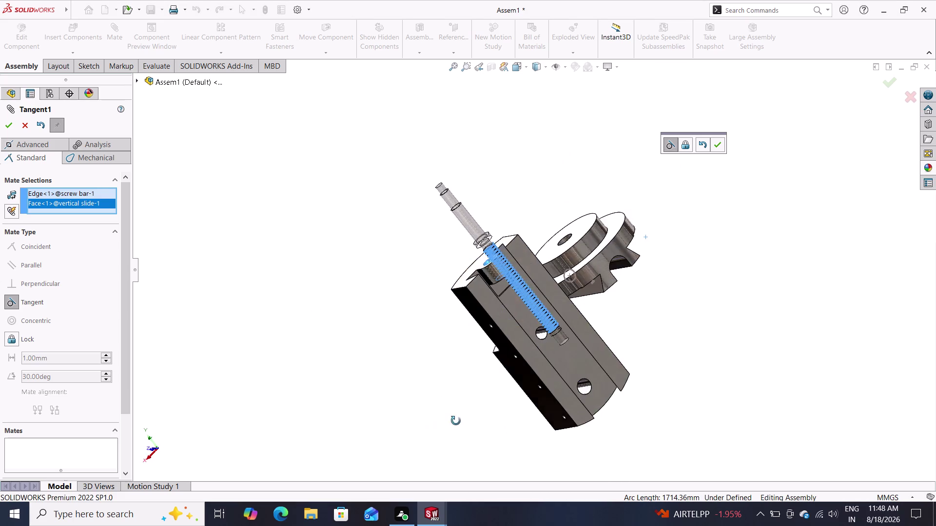
middle_drag(436, 423, 514, 413)
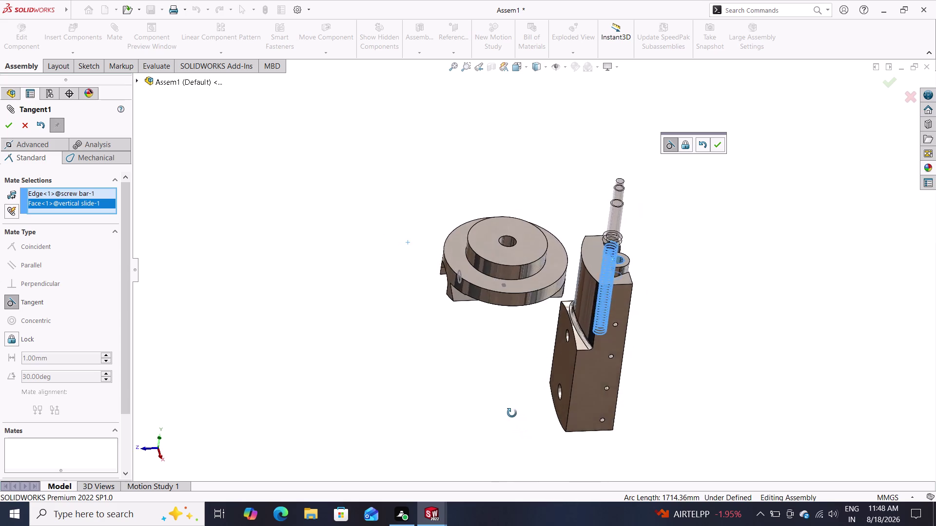
middle_drag(515, 413, 422, 378)
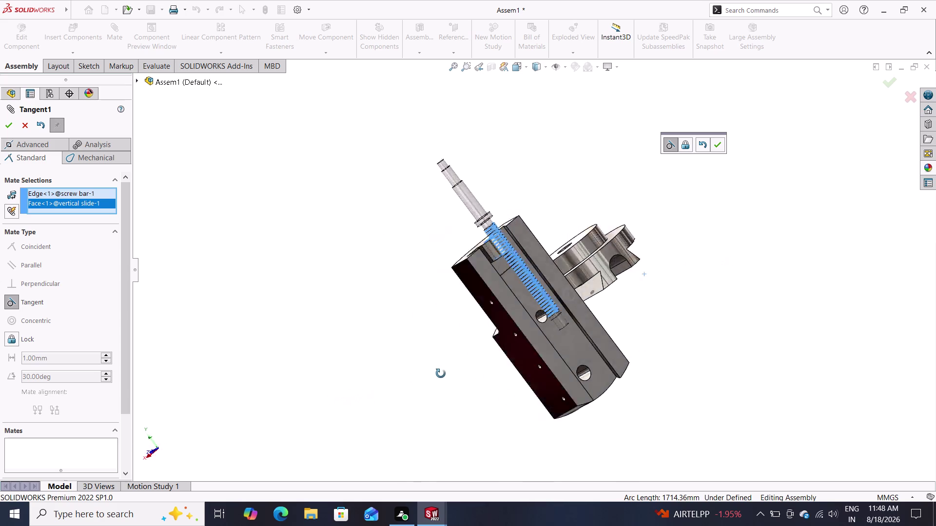
middle_drag(422, 377, 532, 358)
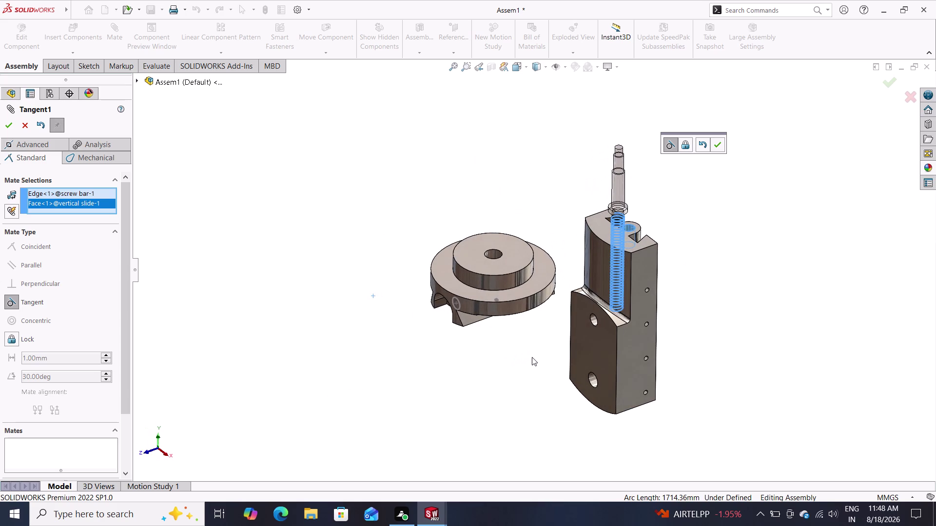
middle_click(531, 357)
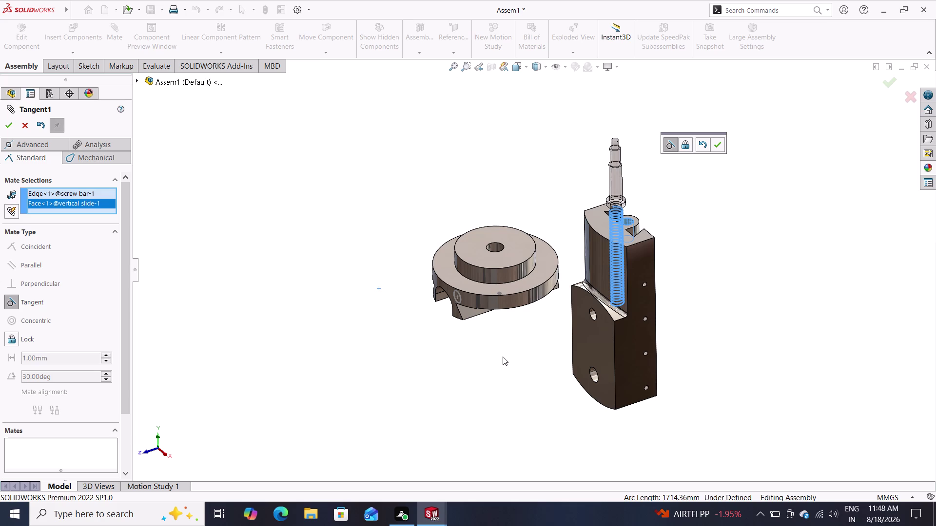
Discard the trial tangent fit and orbit to view other sides.
key(ctrl+z)
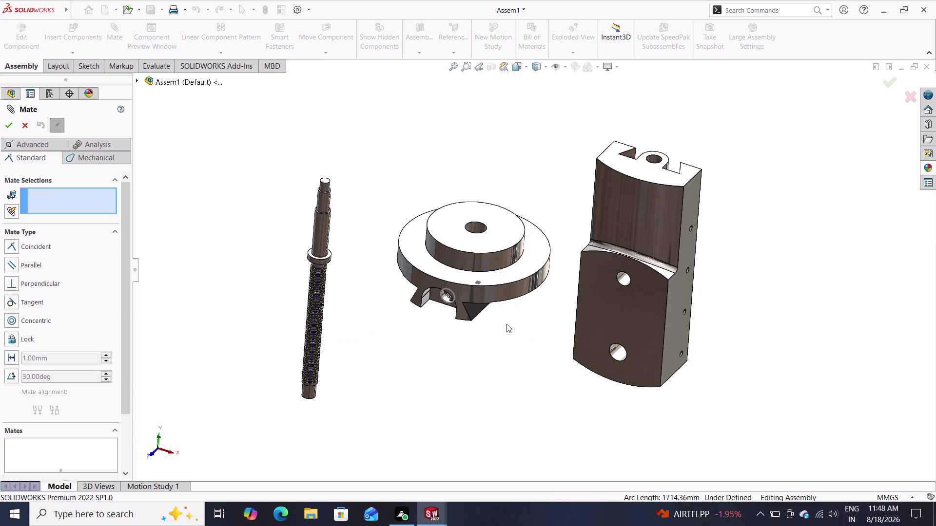
middle_drag(525, 314, 455, 374)
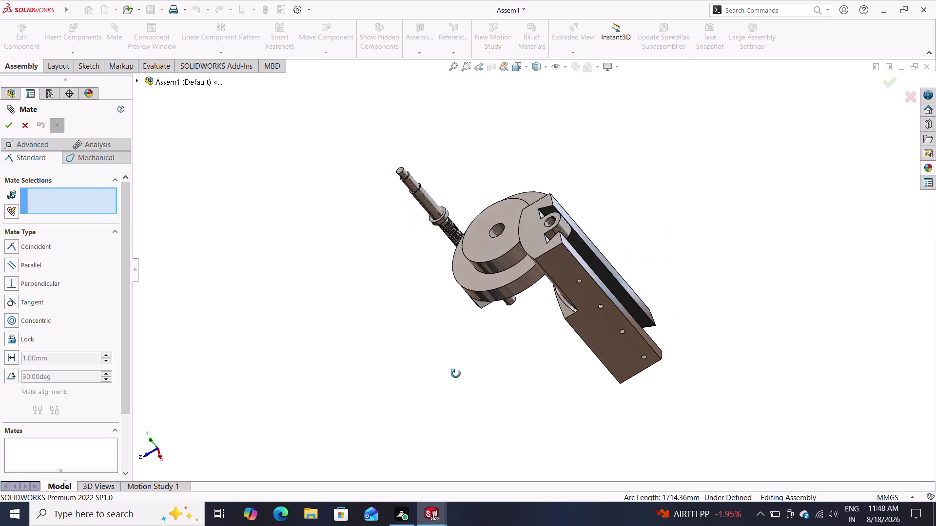
middle_drag(455, 374, 418, 459)
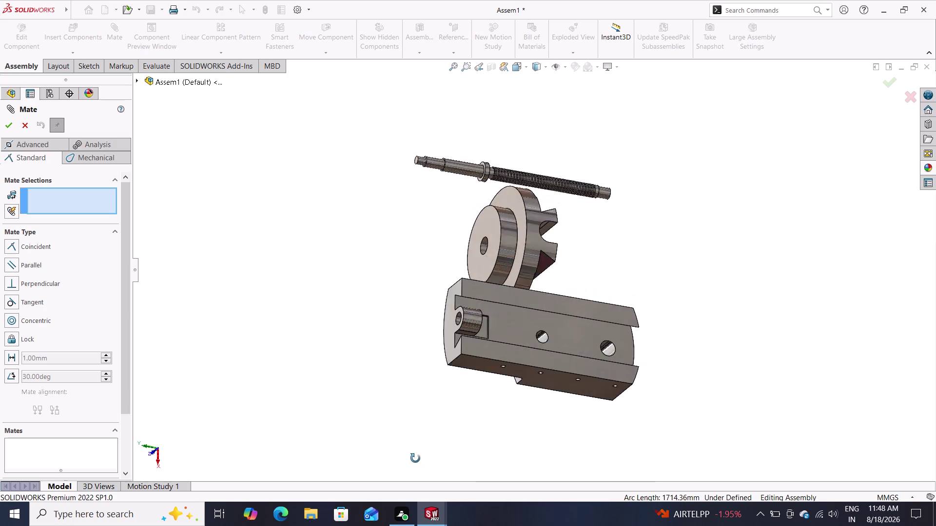
middle_drag(418, 458, 507, 403)
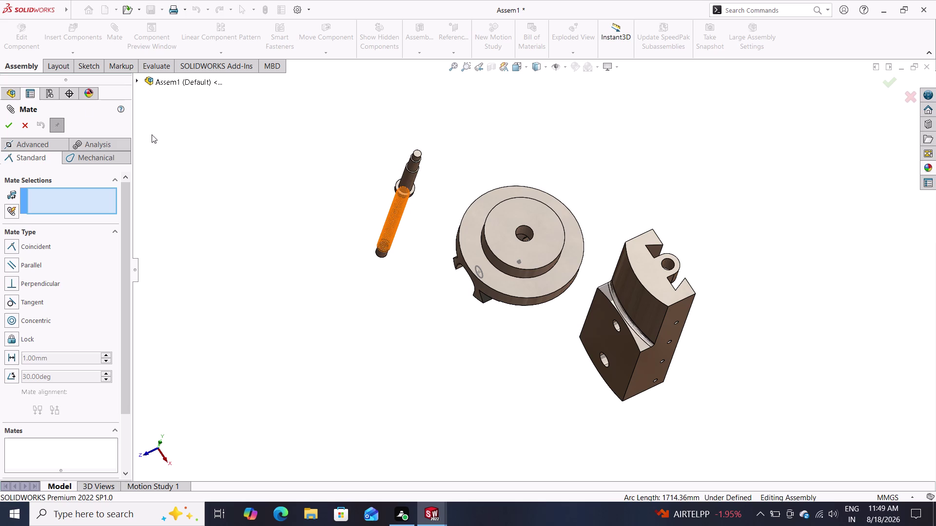
click(394, 222)
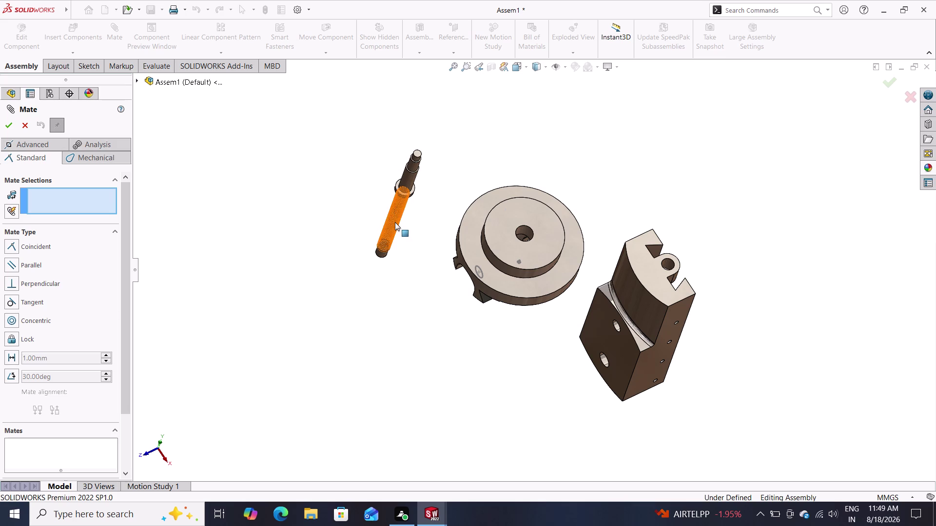
middle_drag(435, 292, 470, 150)
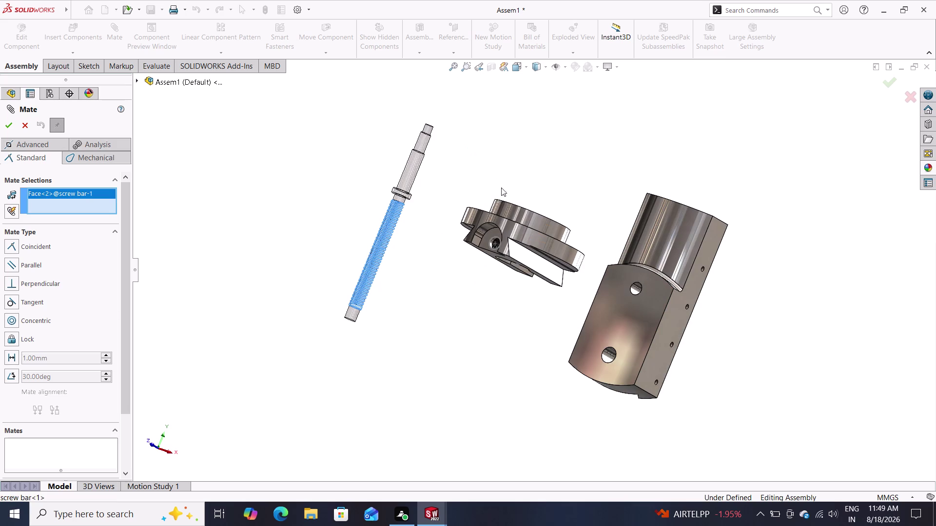
scroll(down, 3)
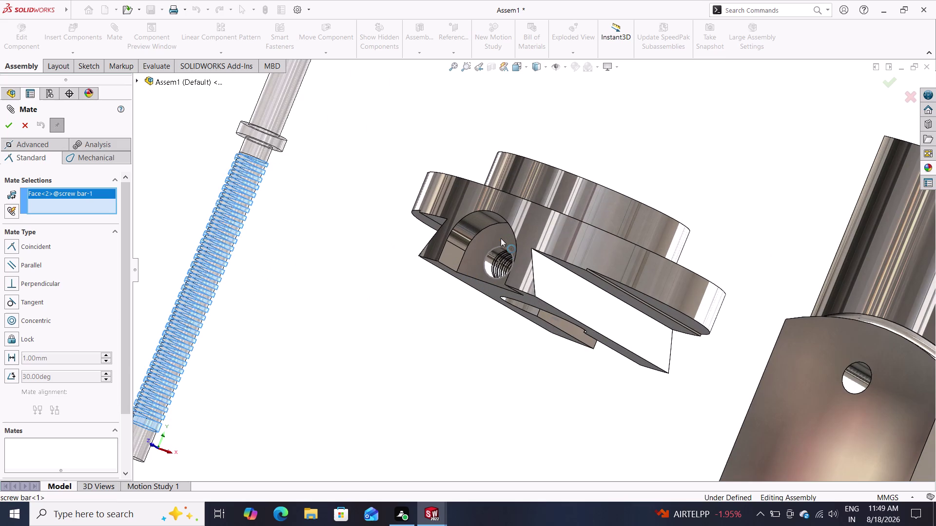
click(503, 264)
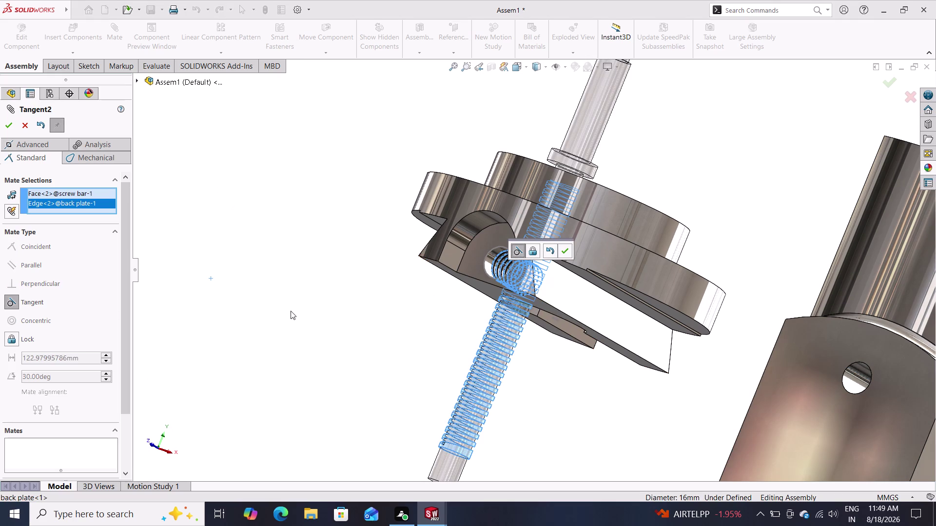
double_click(23, 320)
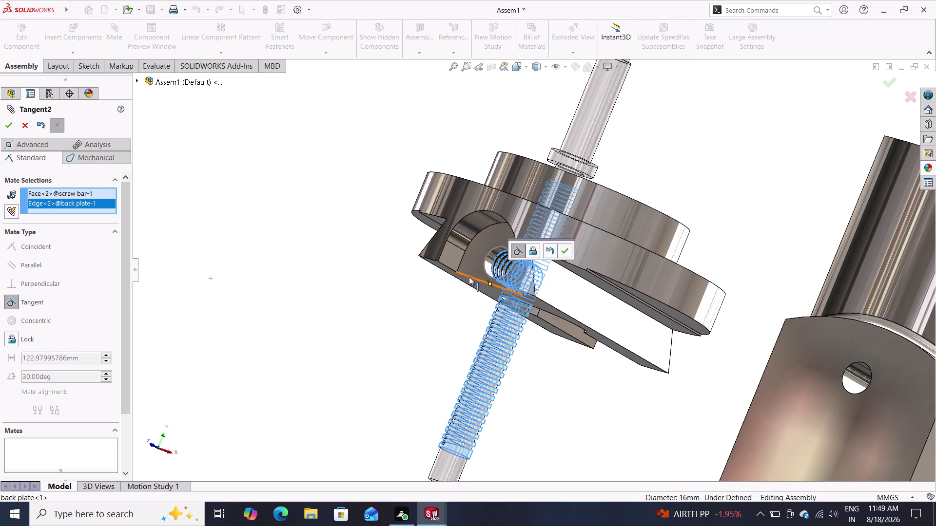
click(551, 247)
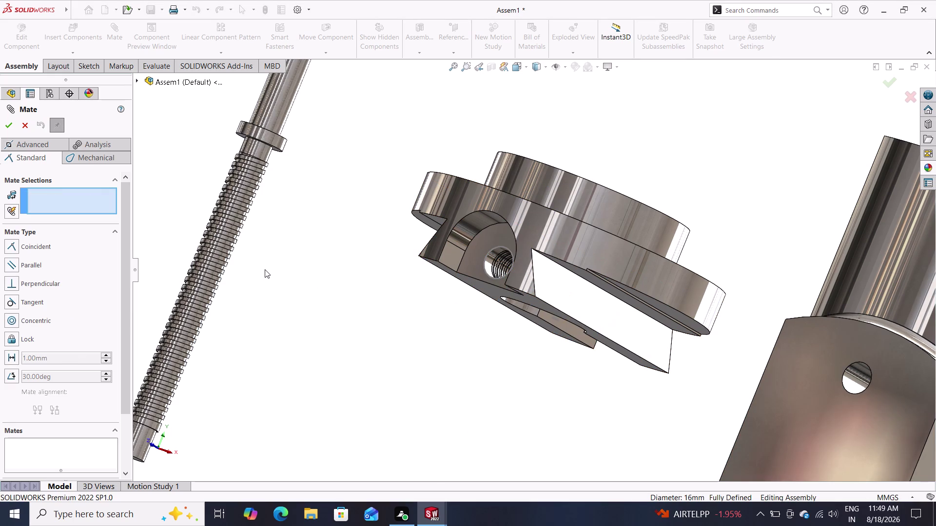
scroll(down, 3)
scroll(up, 3)
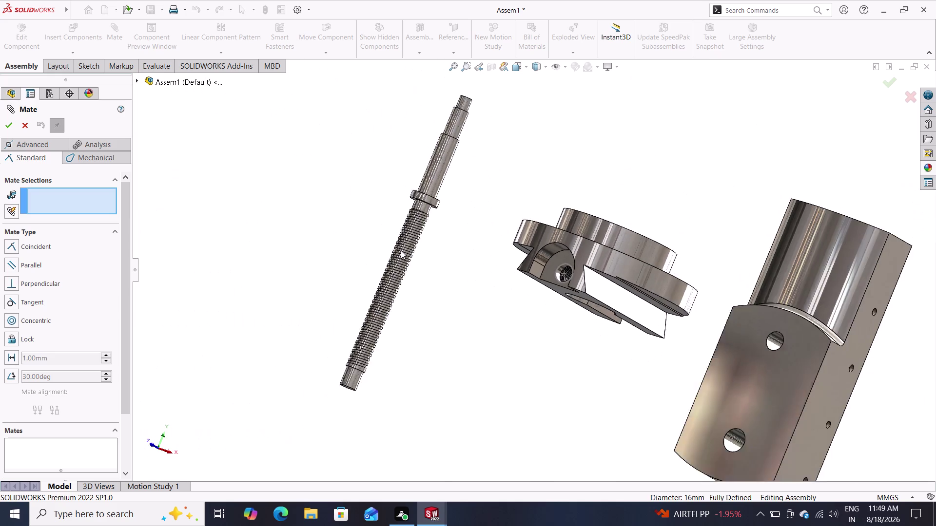
scroll(up, 3)
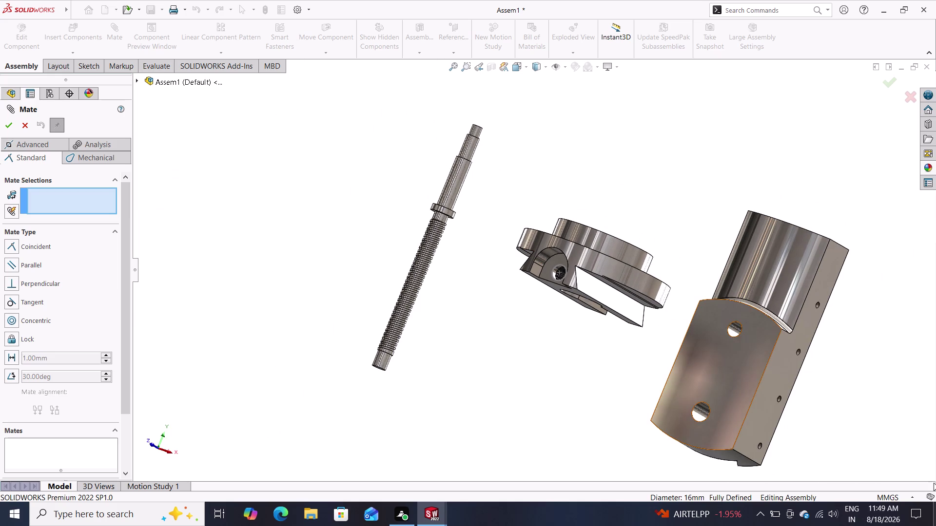
middle_drag(926, 296, 879, 438)
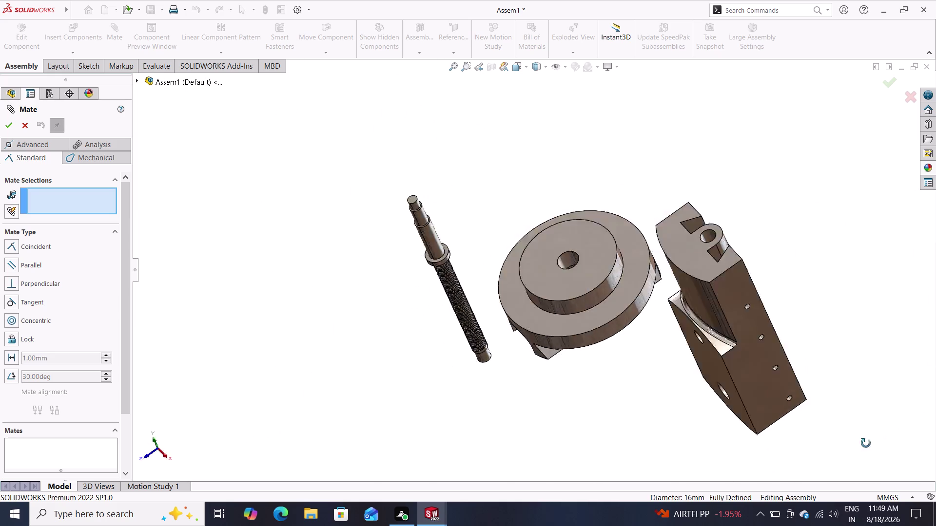
middle_drag(878, 439, 887, 422)
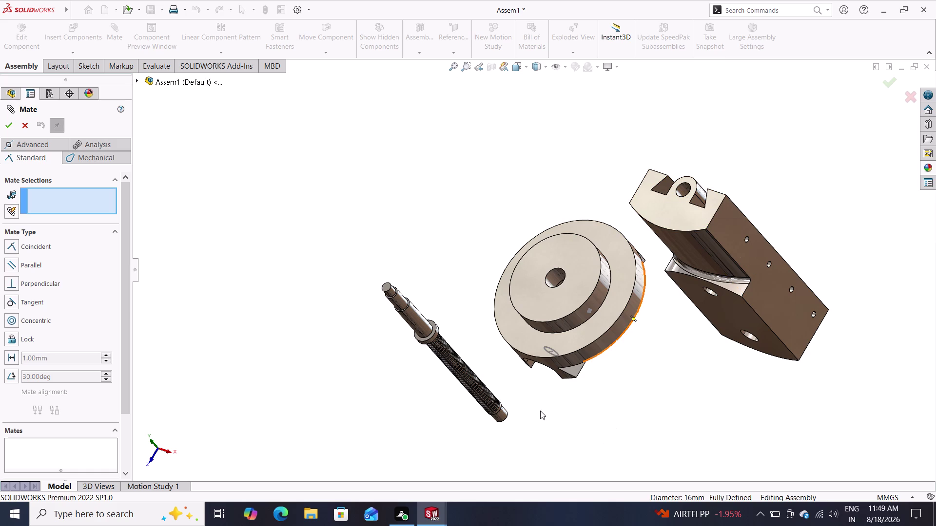
middle_drag(562, 447, 521, 315)
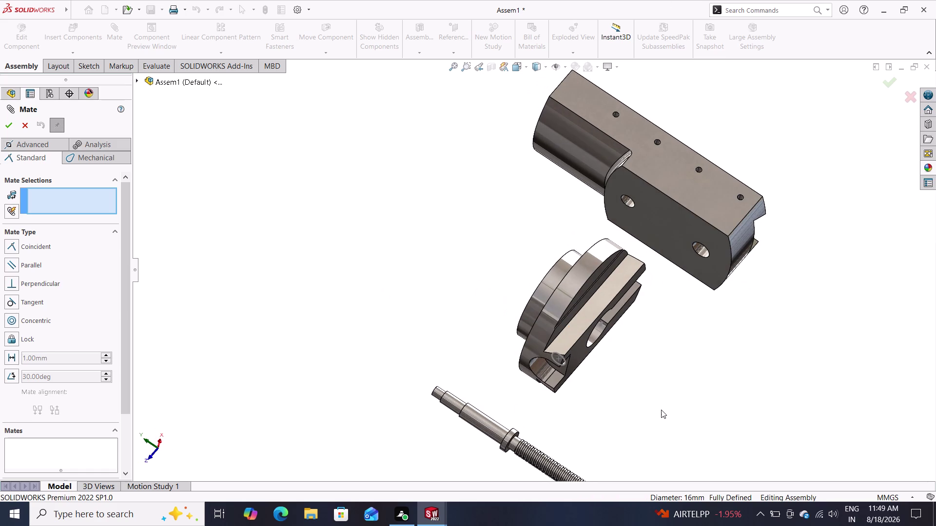
scroll(down, 3)
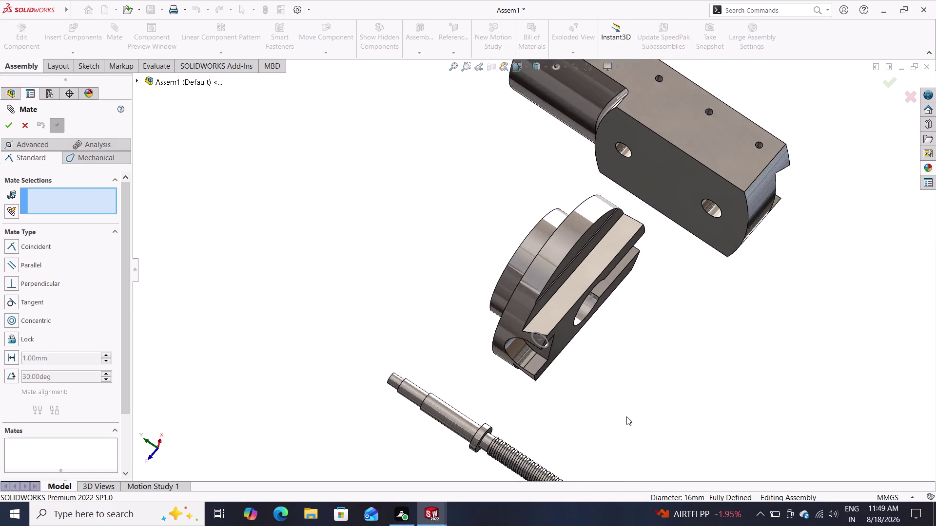
scroll(down, 3)
scroll(up, 3)
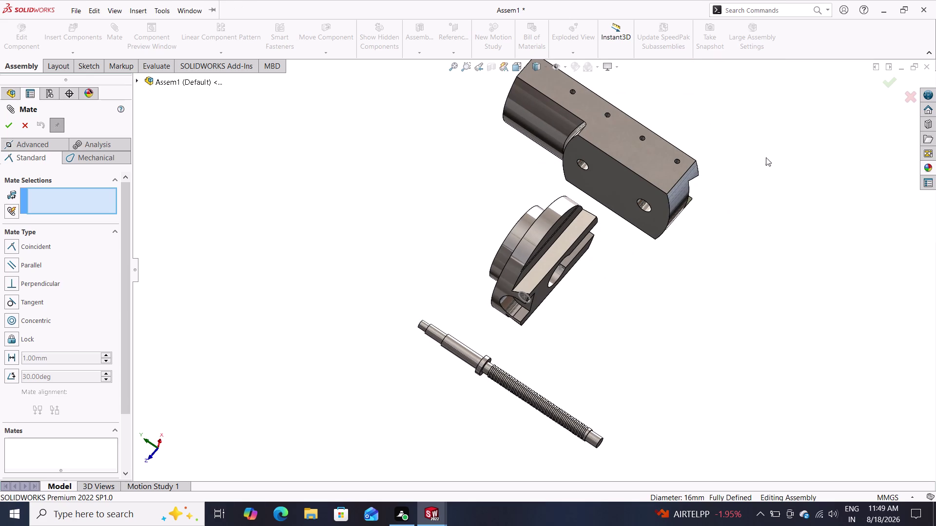
middle_drag(573, 376, 571, 377)
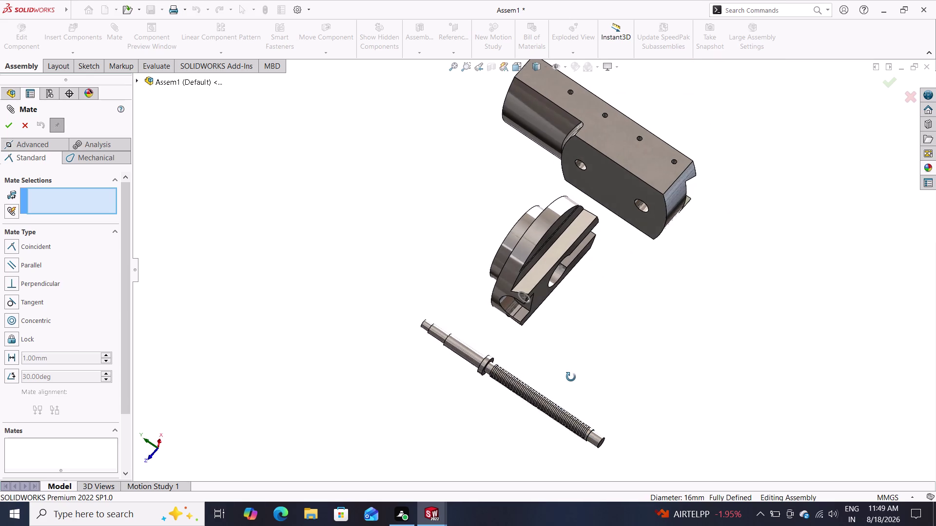
middle_drag(570, 377, 560, 295)
Make the back plate's hole concentric with the screw bar's end edge.
click(523, 295)
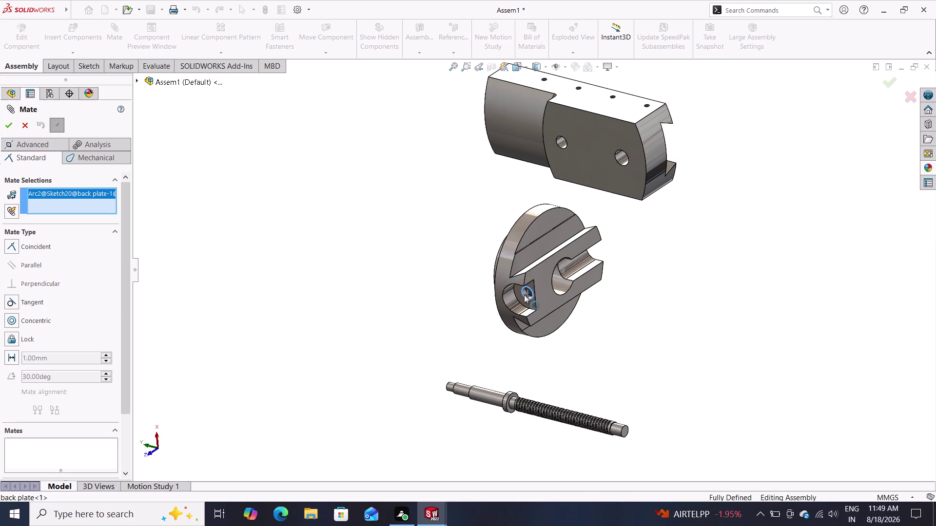
click(623, 430)
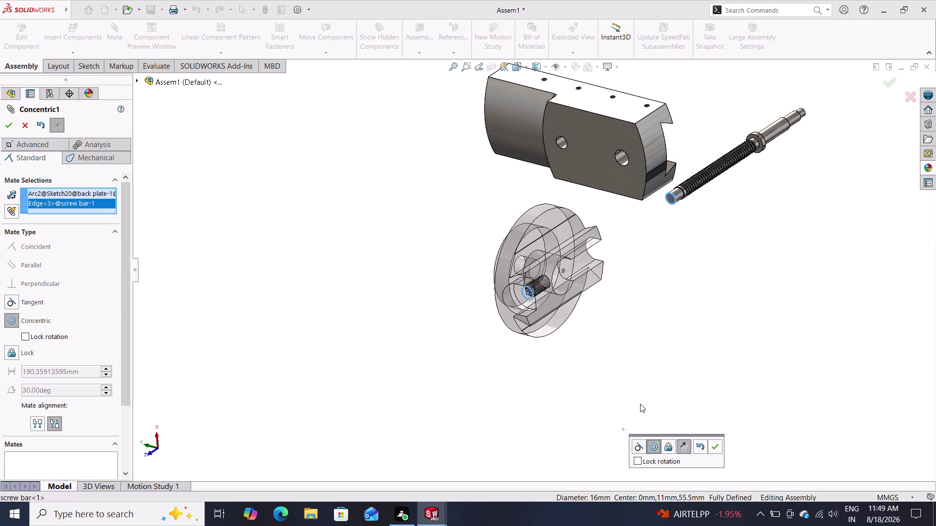
click(717, 453)
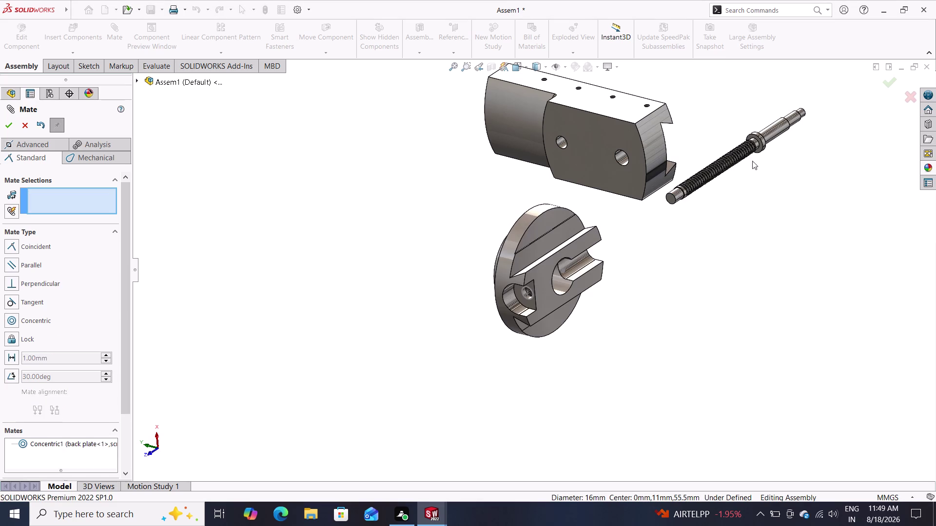
Drag the mated parts around, ending with the screw bar pulled out of the plate.
drag(766, 132, 759, 146)
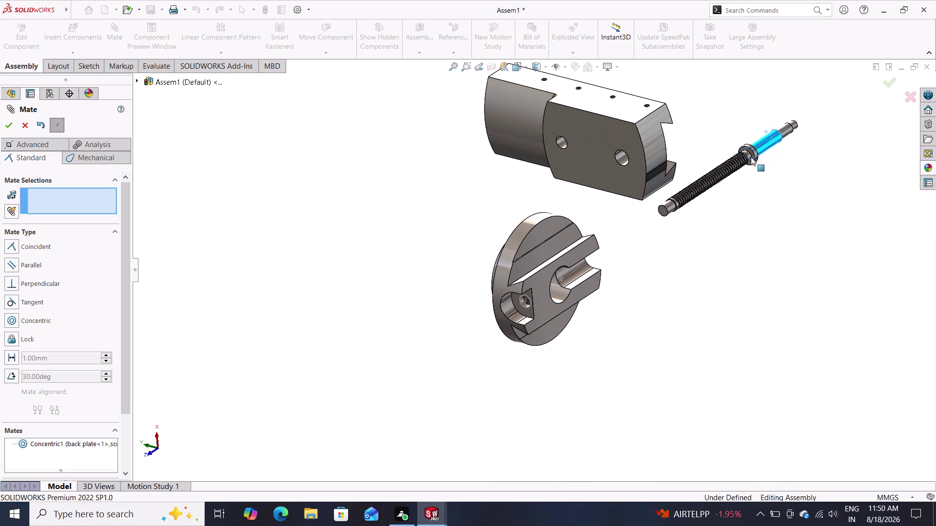
drag(759, 146, 493, 349)
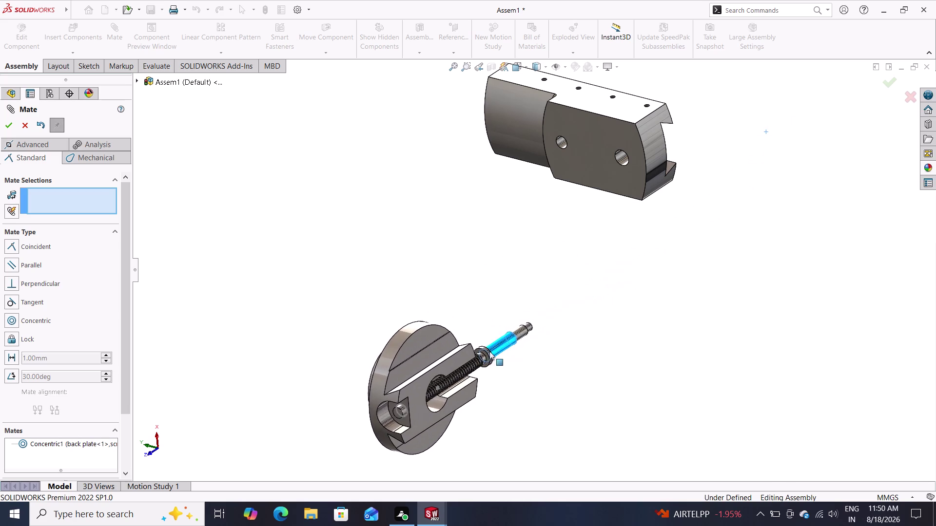
drag(493, 349, 371, 404)
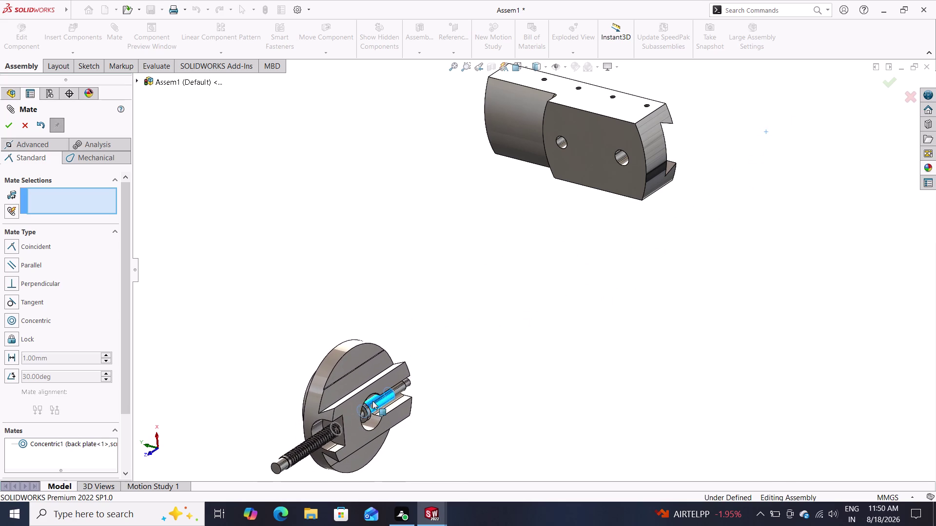
drag(371, 404, 326, 434)
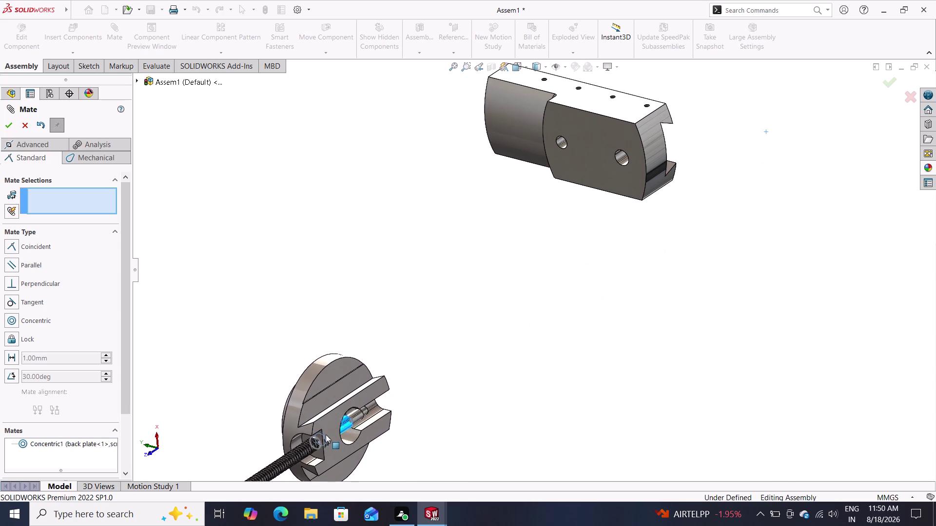
drag(327, 434, 351, 359)
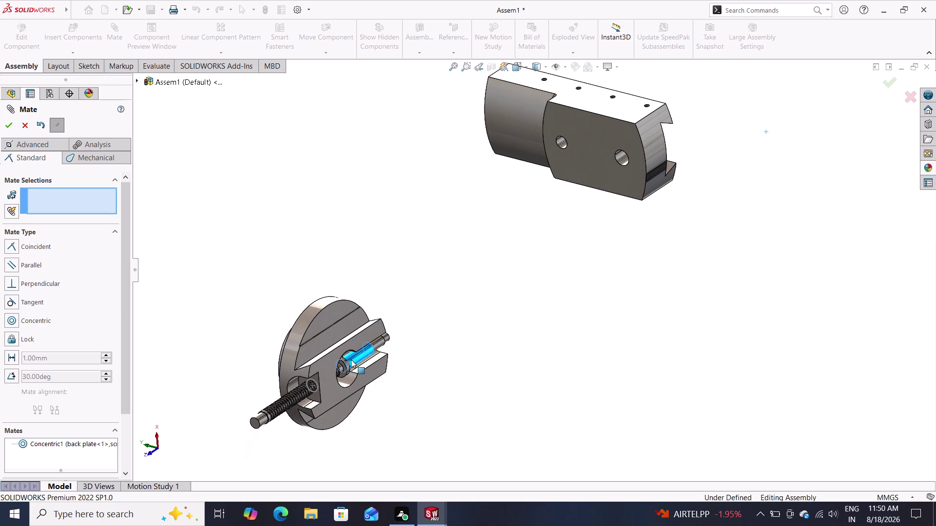
drag(351, 360, 356, 352)
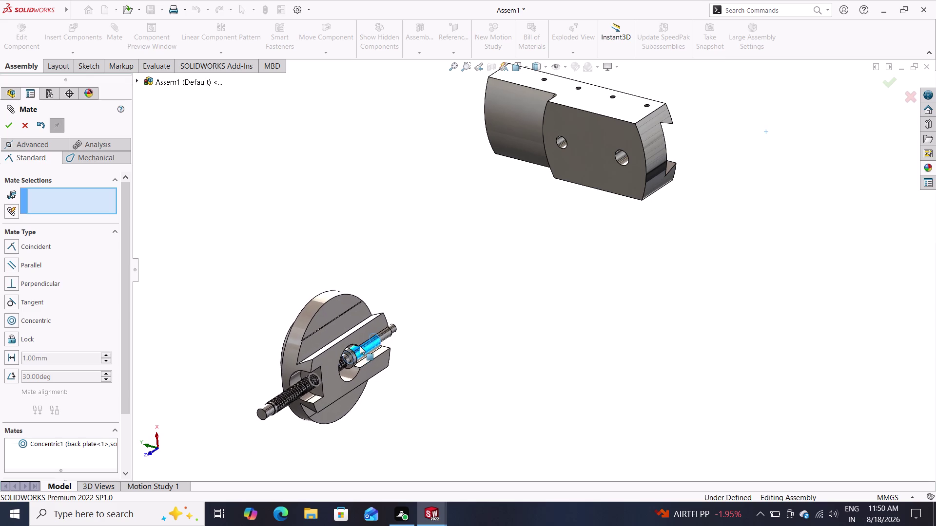
drag(356, 352, 338, 378)
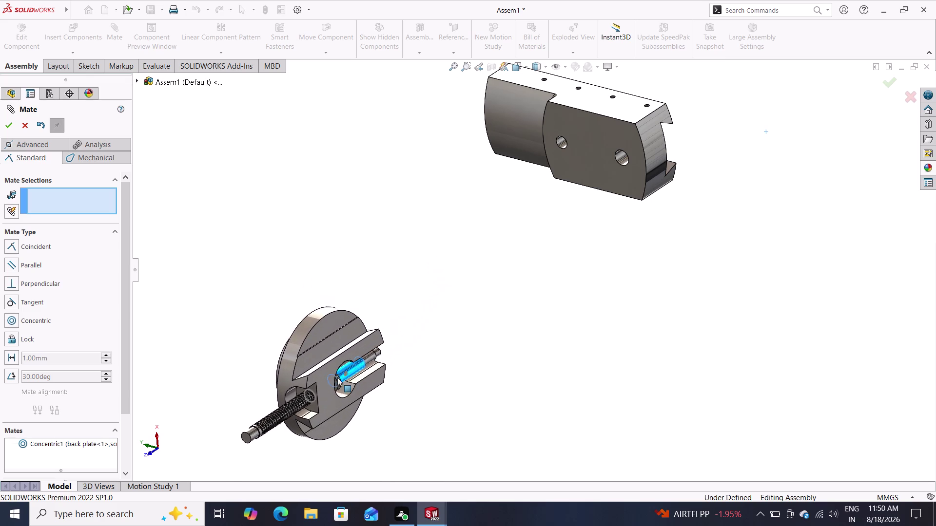
drag(338, 378, 326, 383)
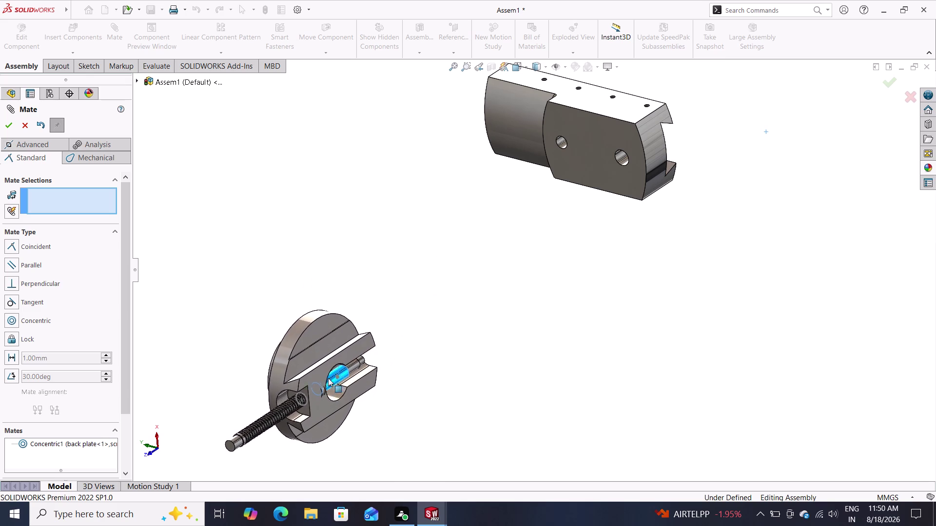
drag(325, 383, 733, 308)
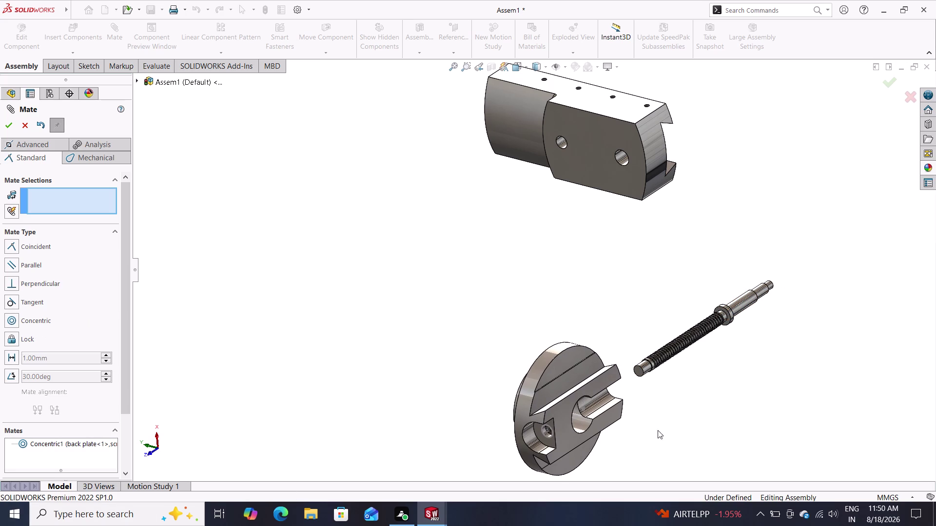
Cancel the pending tangent mate, undo Concentric1 and remove the screw bar.
click(546, 435)
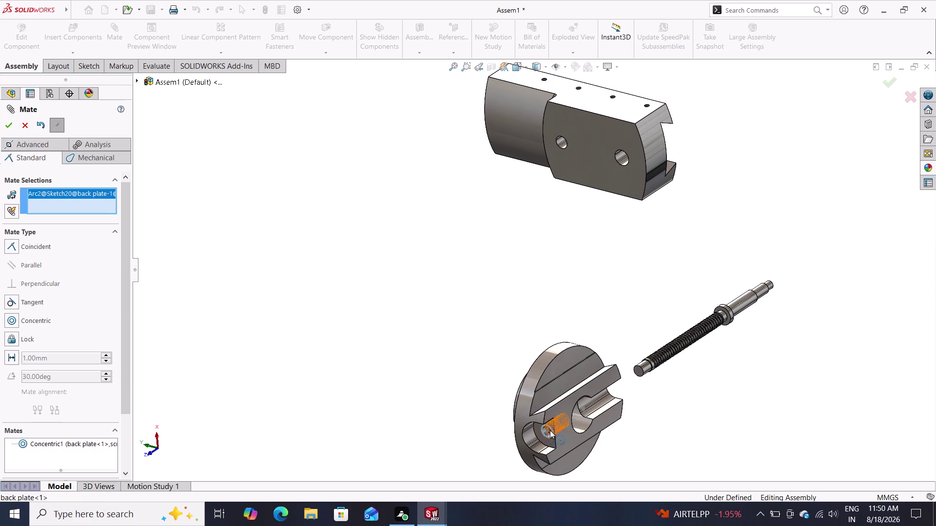
click(665, 350)
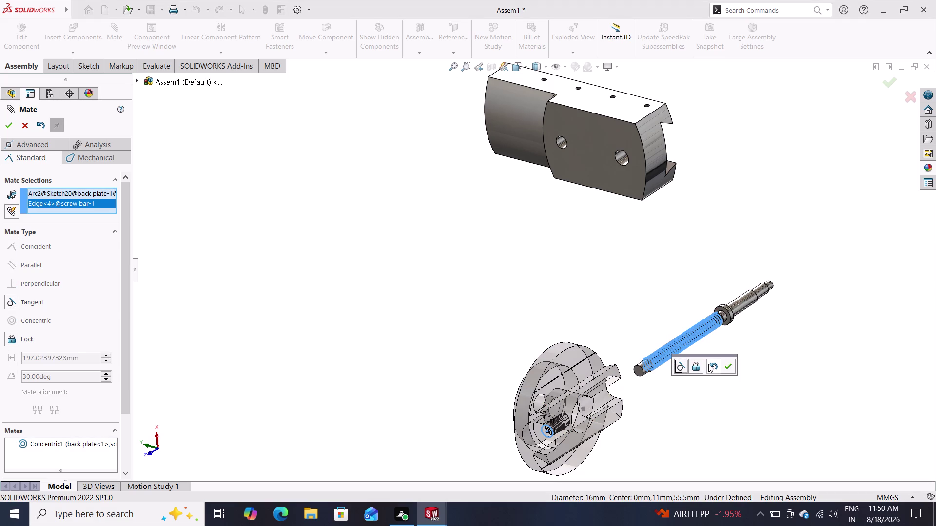
click(708, 364)
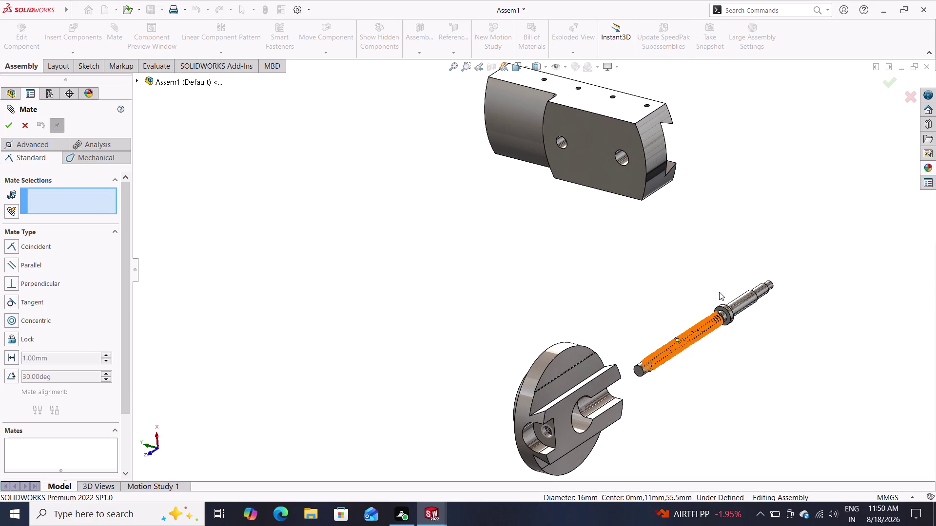
key(ctrl+z)
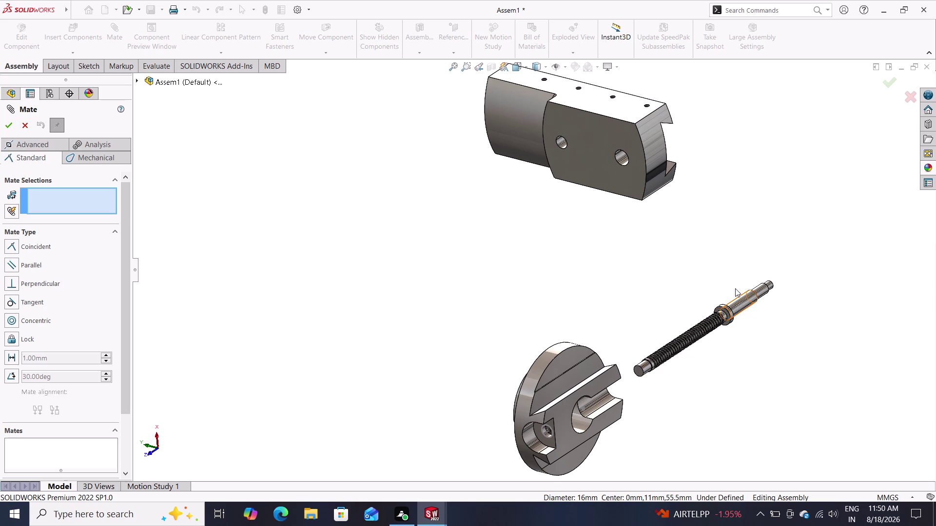
key(Escape)
key(ctrl+z)
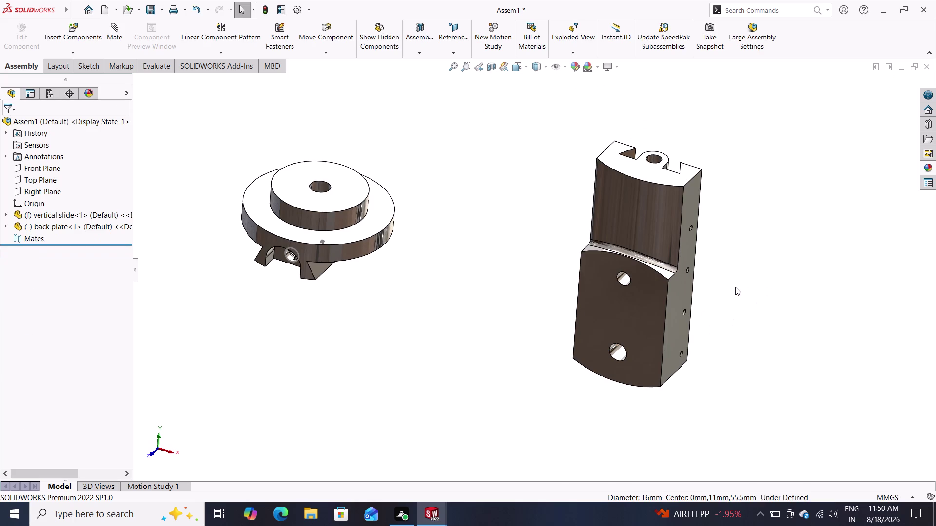
Zoom to fit the remaining parts and close an empty Mate command.
scroll(down, 3)
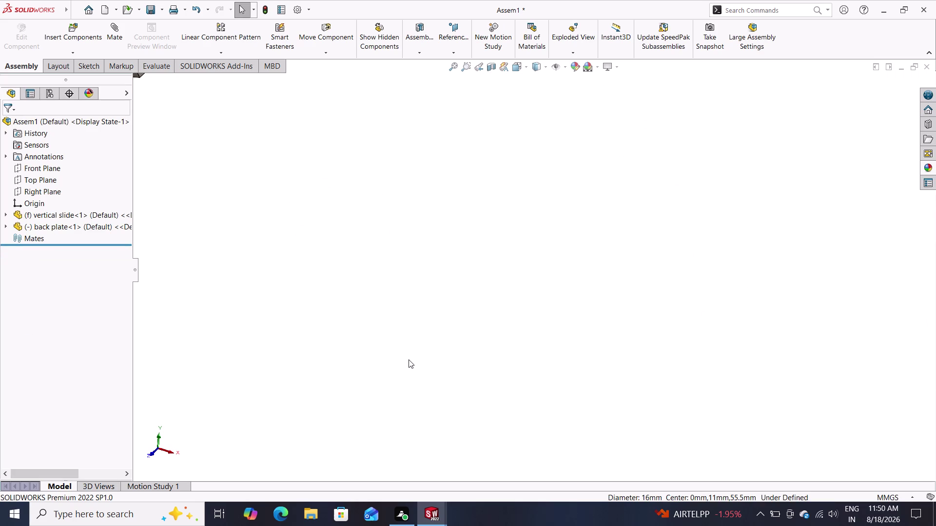
scroll(up, 3)
scroll(up, 3)
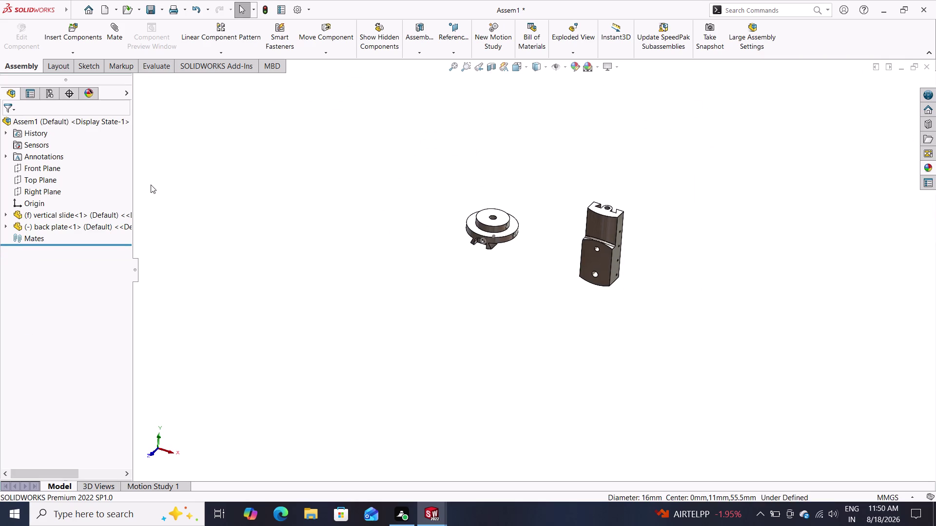
click(114, 30)
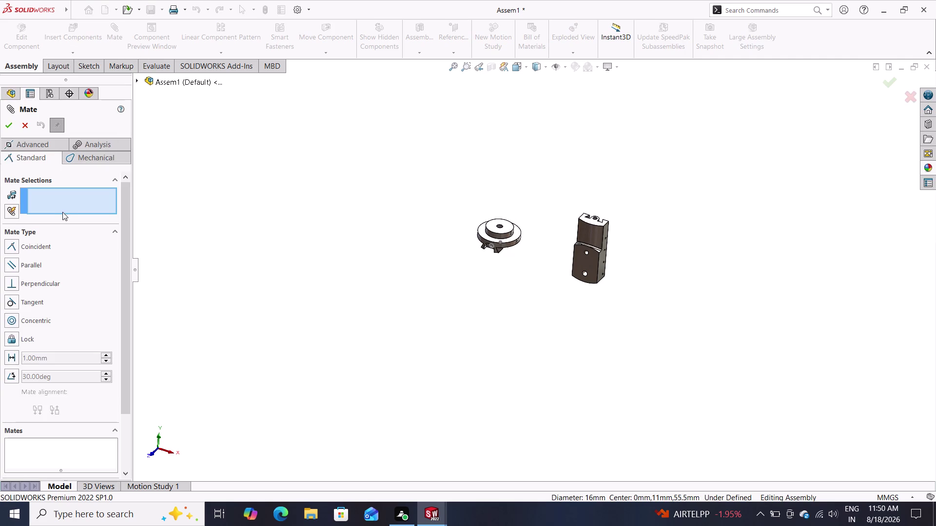
click(23, 123)
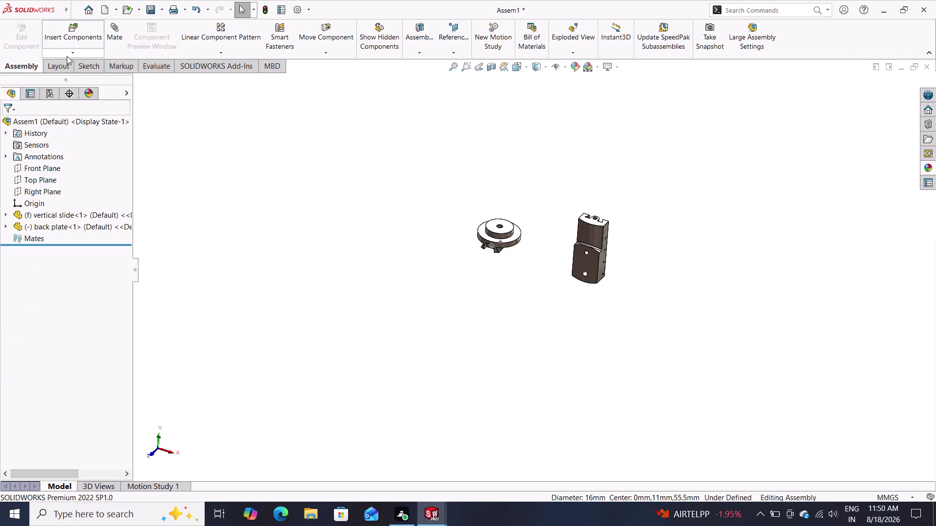
Insert the screw bar part again and place it in the assembly.
click(70, 42)
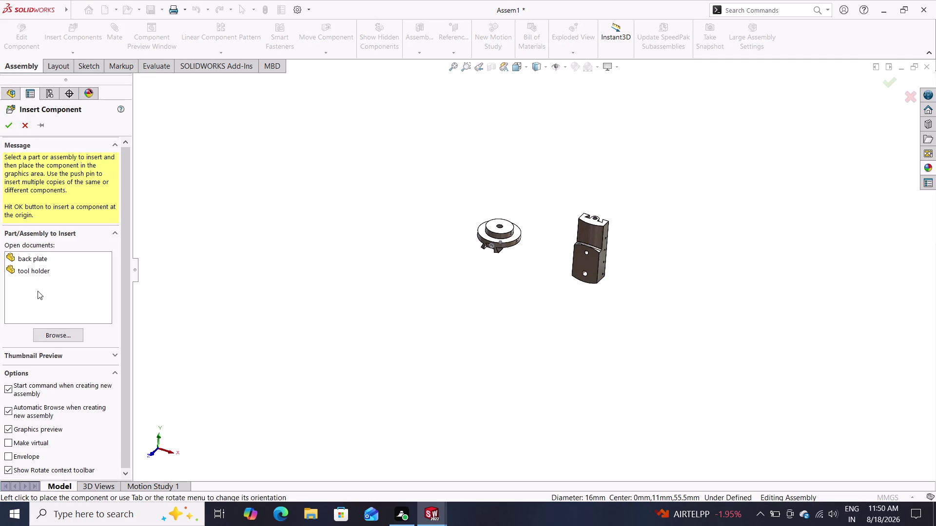
click(53, 336)
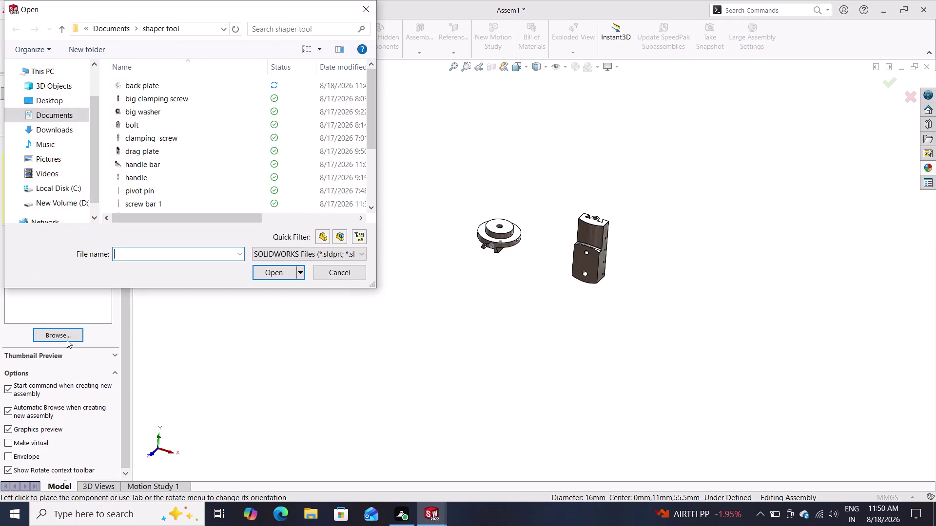
scroll(down, 3)
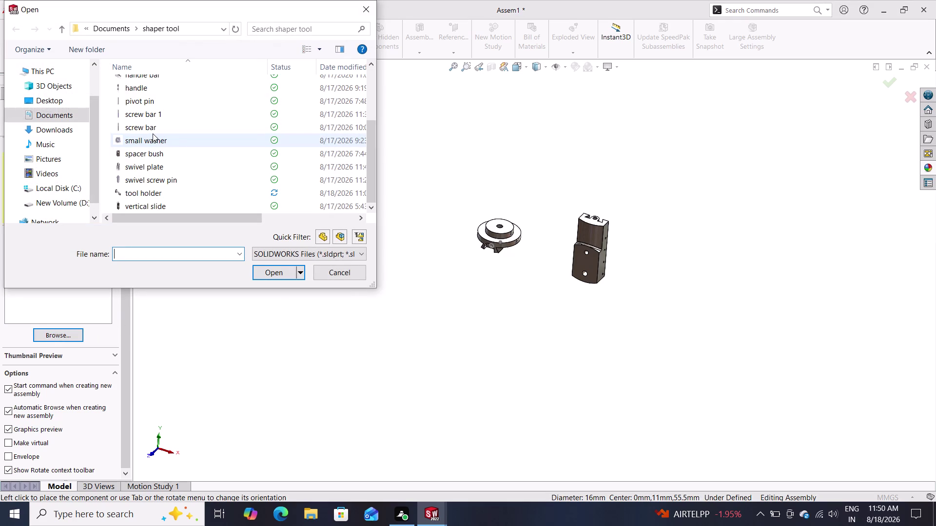
click(154, 130)
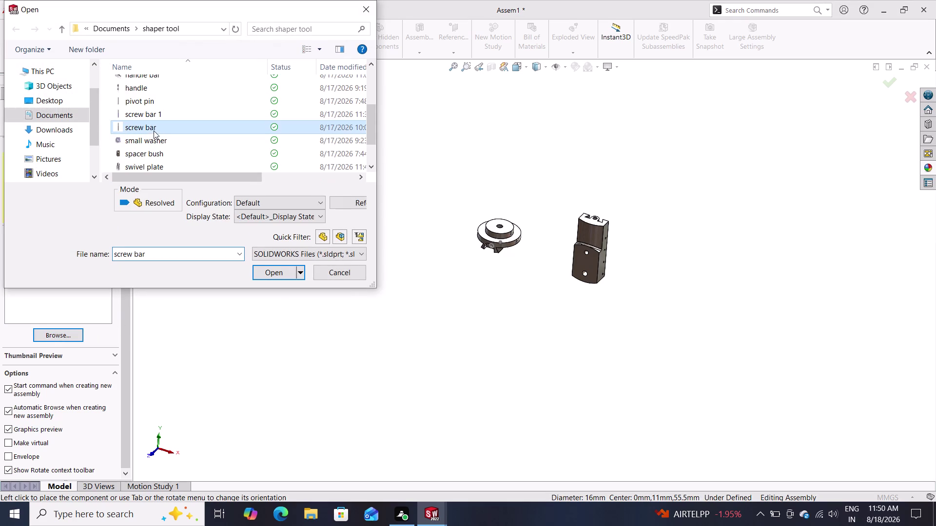
click(273, 274)
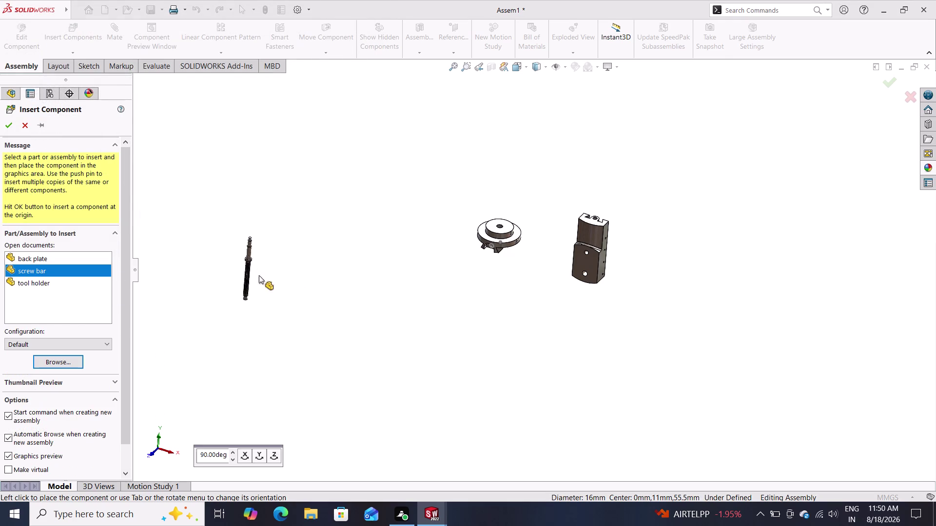
click(311, 267)
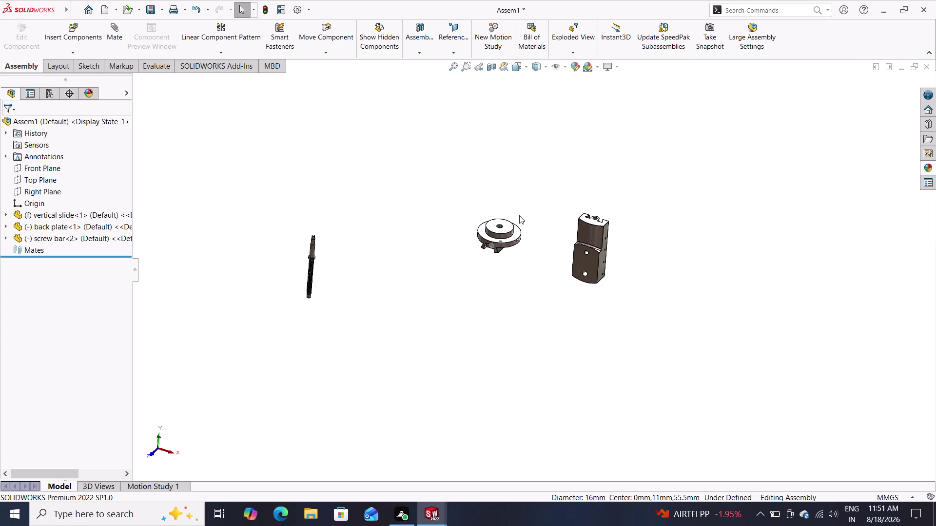
Ctrl-drag a second copy of the screw bar near the other parts.
scroll(up, 3)
scroll(down, 3)
scroll(up, 3)
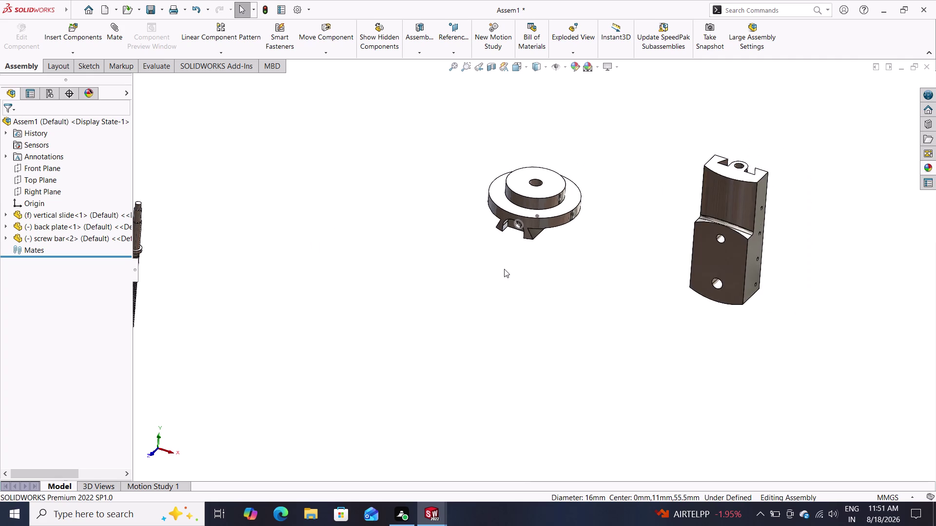
scroll(up, 3)
click(201, 276)
drag(201, 277, 253, 273)
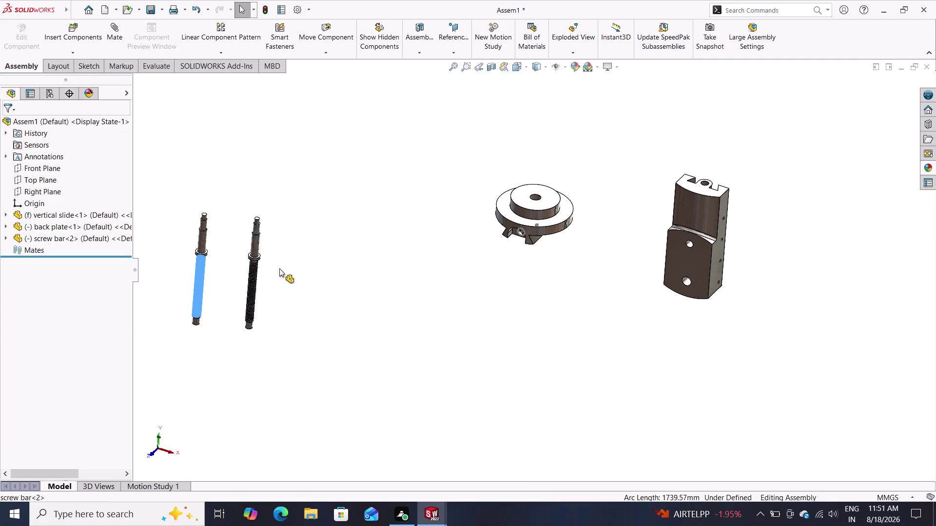
drag(253, 272, 446, 247)
scroll(down, 3)
scroll(up, 3)
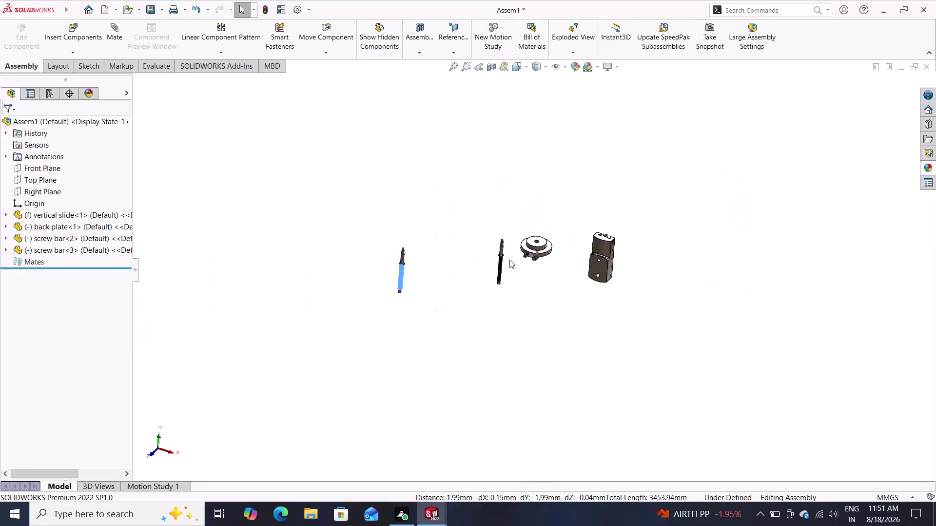
scroll(up, 3)
scroll(down, 3)
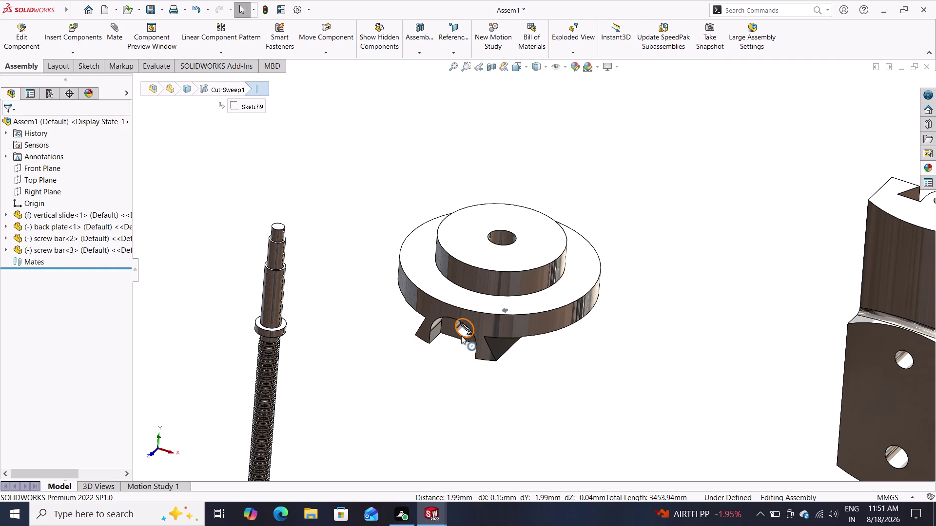
Select the second screw bar copy, then clear the selection.
click(279, 229)
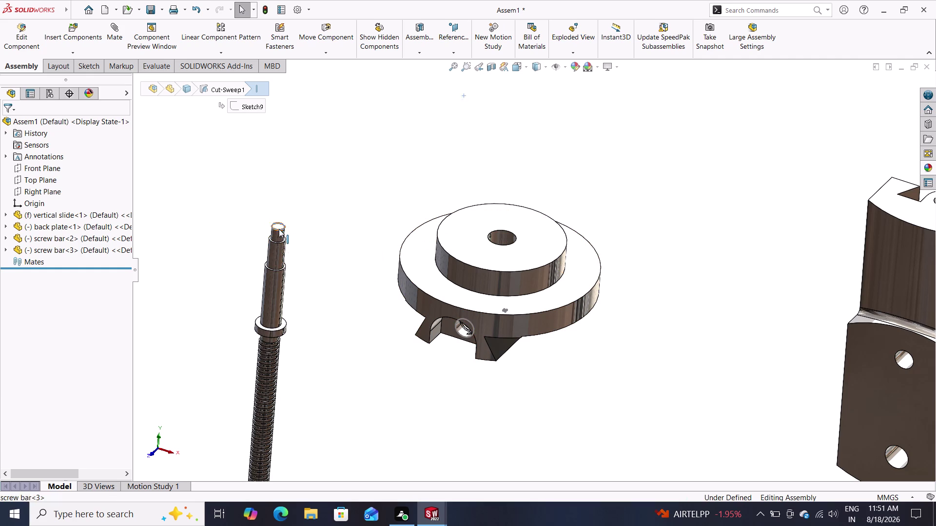
click(156, 129)
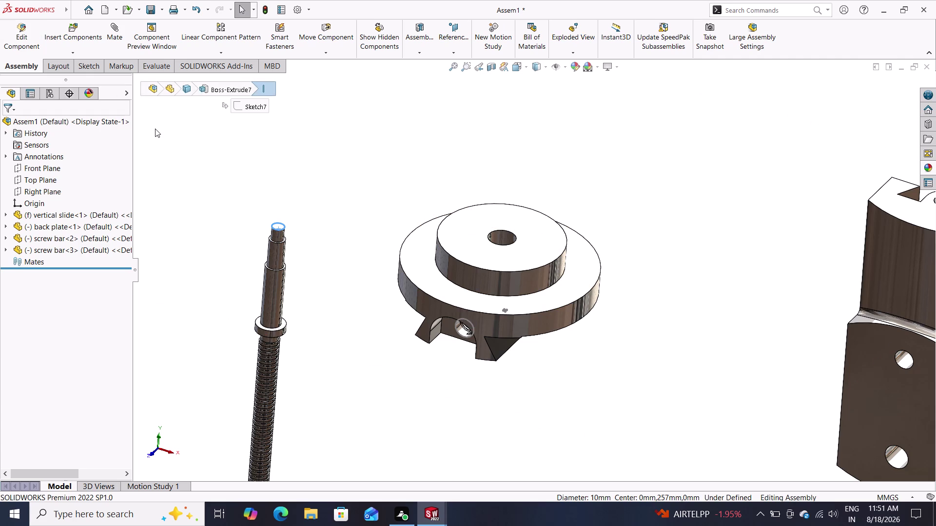
click(107, 46)
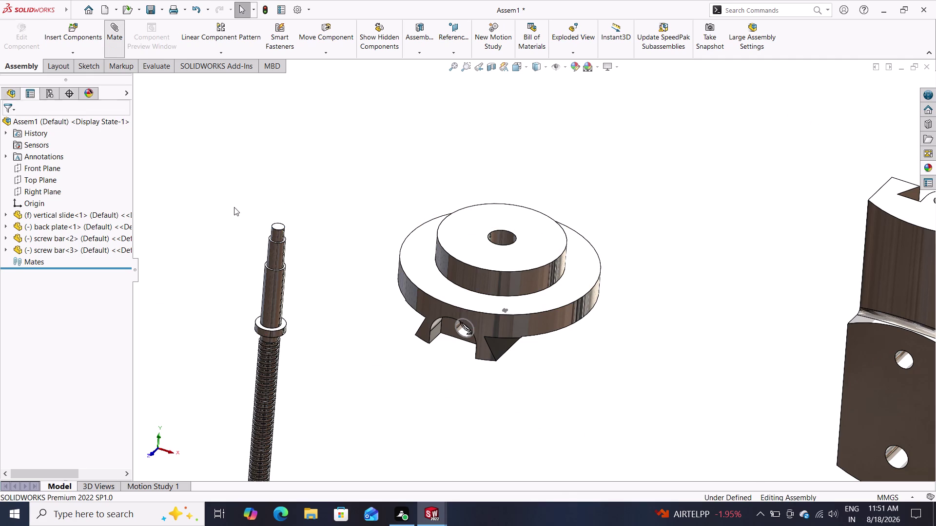
click(281, 227)
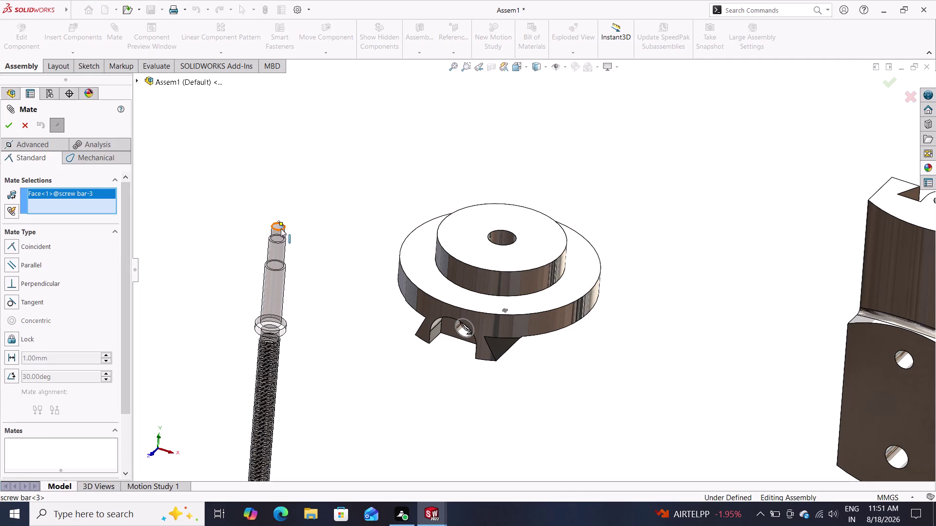
Add Coincident1 between the screw bar's top face and the back plate, toggling alignment first.
click(462, 338)
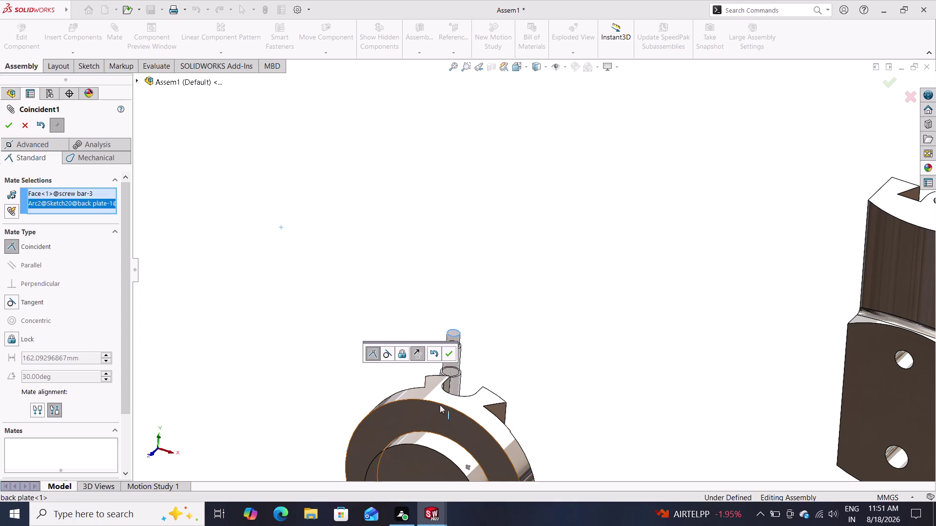
click(414, 355)
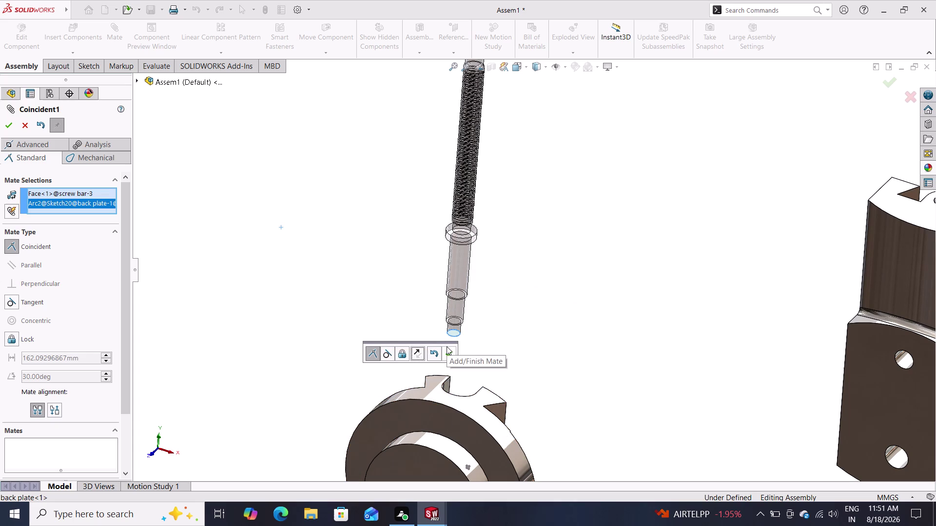
click(415, 353)
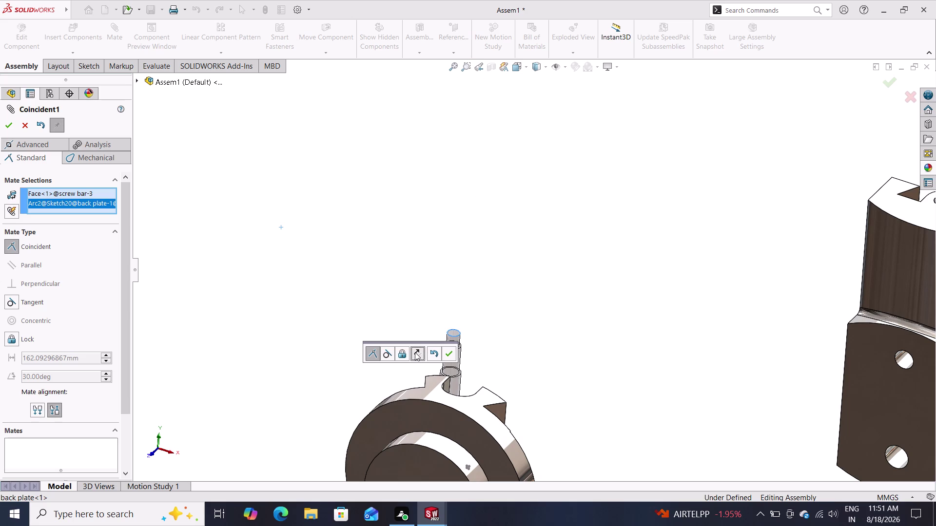
click(413, 350)
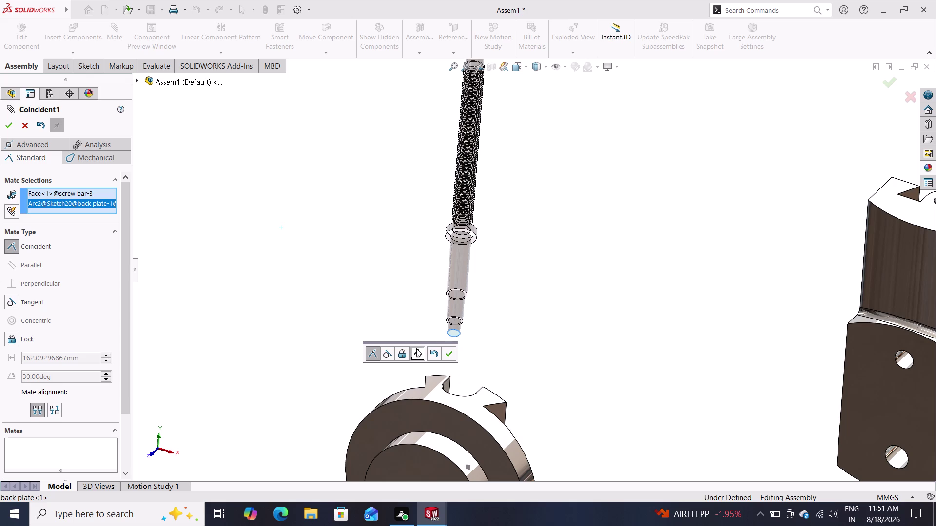
click(421, 354)
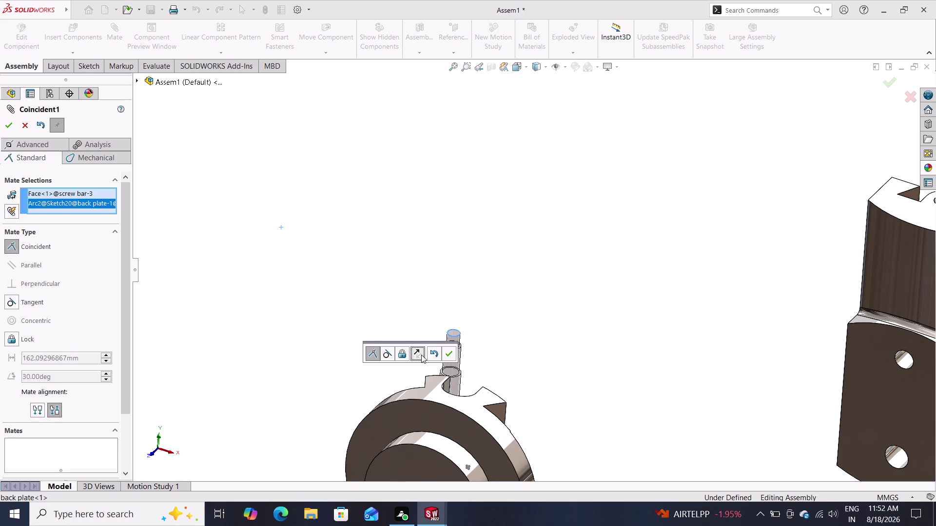
click(450, 355)
click(456, 364)
drag(457, 365, 452, 355)
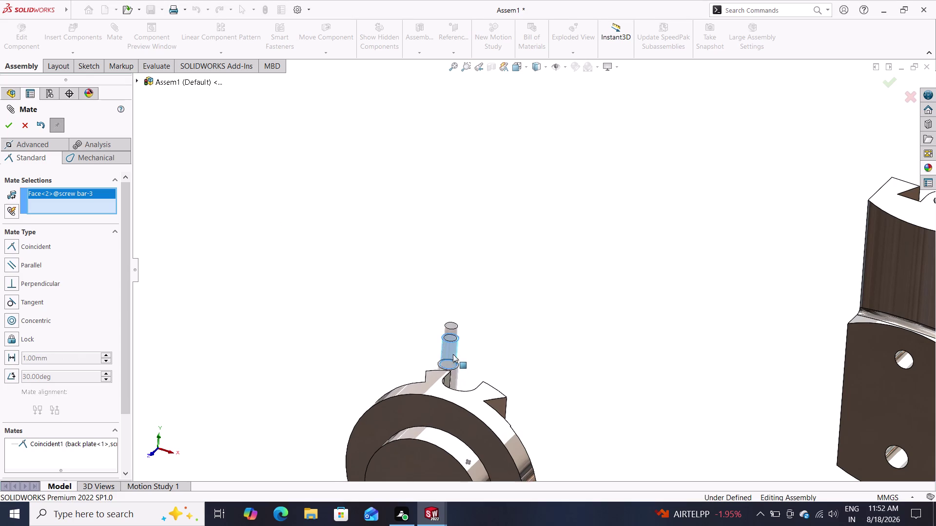
Clear the picked screw bar face and orbit the view toward the screw bar.
drag(453, 355, 542, 131)
click(542, 133)
middle_drag(574, 227, 567, 250)
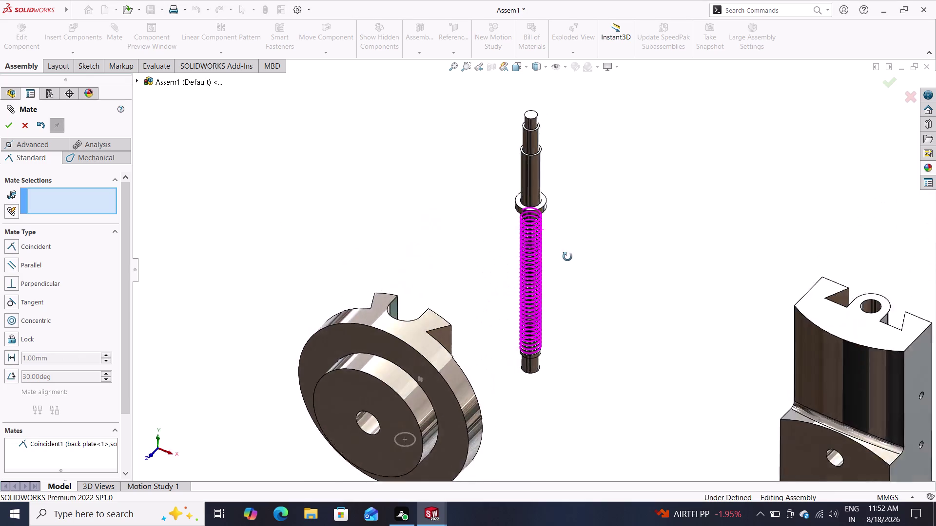
middle_drag(567, 250, 552, 308)
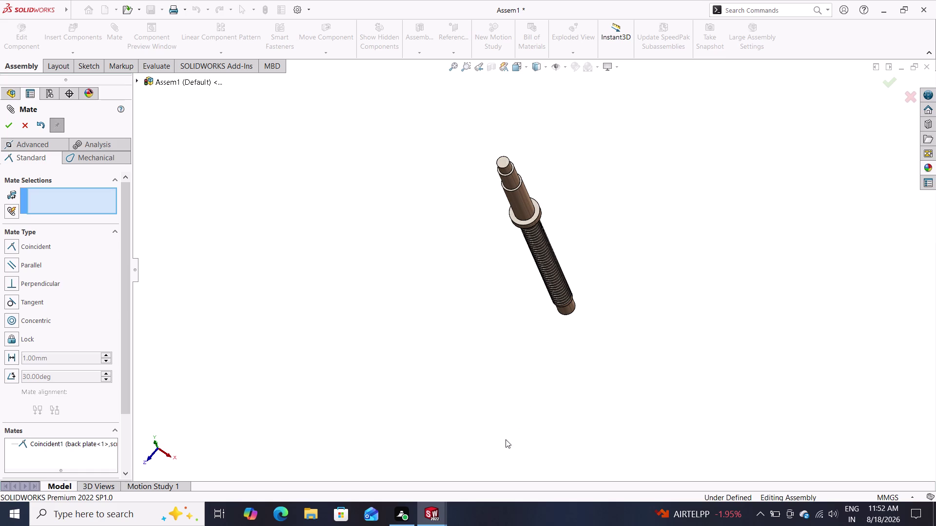
scroll(down, 3)
scroll(up, 3)
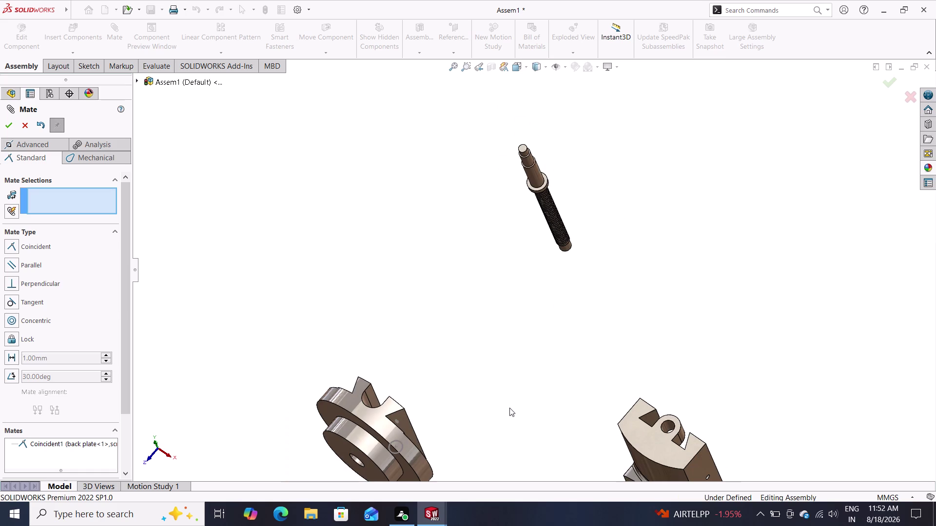
click(529, 192)
drag(529, 195, 531, 203)
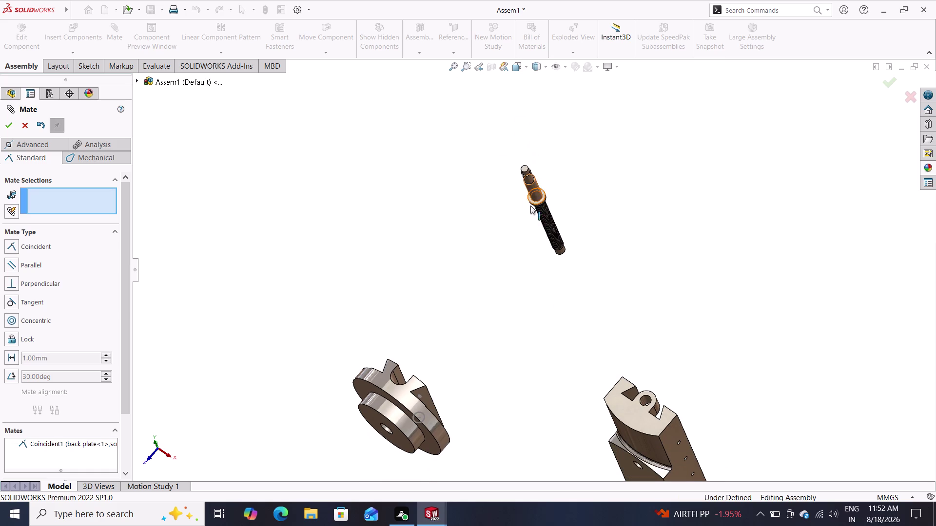
drag(531, 204, 407, 509)
drag(407, 500, 612, 245)
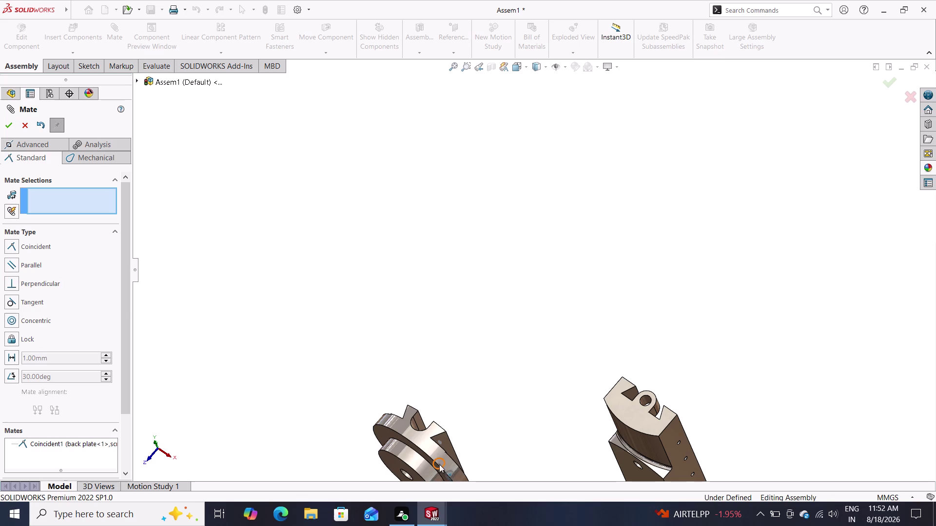
Undo Coincident1 and orbit to bring the screw bar end face into view.
key(ctrl+z)
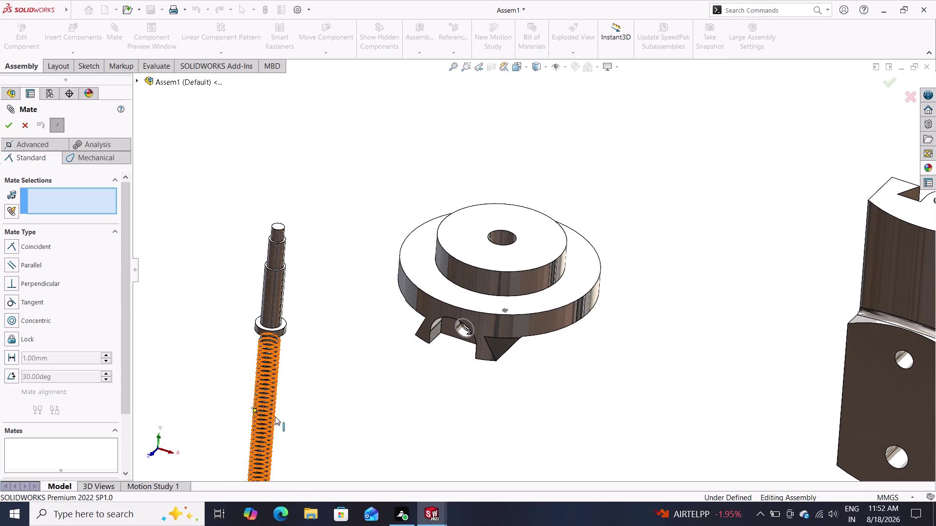
middle_drag(273, 423, 283, 392)
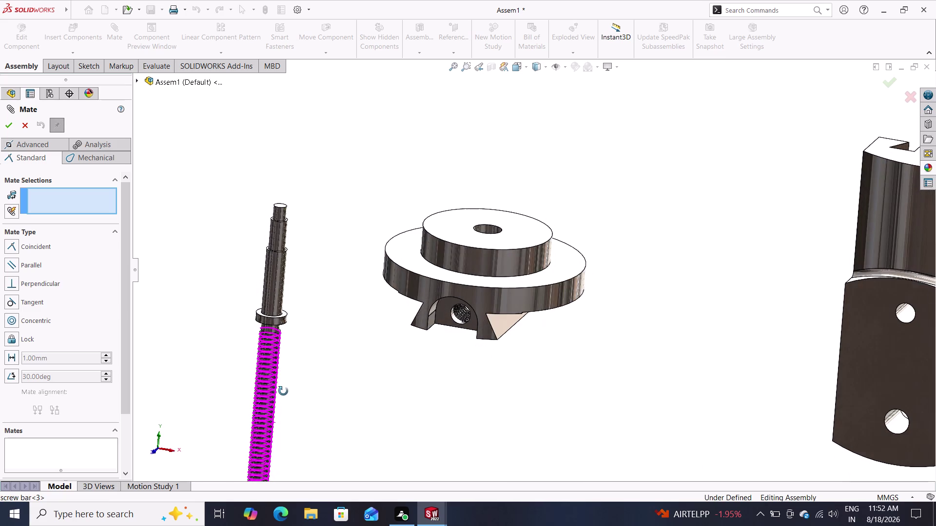
middle_drag(283, 392, 285, 393)
scroll(down, 3)
scroll(up, 3)
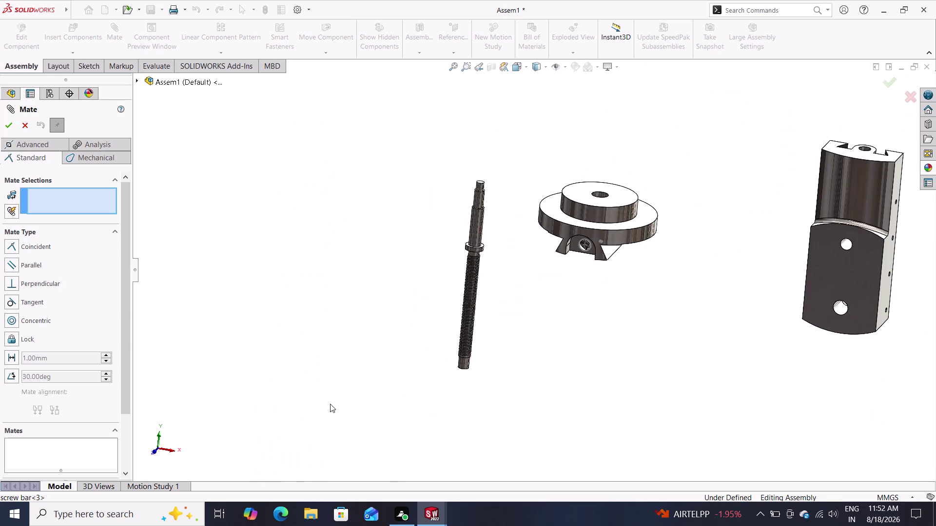
scroll(down, 3)
middle_drag(499, 346, 514, 56)
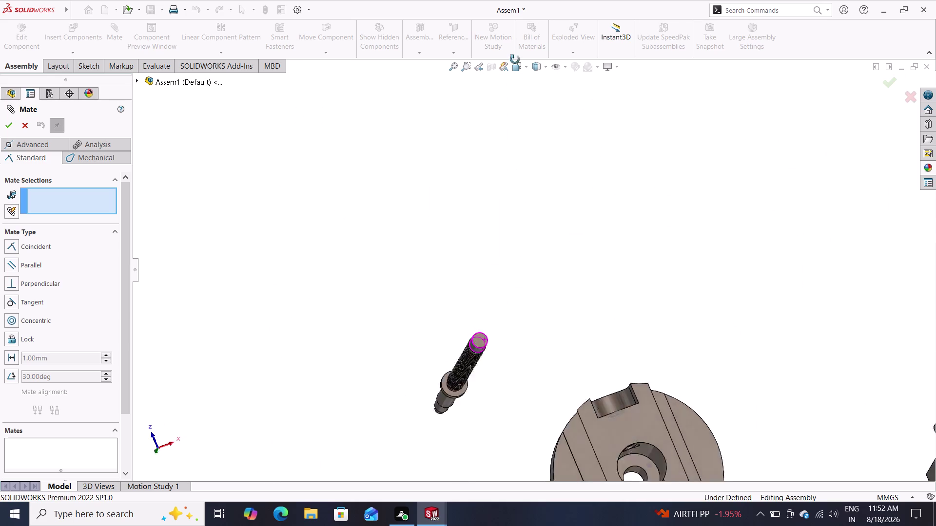
middle_drag(514, 57, 518, 87)
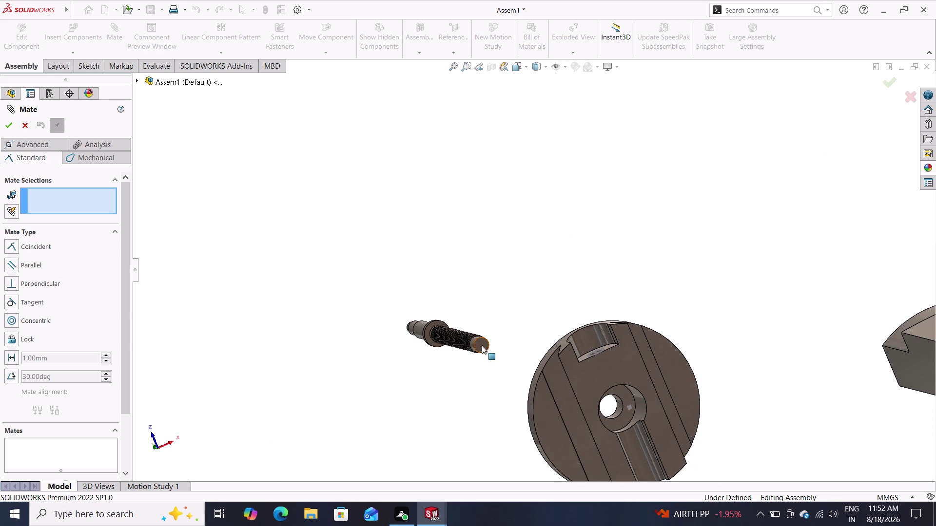
double_click(482, 347)
middle_drag(523, 266, 560, 384)
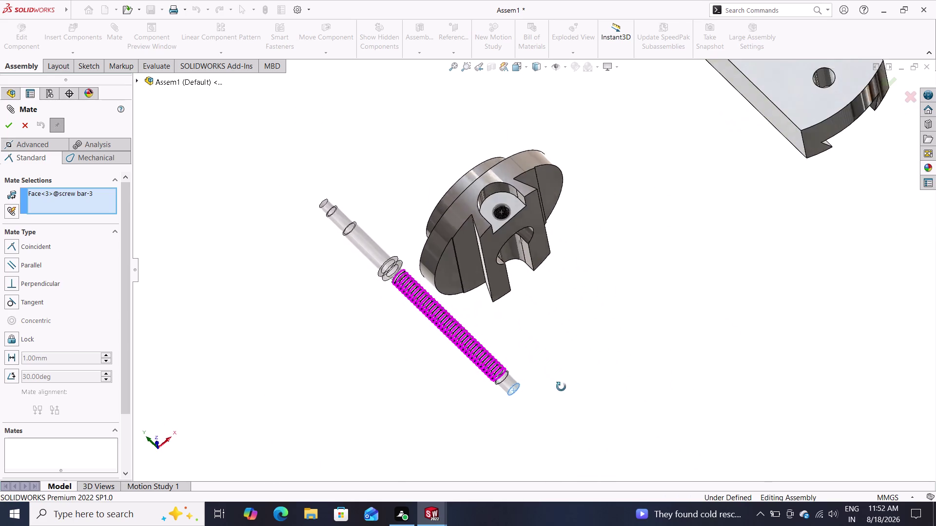
middle_drag(559, 385, 561, 385)
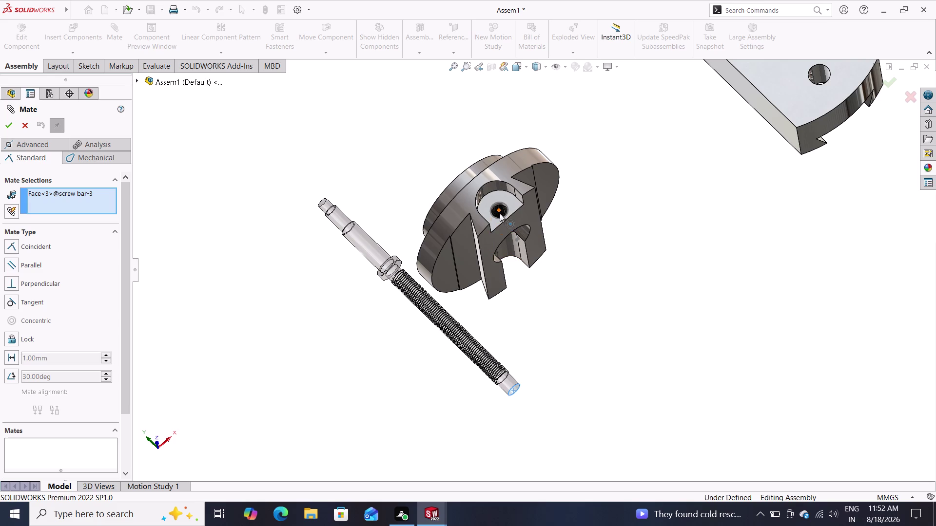
double_click(491, 215)
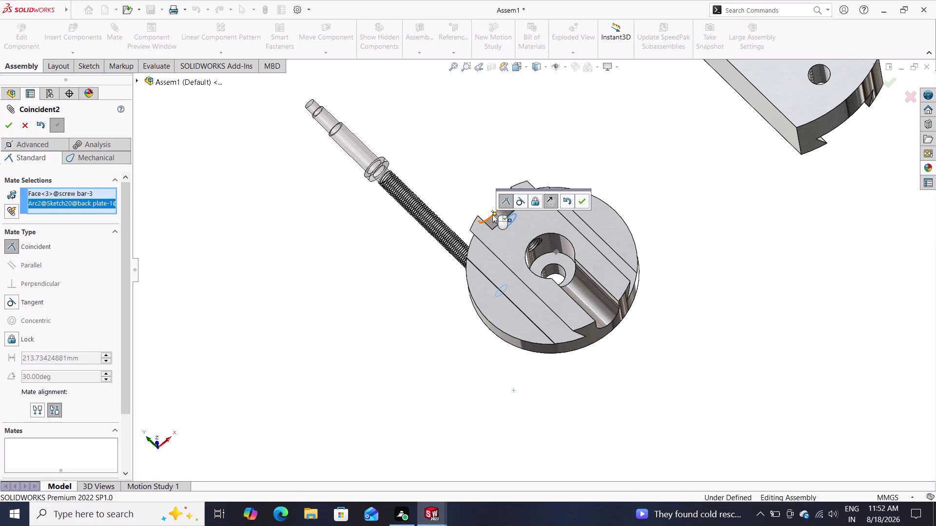
middle_drag(472, 204, 521, 427)
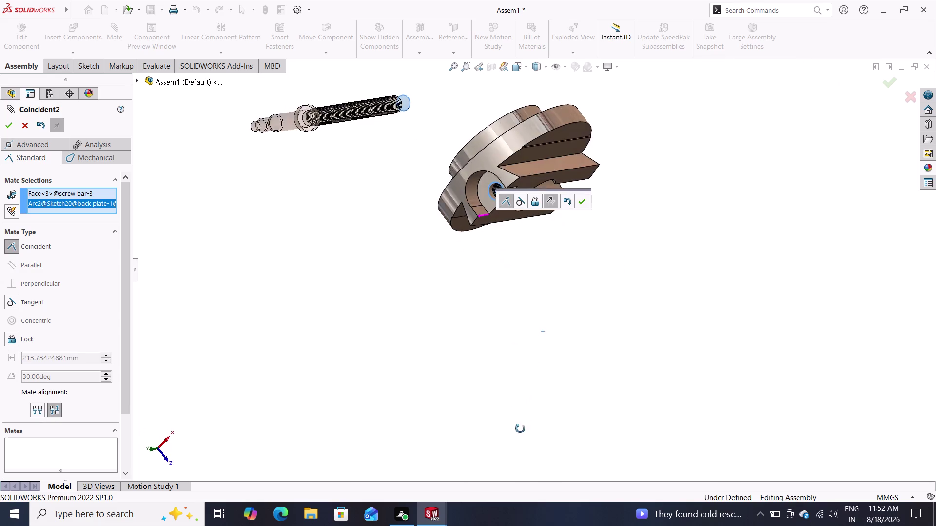
middle_drag(521, 428, 521, 475)
triple_click(521, 203)
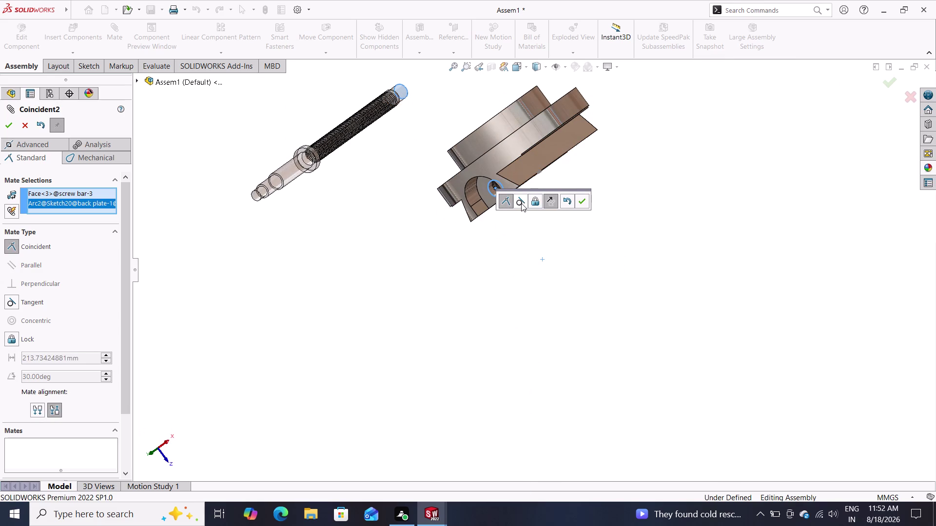
click(520, 205)
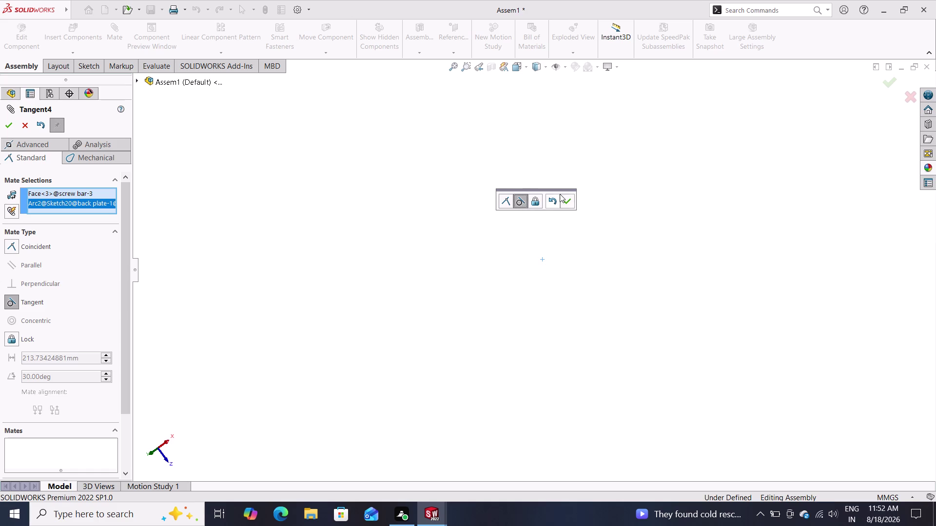
click(568, 206)
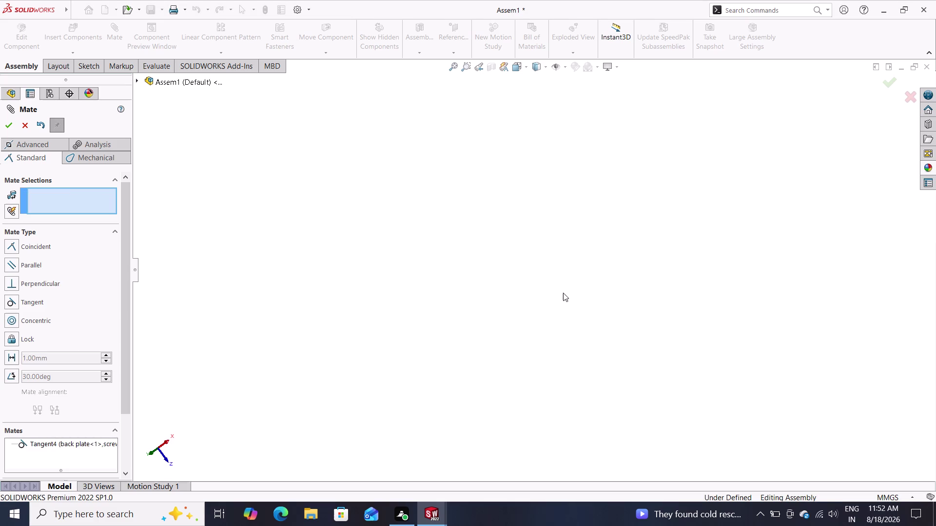
scroll(down, 3)
scroll(down, 3)
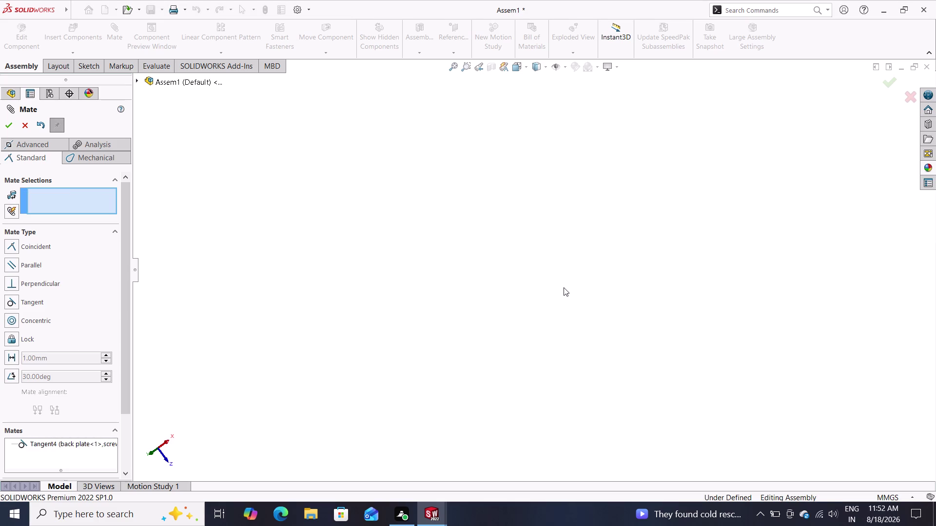
key(ctrl+z)
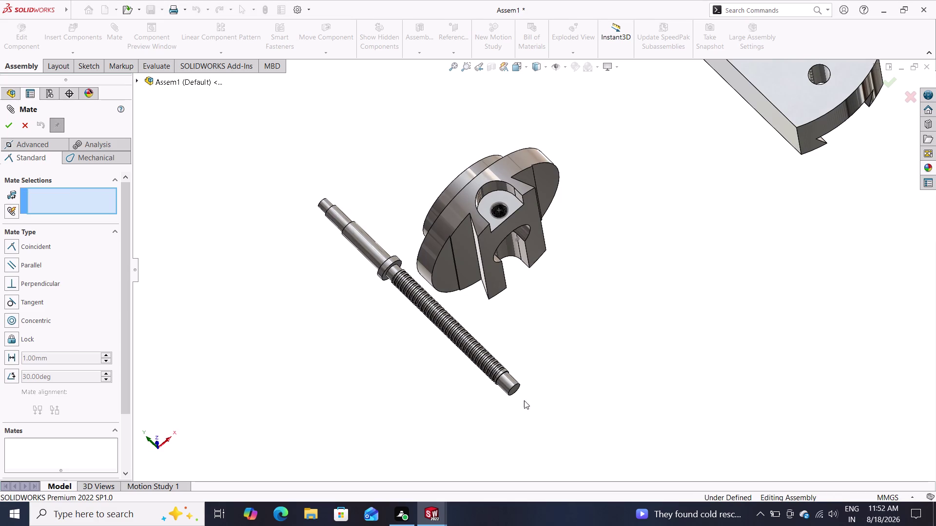
Add Concentric2 between the screw bar's cylindrical face and the back plate's circular edge.
triple_click(514, 394)
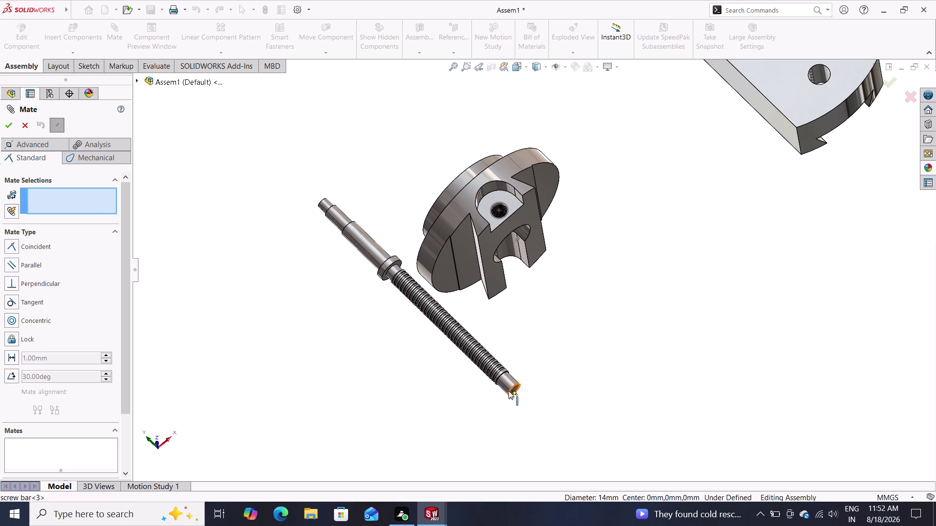
double_click(505, 382)
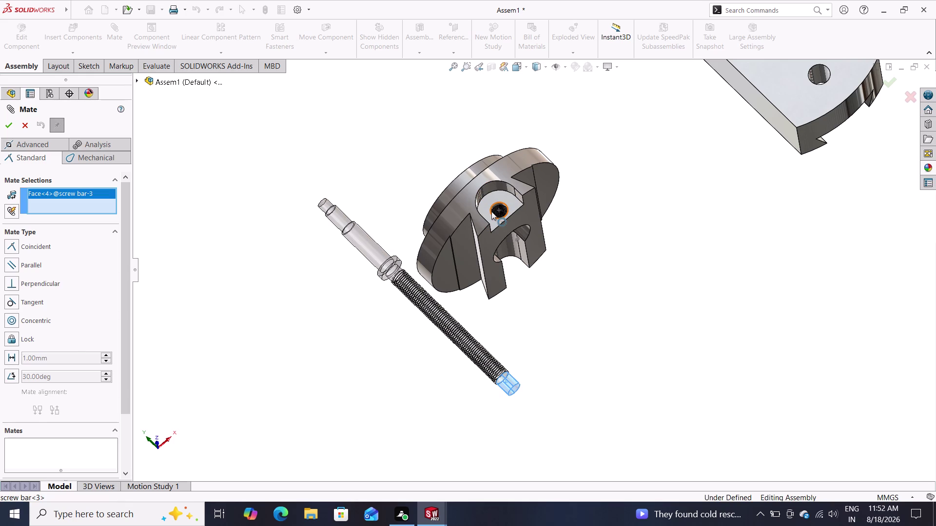
click(491, 212)
middle_drag(485, 225, 529, 306)
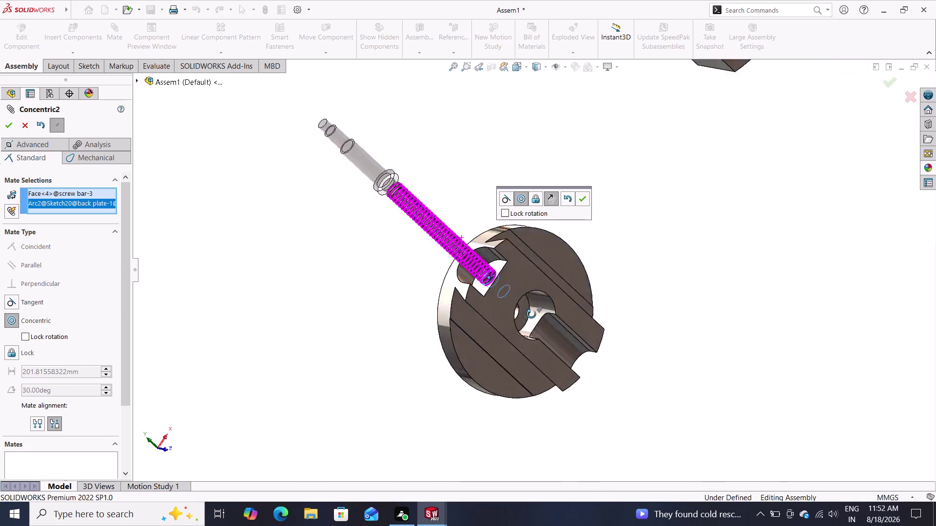
middle_drag(529, 306, 541, 420)
click(519, 204)
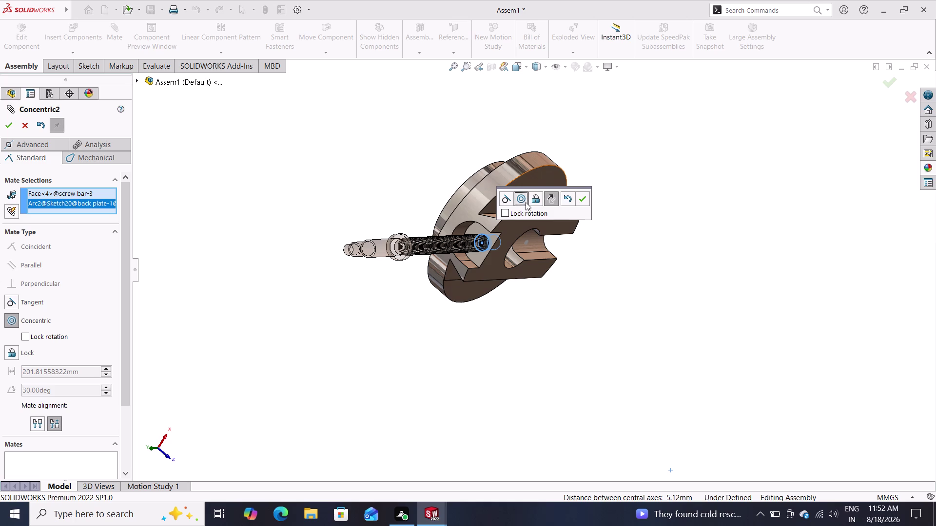
double_click(582, 203)
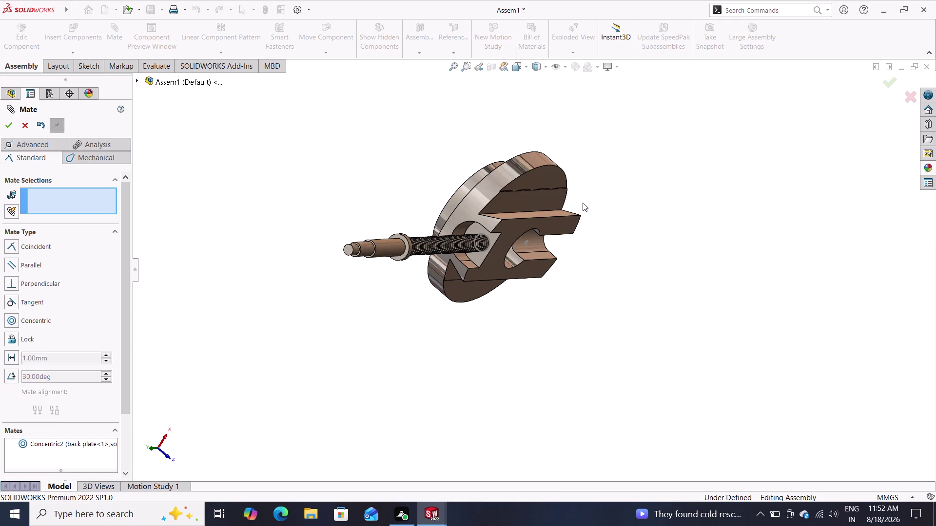
middle_drag(580, 207, 534, 264)
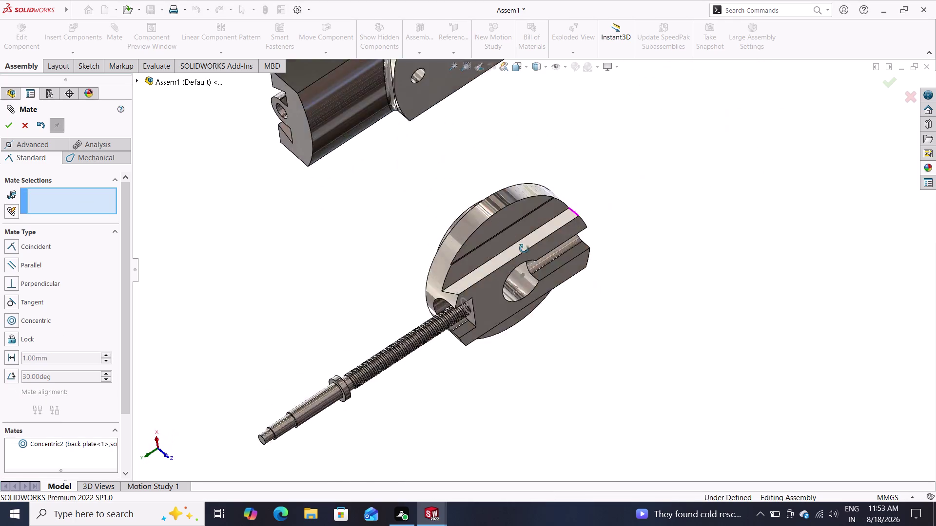
middle_drag(534, 264, 514, 206)
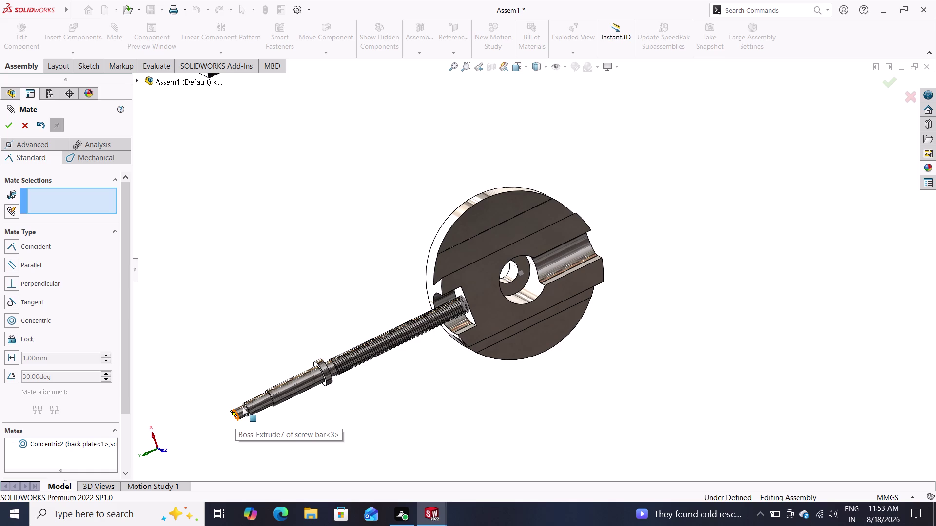
click(65, 155)
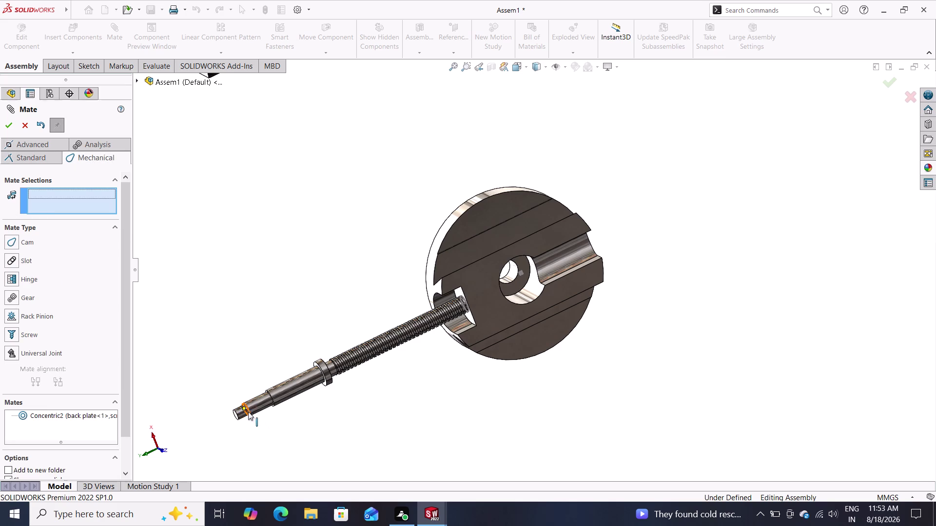
Pick the screw bar's end edge while a screw-type mechanical mate is selected.
double_click(25, 335)
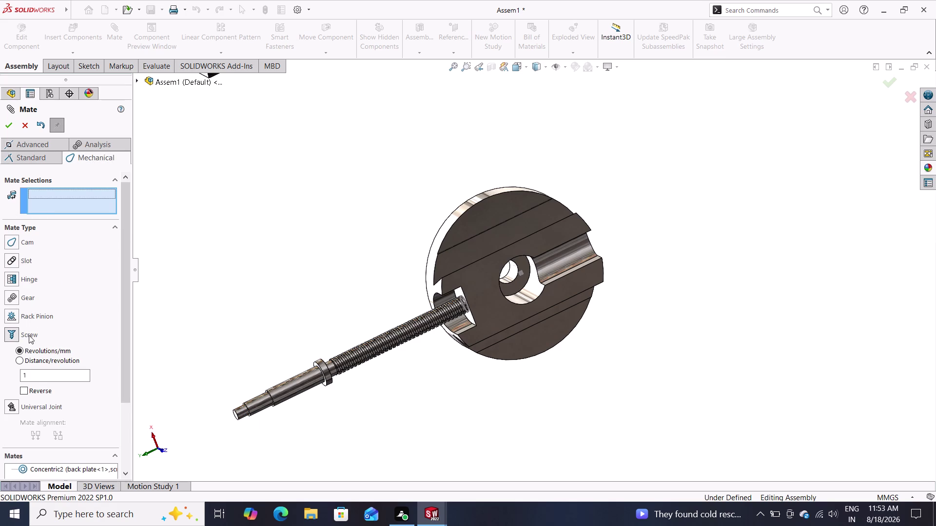
double_click(238, 416)
drag(238, 416, 248, 408)
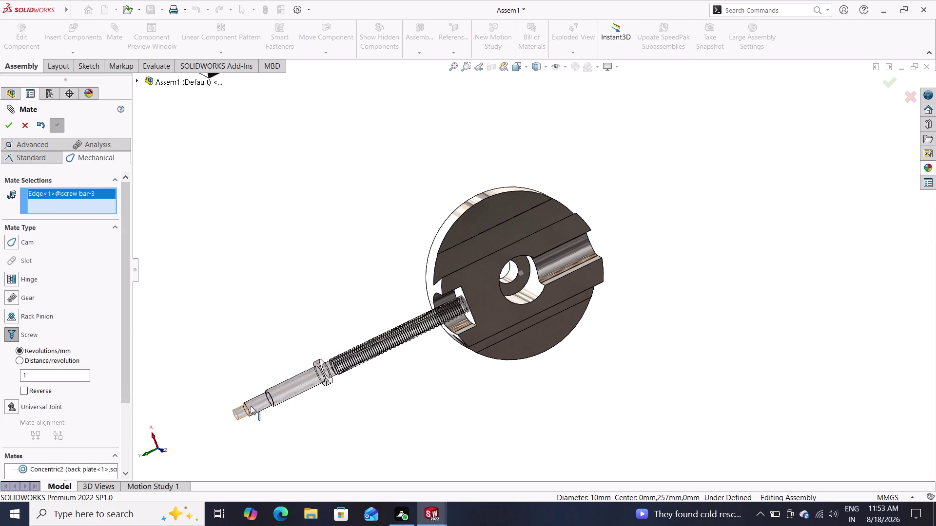
drag(248, 408, 340, 353)
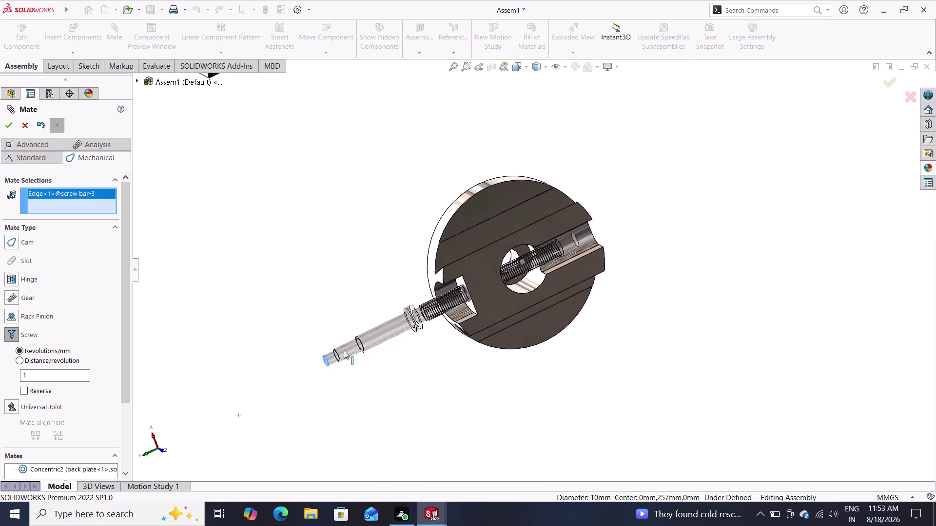
drag(339, 353, 357, 341)
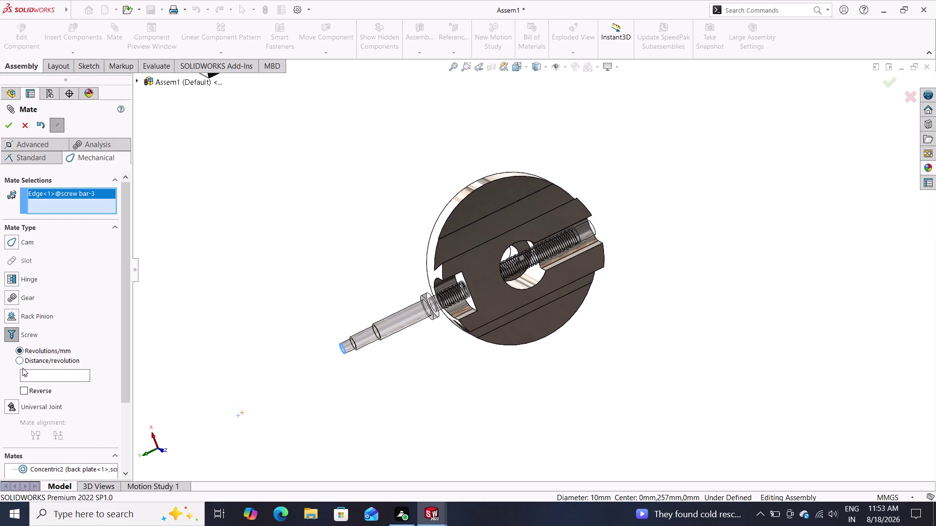
click(7, 123)
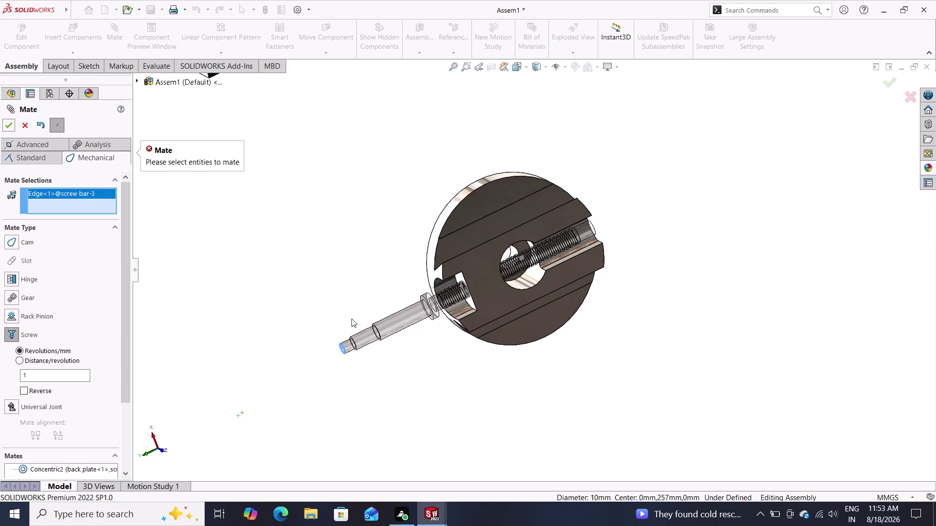
Orbit to show the vertical slide beside the plate and switch to standard mate types.
middle_drag(311, 401, 411, 359)
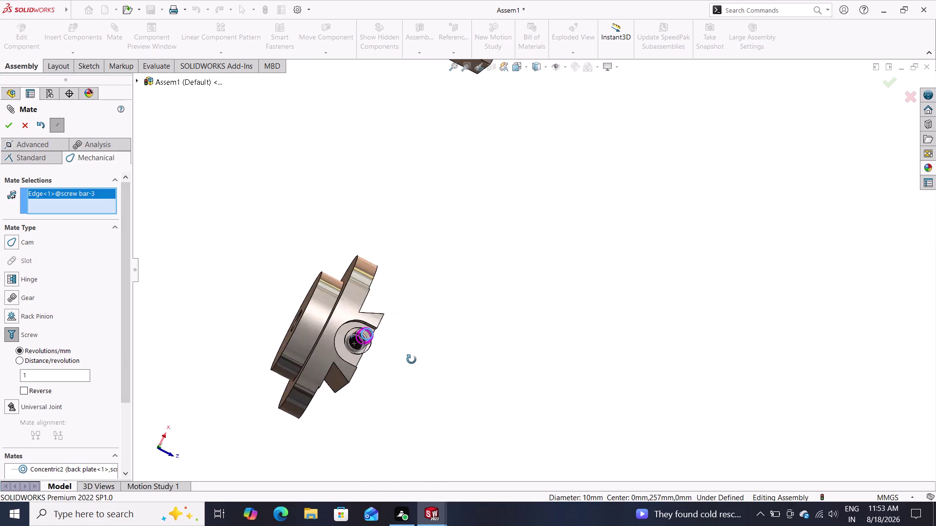
middle_drag(410, 360, 330, 406)
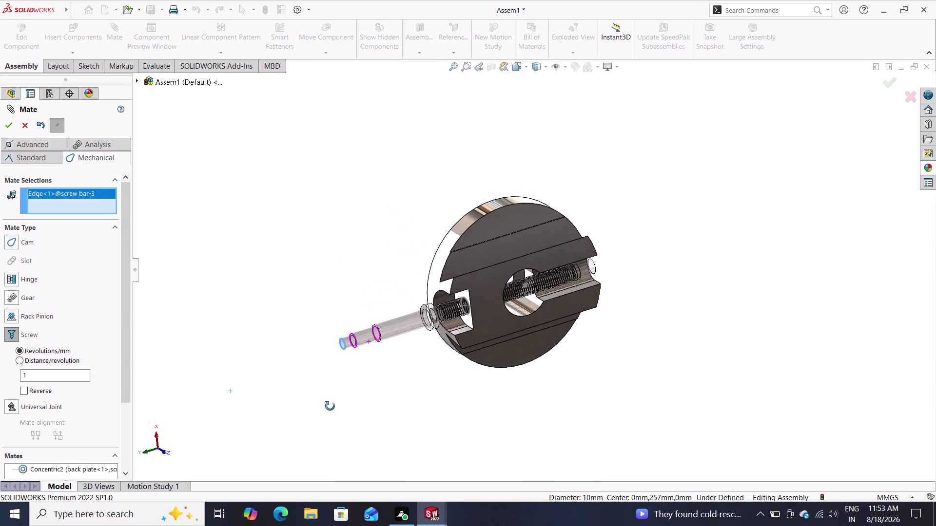
middle_drag(330, 407, 340, 420)
scroll(down, 3)
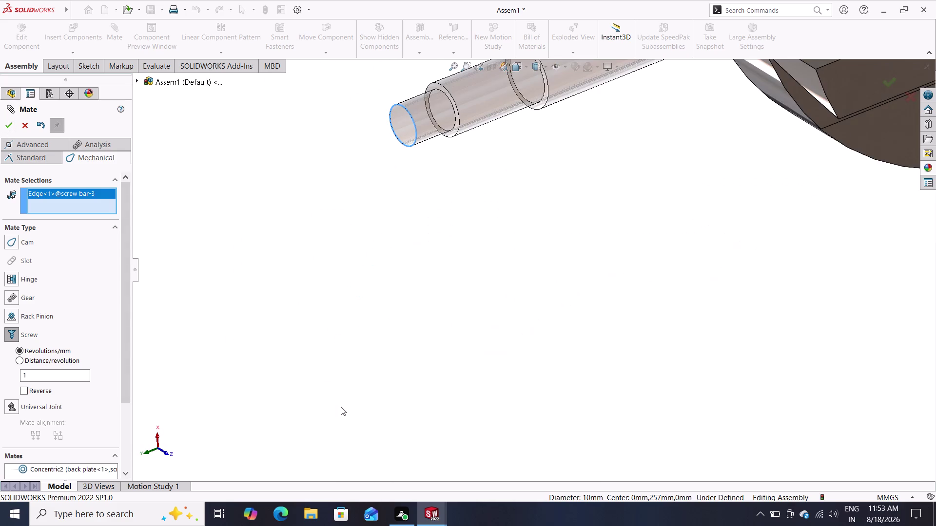
scroll(up, 3)
scroll(up, 3)
scroll(up, 3)
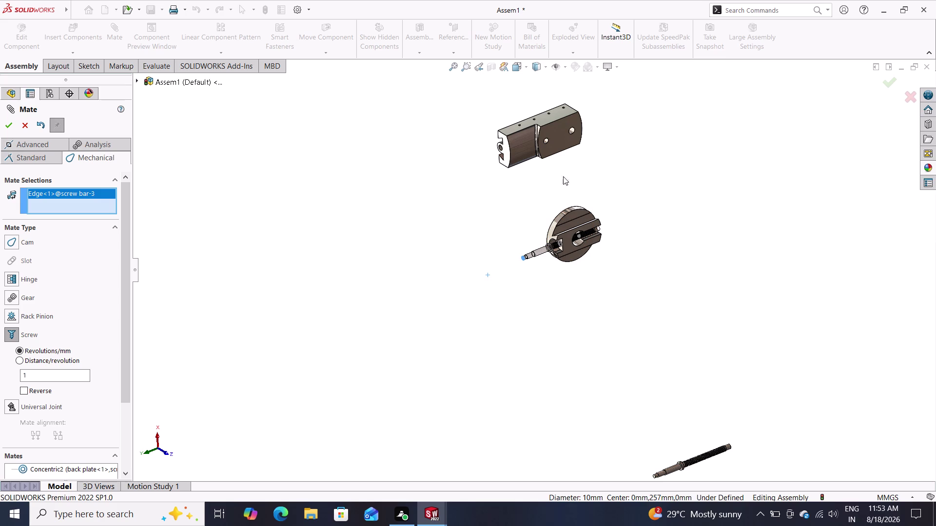
middle_drag(559, 182, 636, 297)
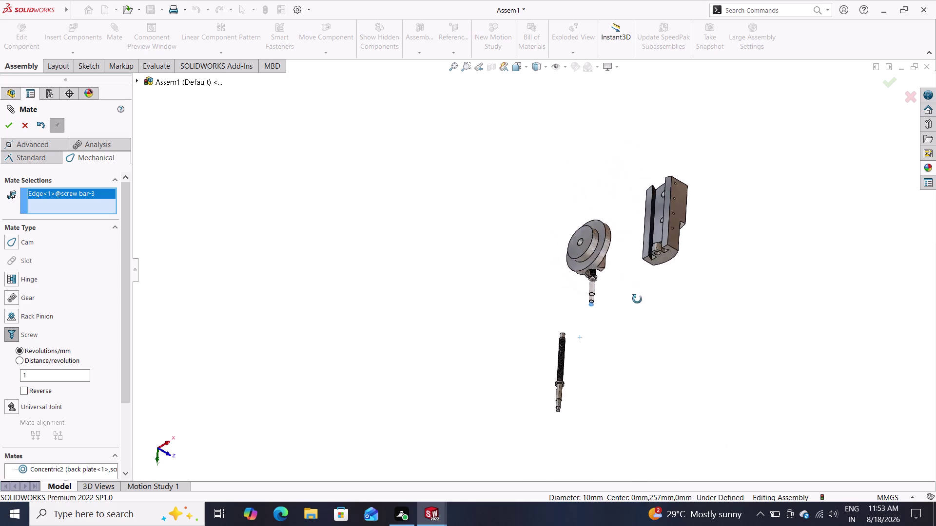
middle_drag(635, 297, 643, 311)
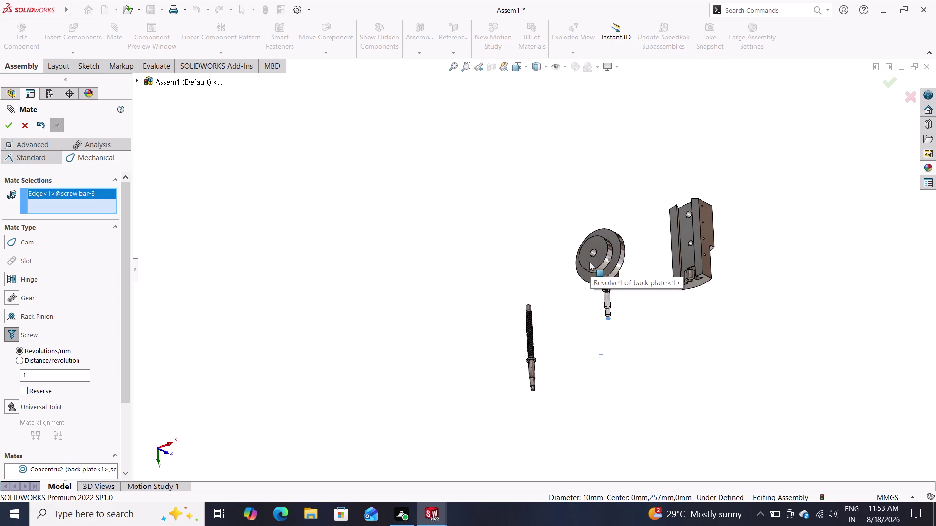
double_click(589, 262)
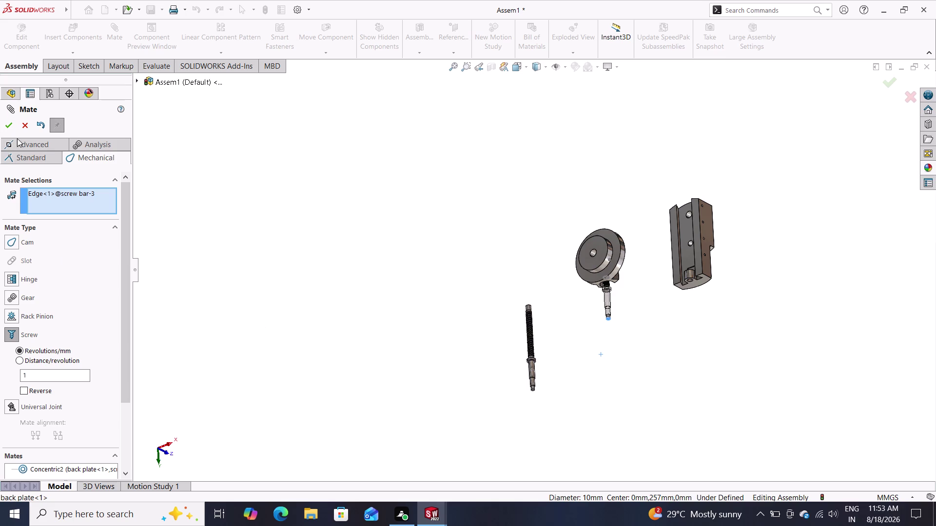
click(26, 154)
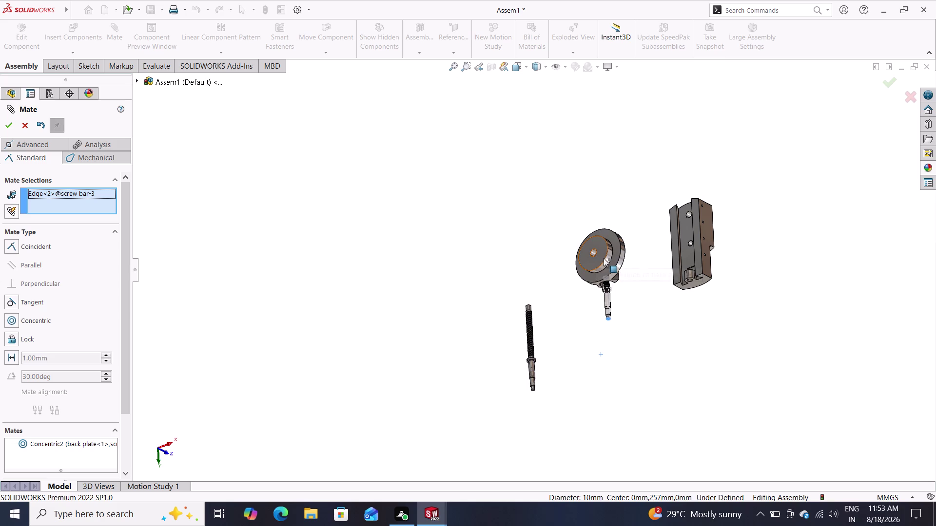
Orbit around the slide and back plate, trying to pick a vertical slide face.
middle_drag(667, 291, 562, 264)
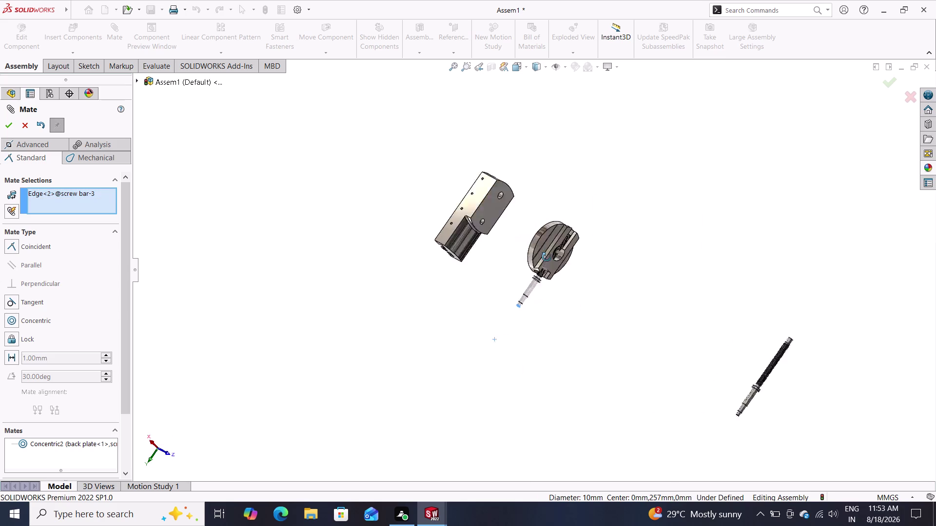
middle_drag(561, 265, 538, 243)
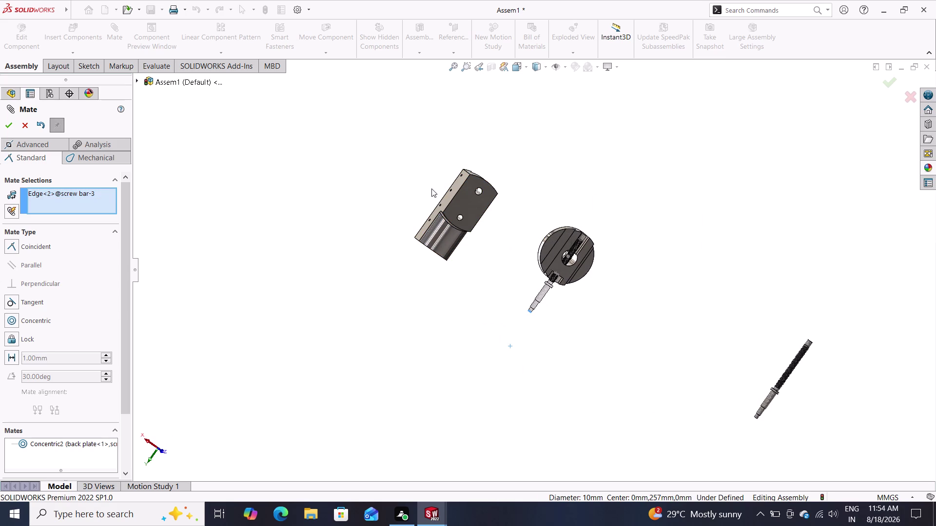
middle_drag(417, 192, 466, 196)
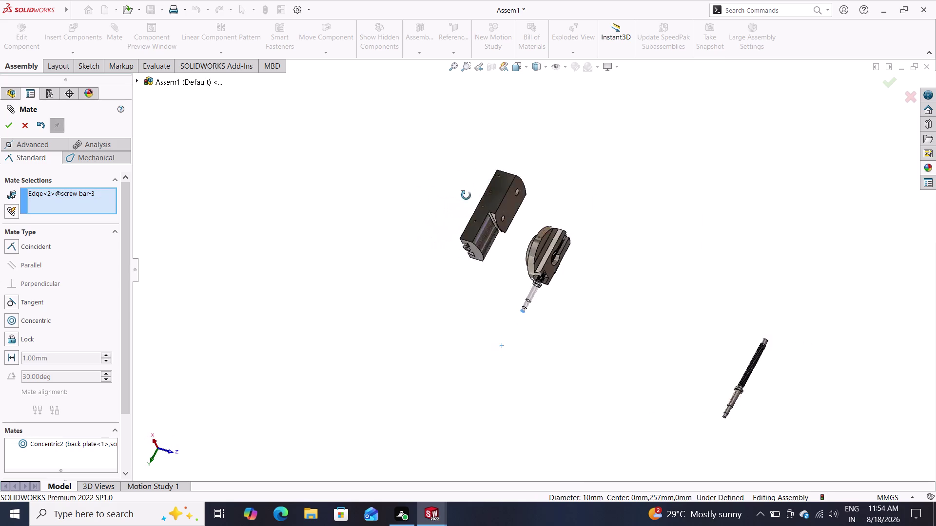
middle_drag(465, 195, 525, 201)
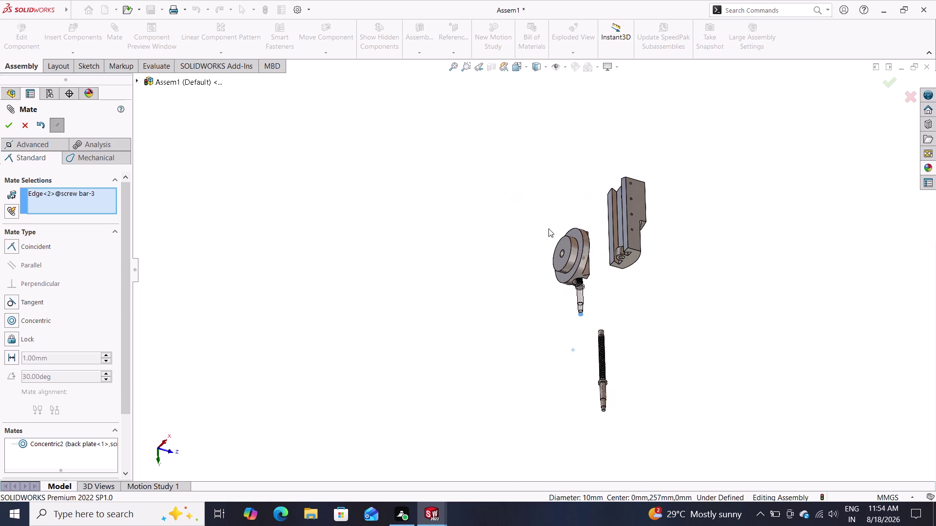
middle_drag(616, 225, 663, 253)
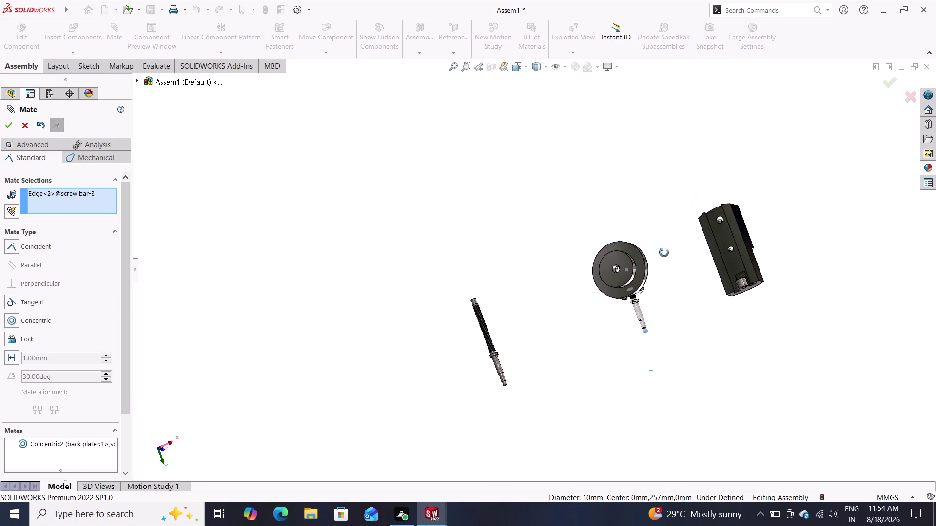
click(734, 262)
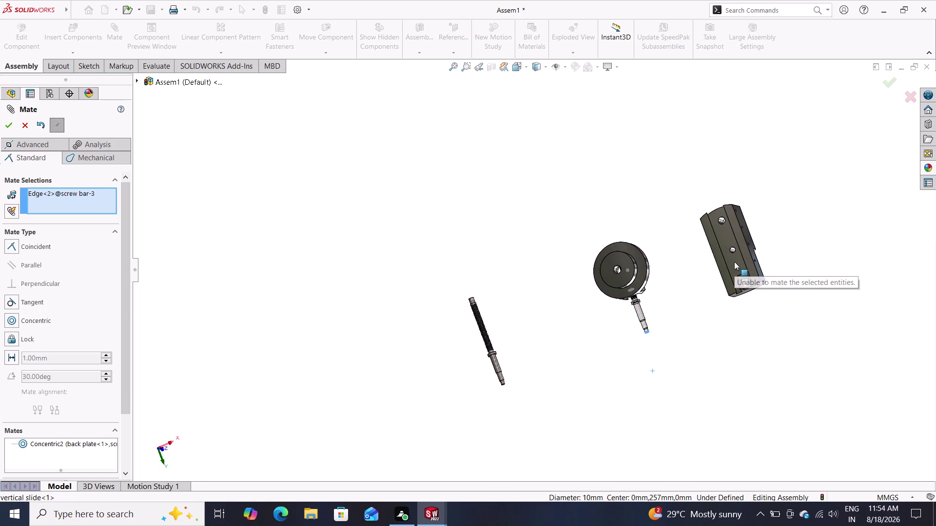
click(734, 262)
middle_drag(660, 308, 657, 307)
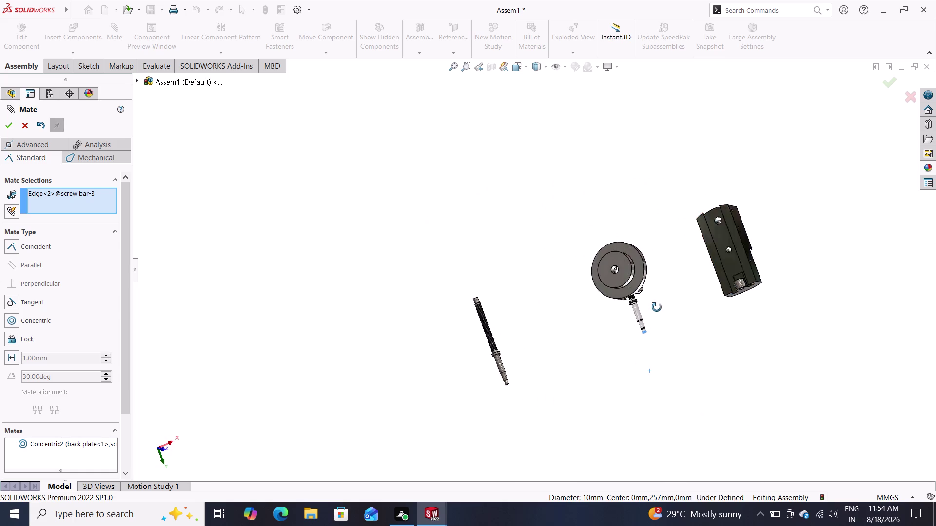
middle_drag(658, 307, 493, 292)
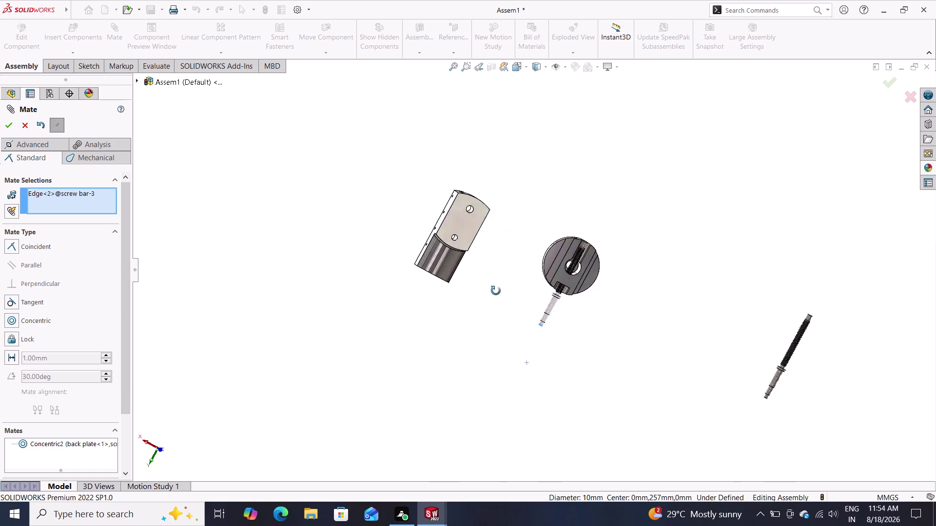
middle_drag(494, 292, 529, 283)
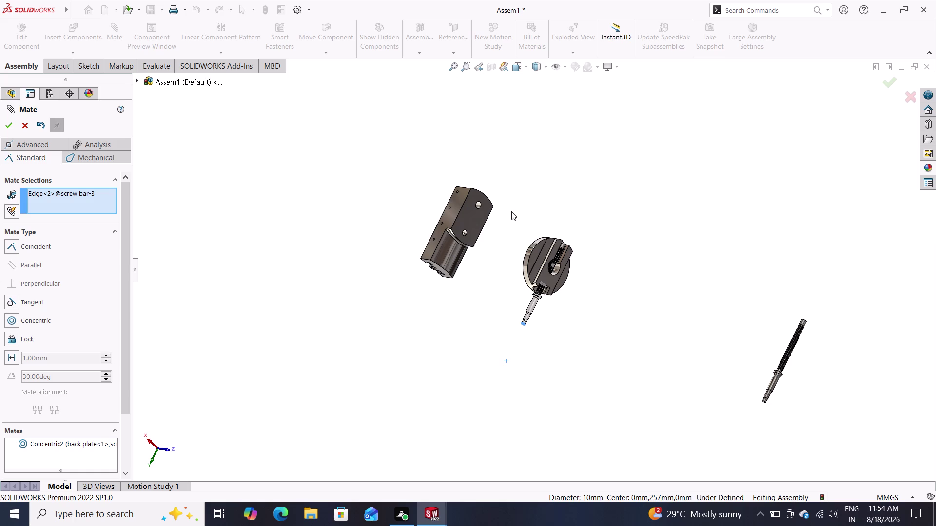
Orbit to a front, edge-on view and select a back plate face as second reference.
middle_drag(460, 377, 468, 347)
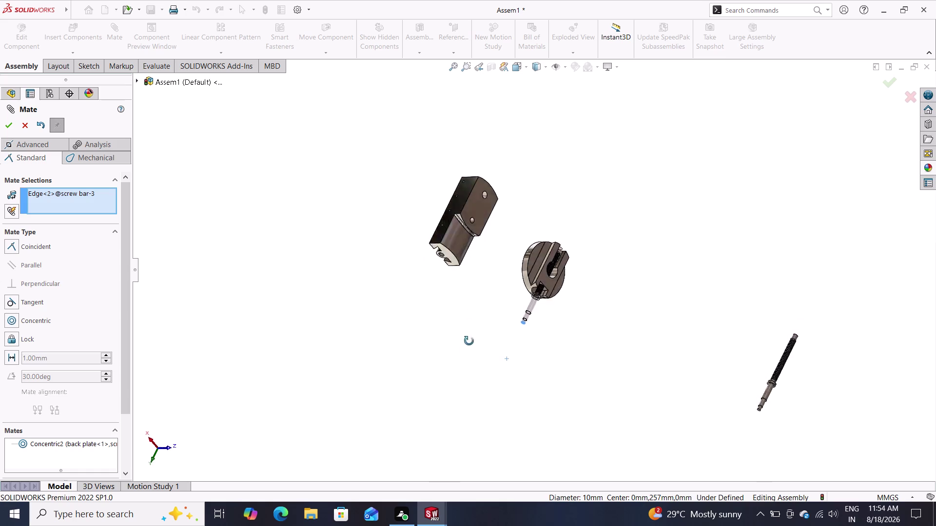
middle_drag(468, 347, 515, 47)
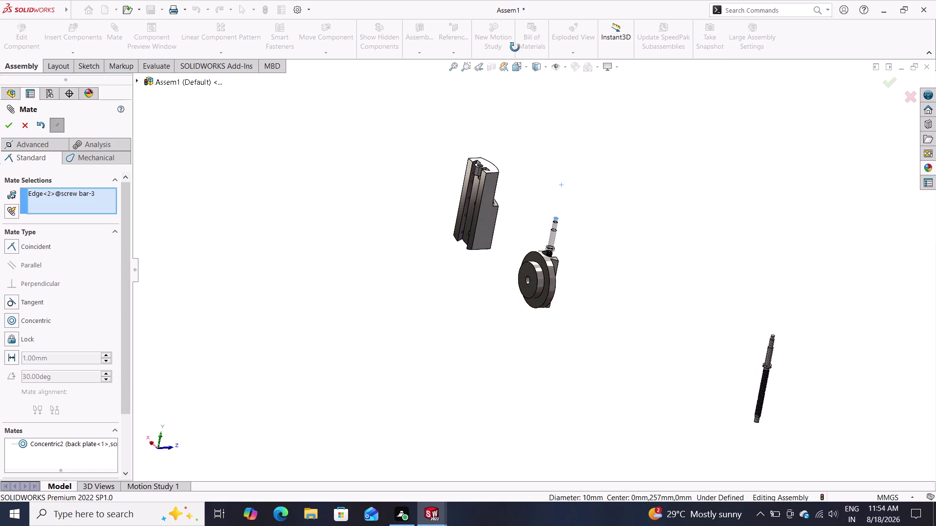
middle_drag(515, 47, 396, 60)
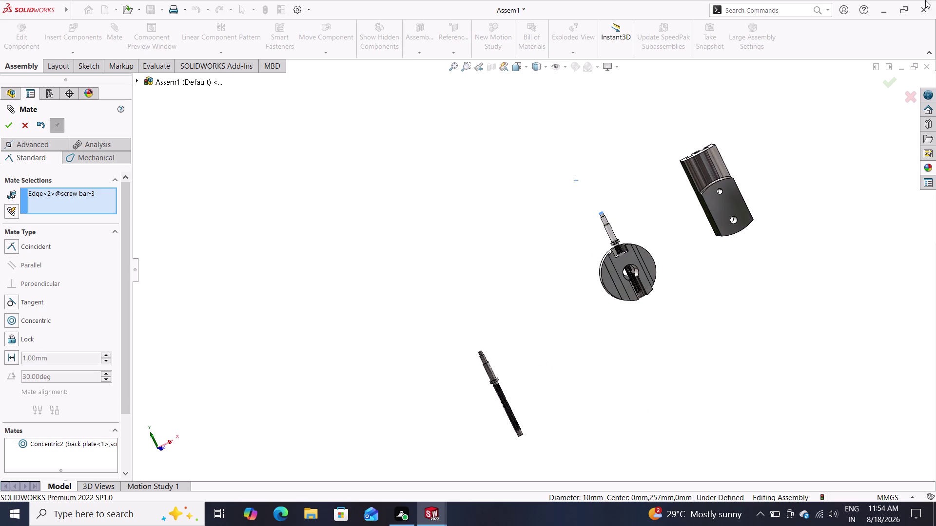
middle_drag(766, 289, 904, 214)
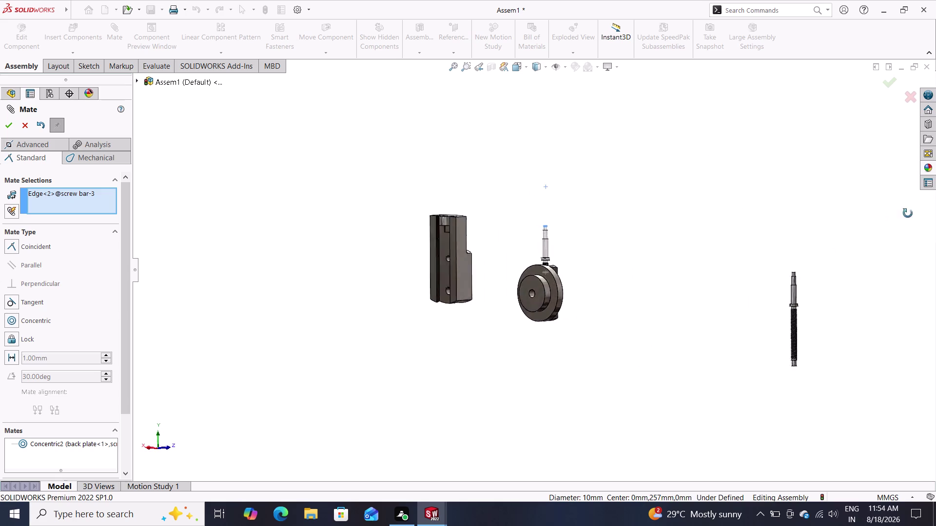
middle_drag(904, 214, 932, 211)
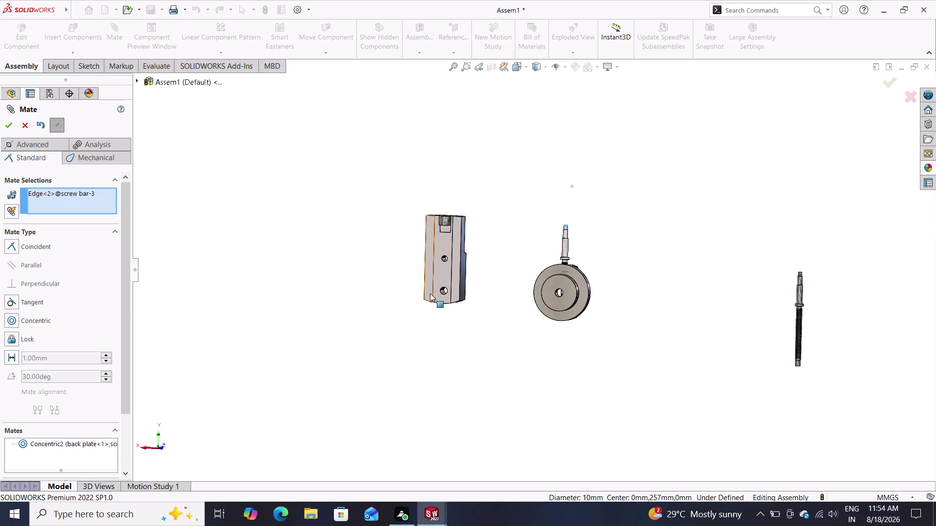
click(441, 276)
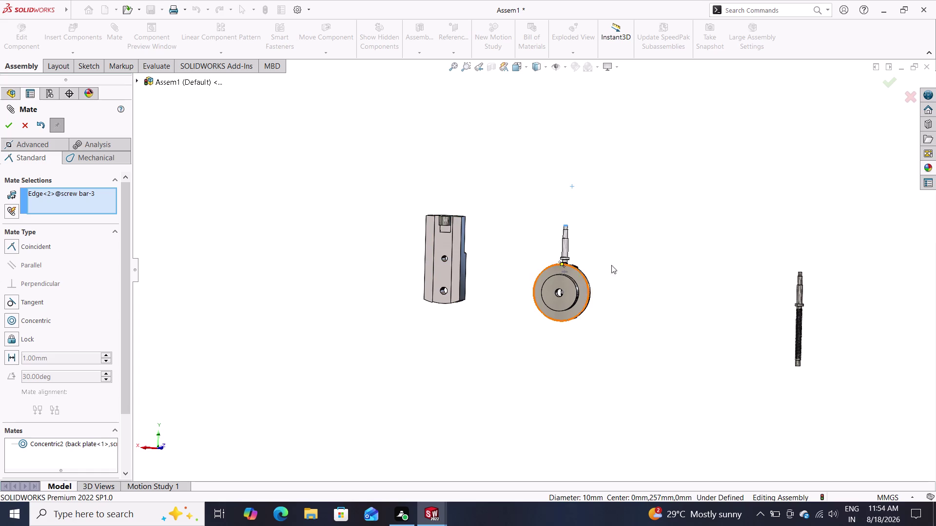
middle_drag(701, 276, 576, 318)
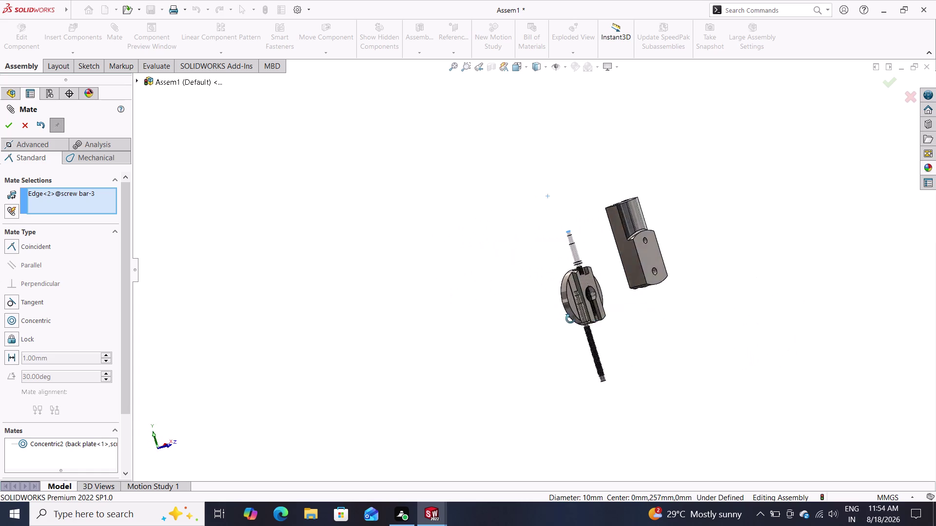
middle_drag(576, 318, 563, 320)
Try a coincident mate between screw bar edge and back plate face, then cancel Coincident4.
double_click(597, 279)
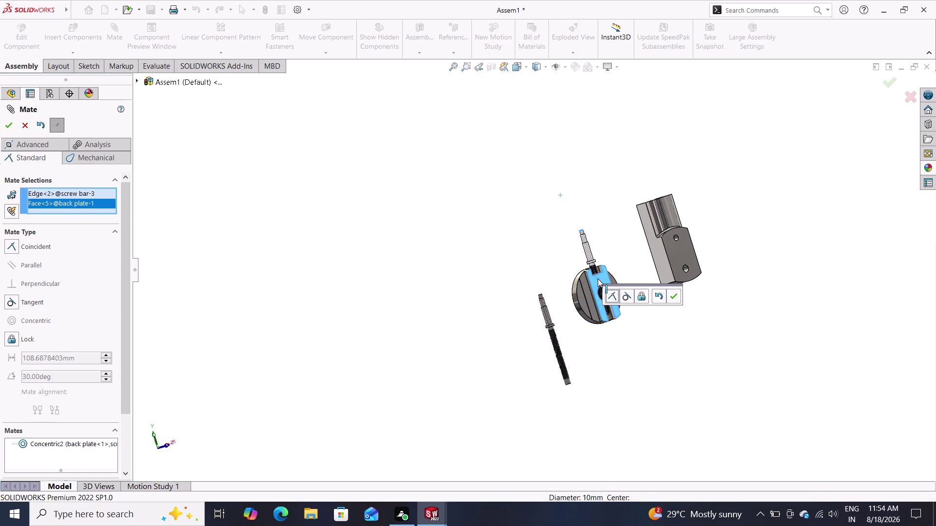
double_click(625, 298)
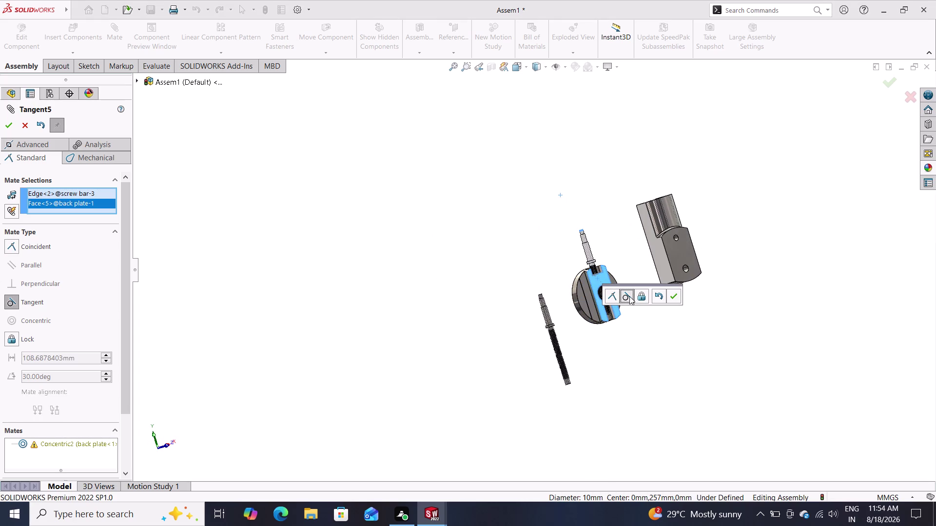
click(608, 298)
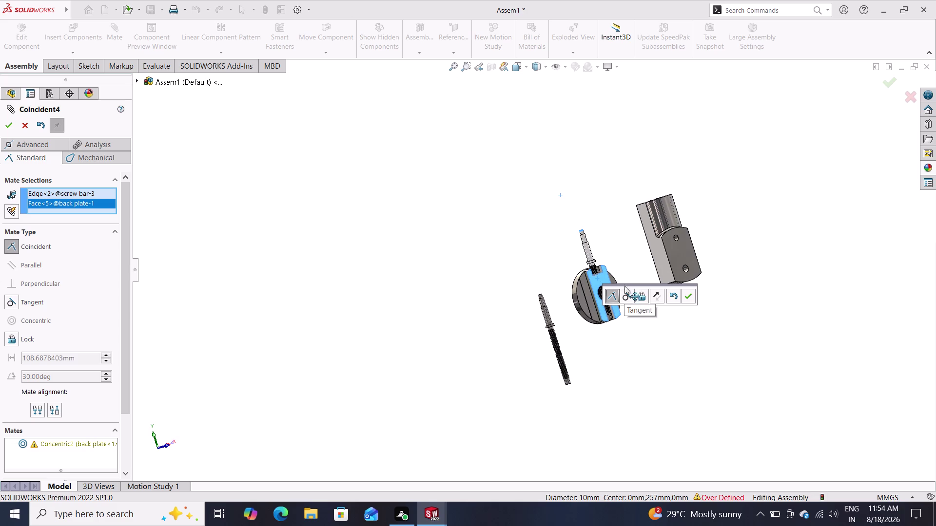
click(685, 297)
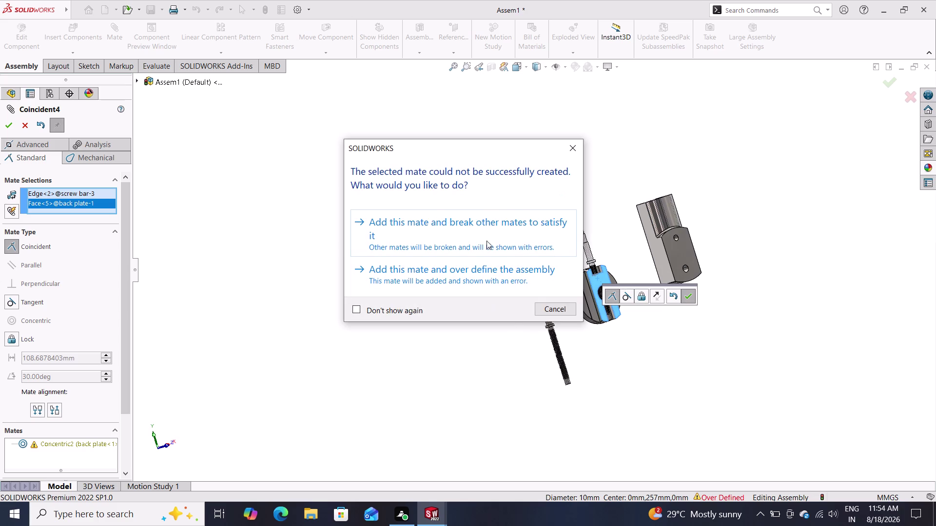
double_click(571, 144)
middle_drag(590, 259, 600, 260)
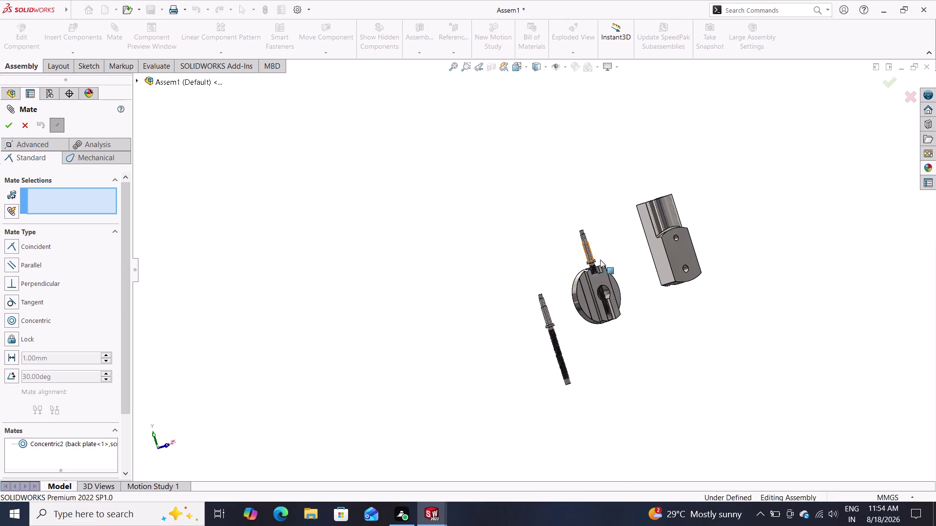
middle_drag(600, 260, 695, 253)
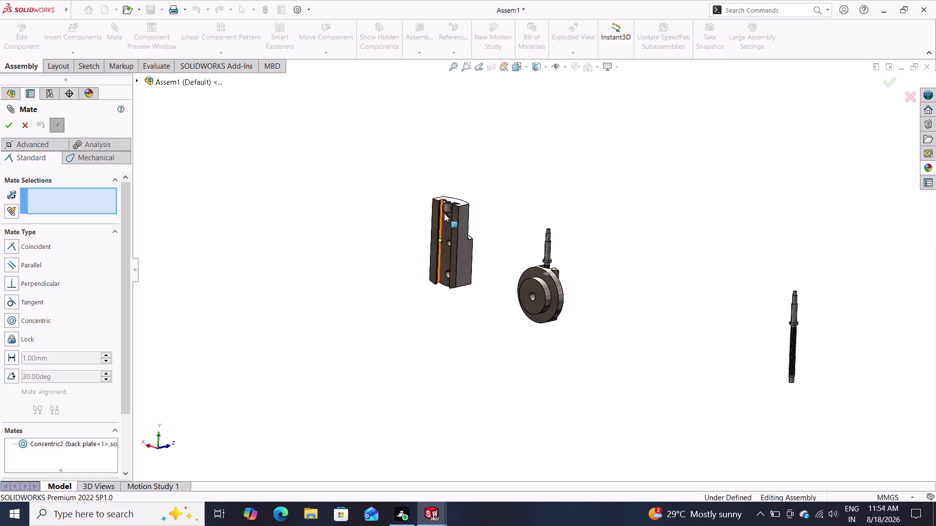
Add Concentric3 between the vertical slide's hole edge and the screw bar edge.
scroll(down, 3)
scroll(down, 3)
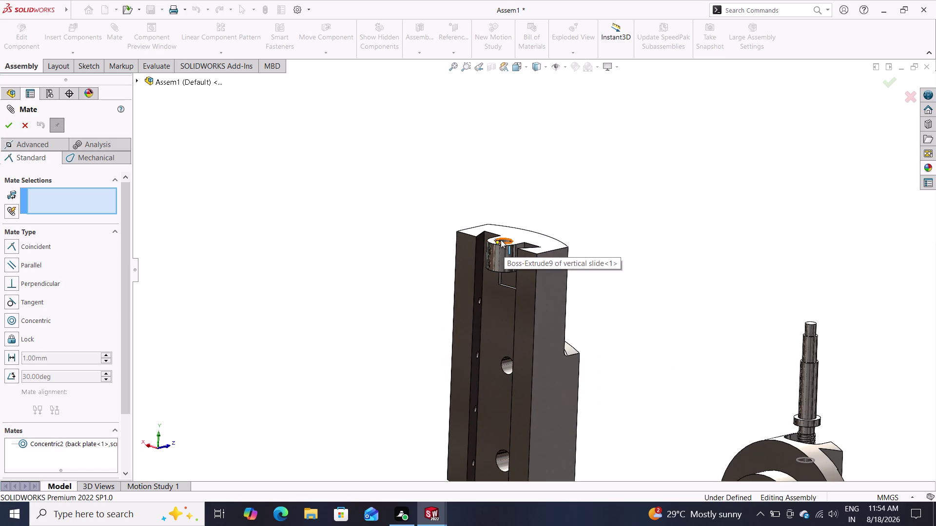
click(501, 239)
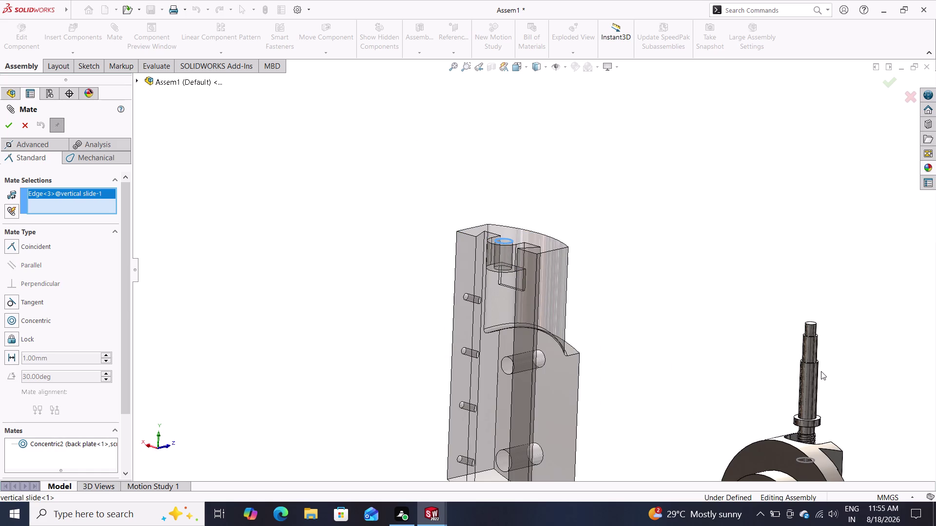
double_click(810, 326)
middle_drag(660, 447, 656, 424)
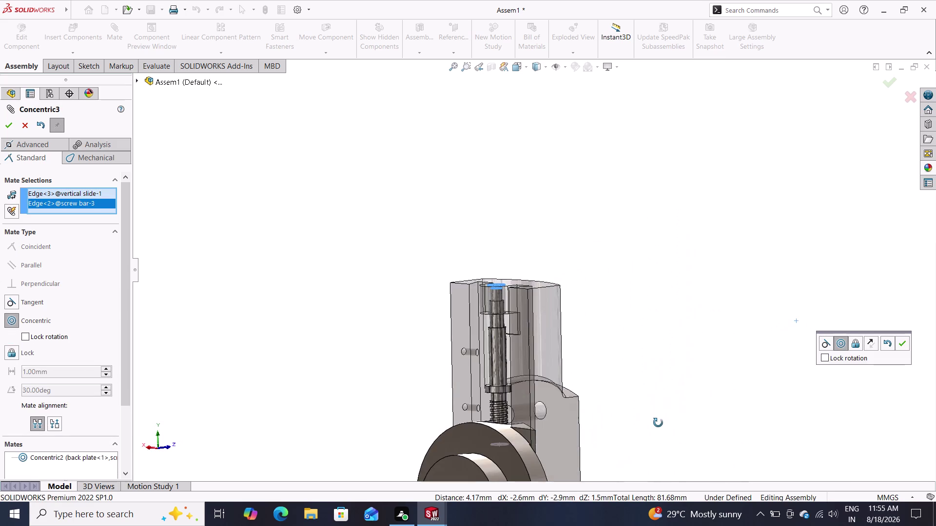
middle_drag(656, 424, 665, 416)
double_click(903, 345)
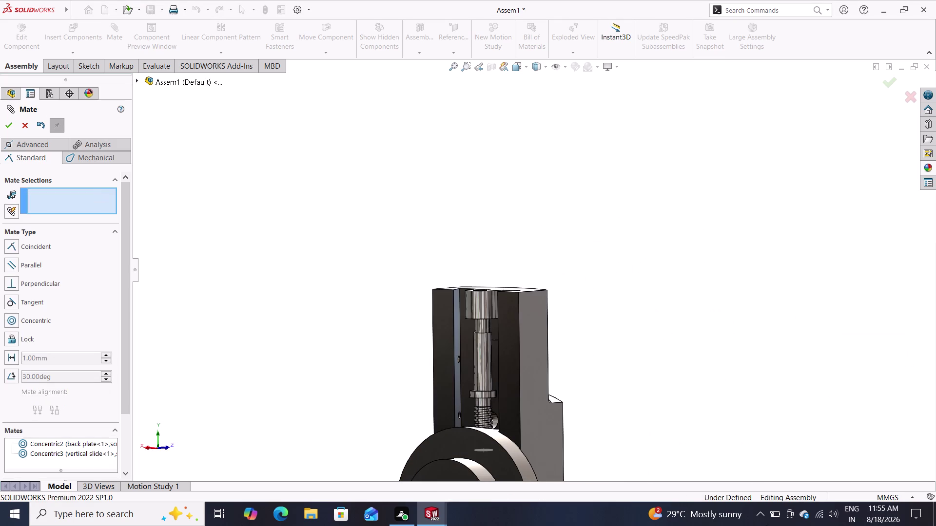
scroll(down, 3)
right_click(606, 507)
Drag the screw bar upward along its axis until it protrudes above the slide.
drag(472, 447, 471, 446)
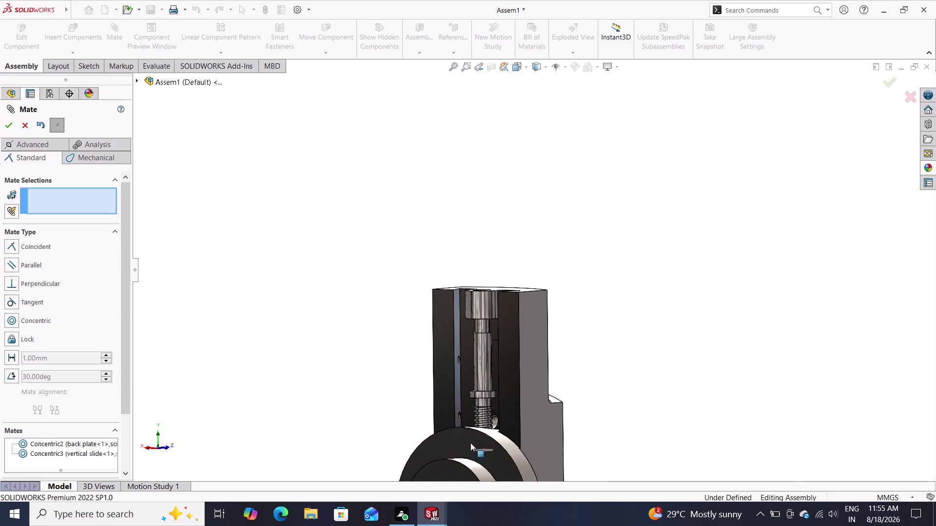
drag(471, 446, 478, 470)
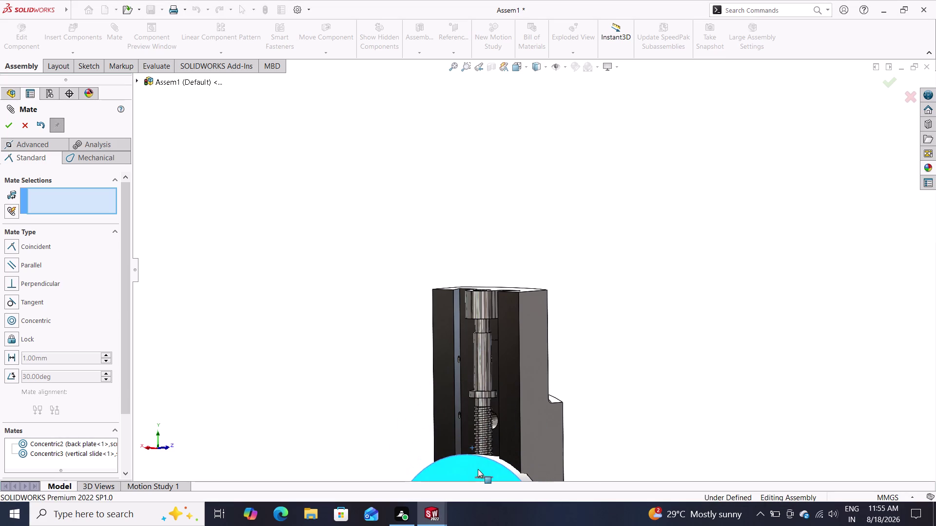
drag(477, 469, 477, 472)
drag(476, 440, 475, 386)
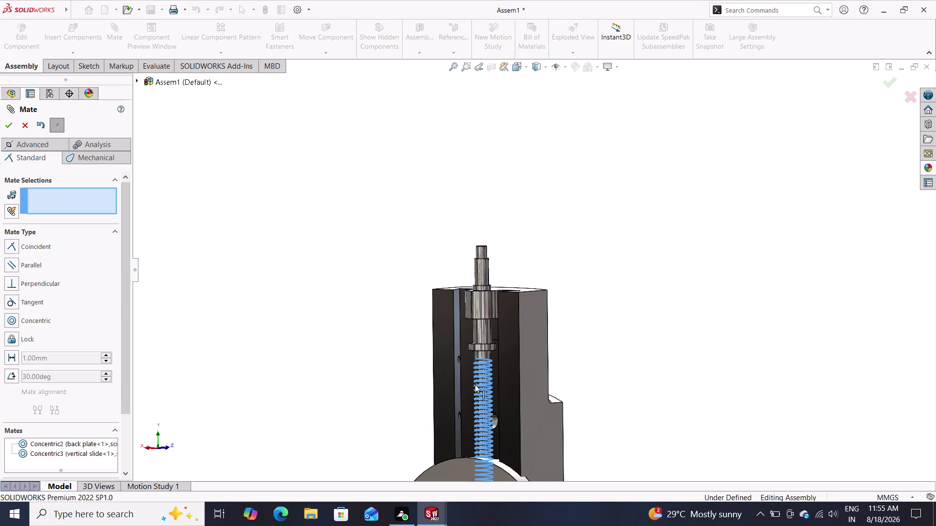
drag(474, 386, 469, 328)
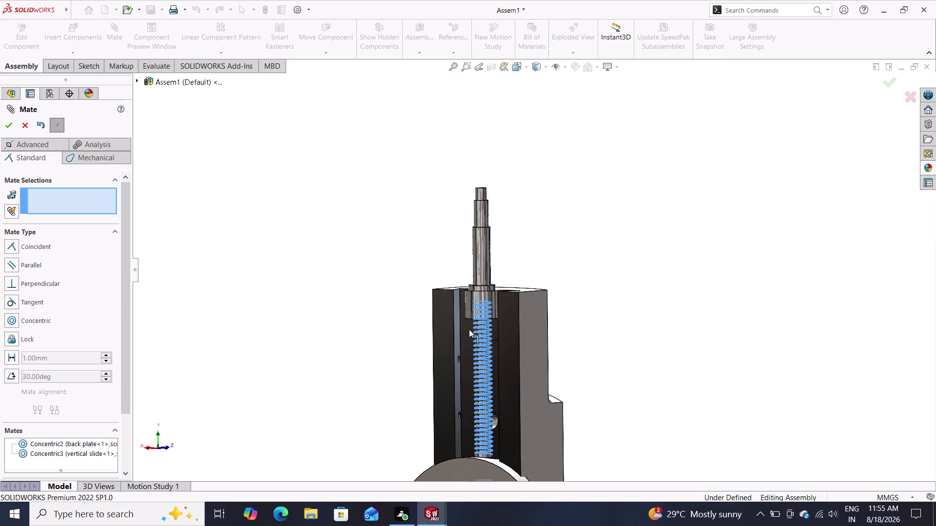
drag(469, 328, 469, 332)
Zoom and orbit around the assembly to view its sides and back.
middle_drag(524, 525, 504, 525)
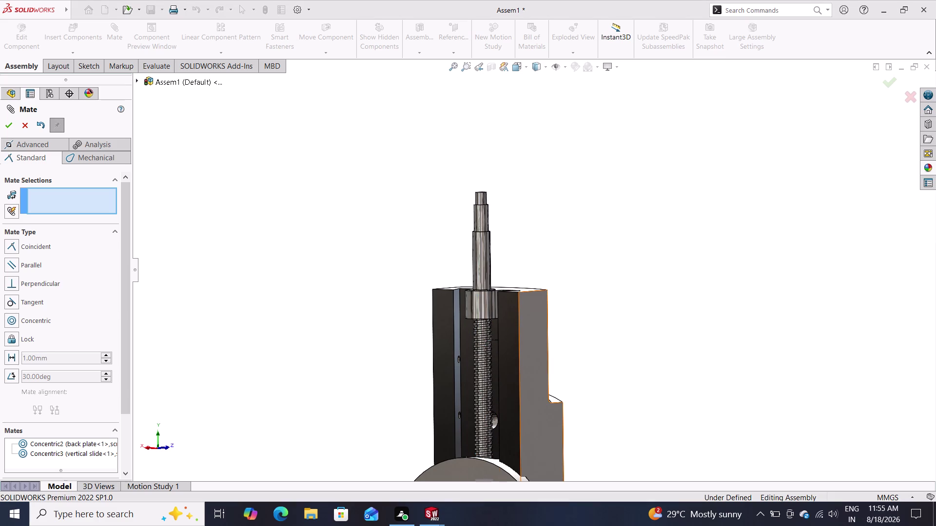
middle_drag(504, 525, 498, 525)
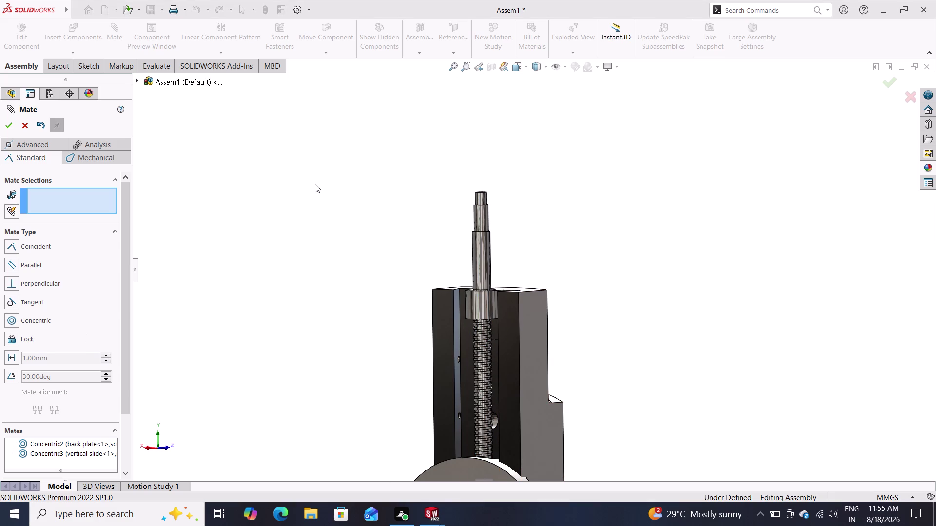
scroll(down, 3)
scroll(up, 3)
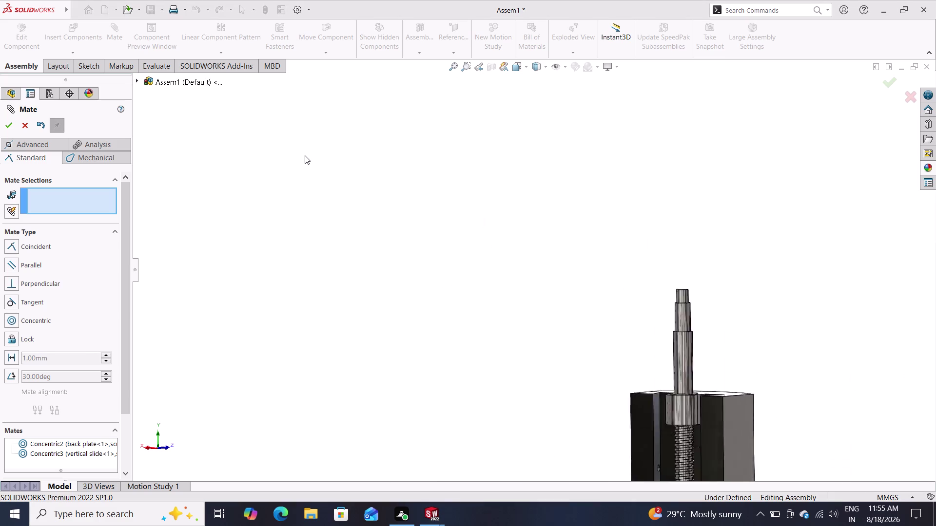
scroll(up, 3)
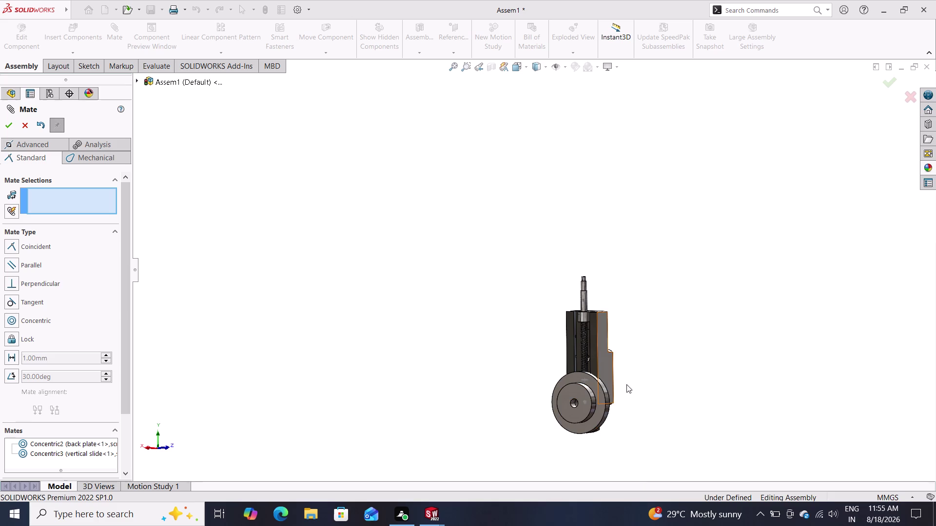
middle_drag(629, 385, 600, 372)
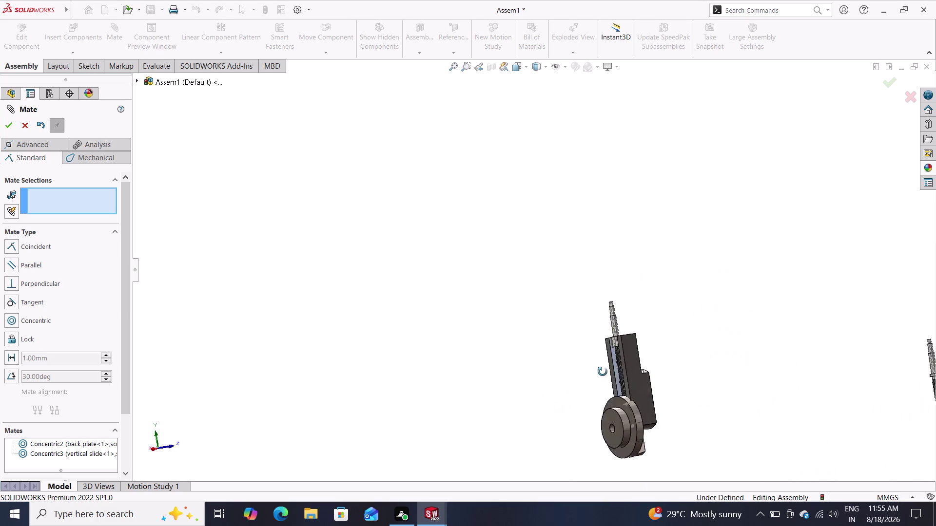
middle_drag(600, 372, 758, 374)
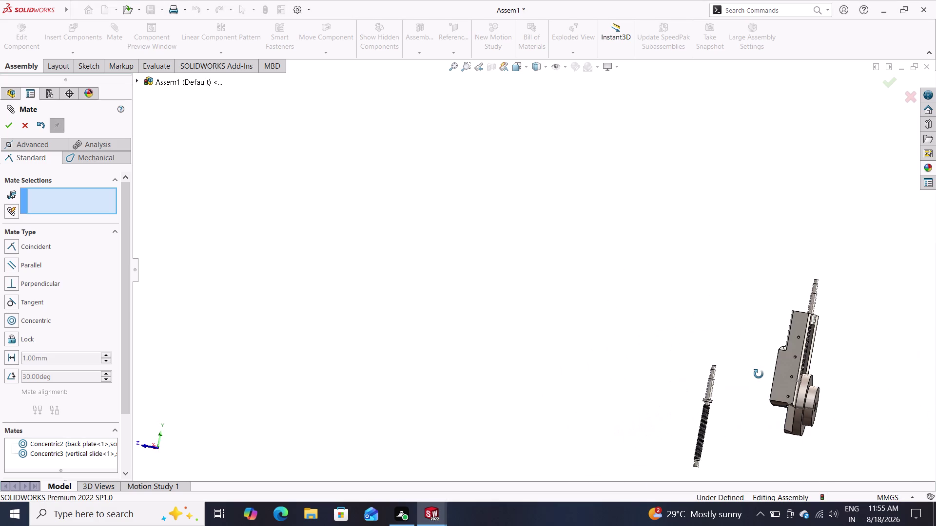
middle_drag(758, 374, 567, 396)
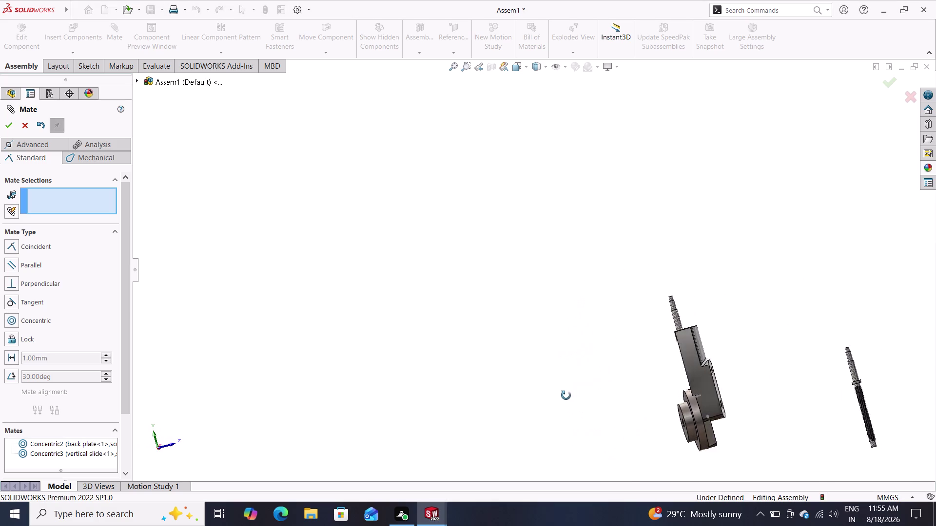
middle_drag(567, 396, 796, 329)
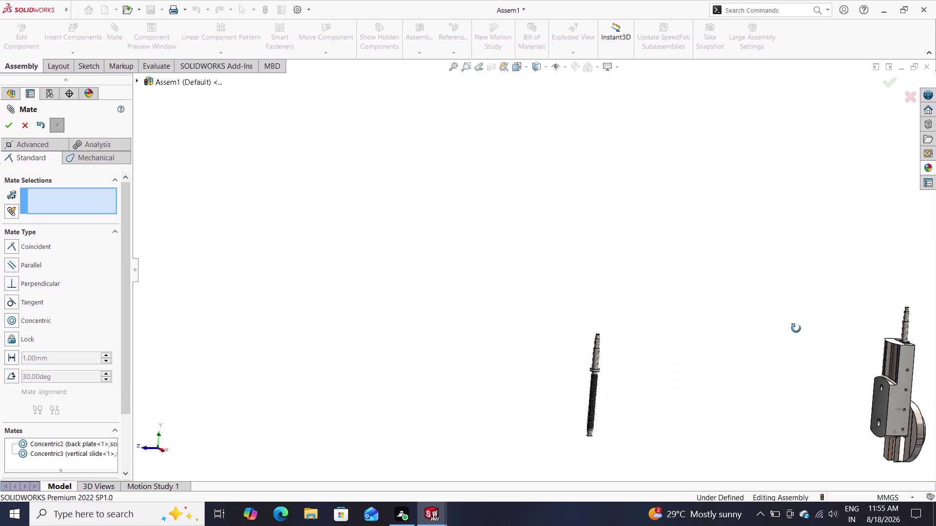
middle_drag(796, 329, 795, 326)
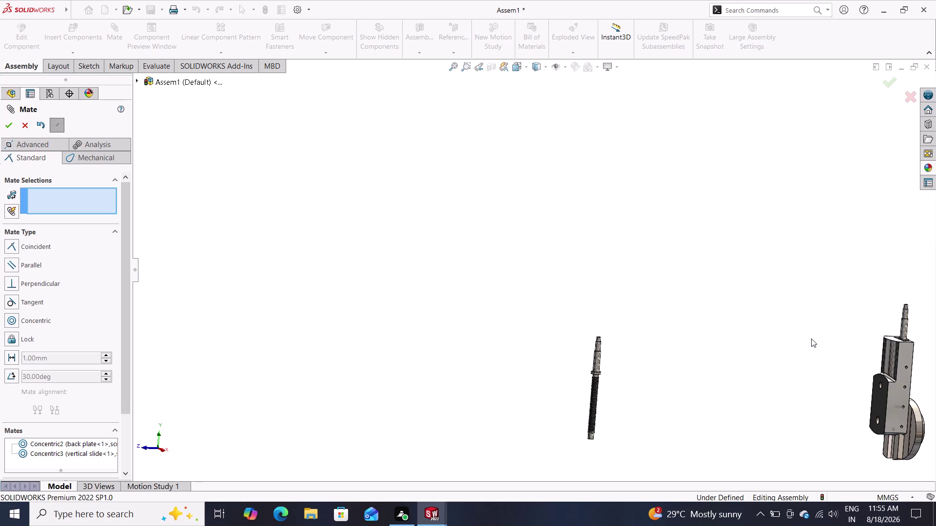
Orbit toward the back plate disc and pick its circular edge and a slide point.
middle_drag(818, 387, 854, 392)
middle_drag(854, 392, 876, 399)
middle_drag(863, 403, 770, 385)
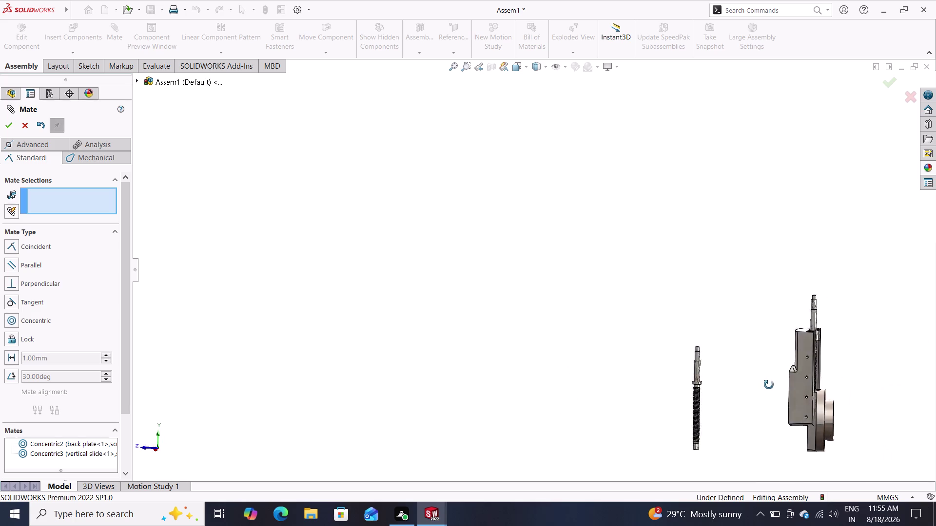
middle_drag(769, 385, 742, 385)
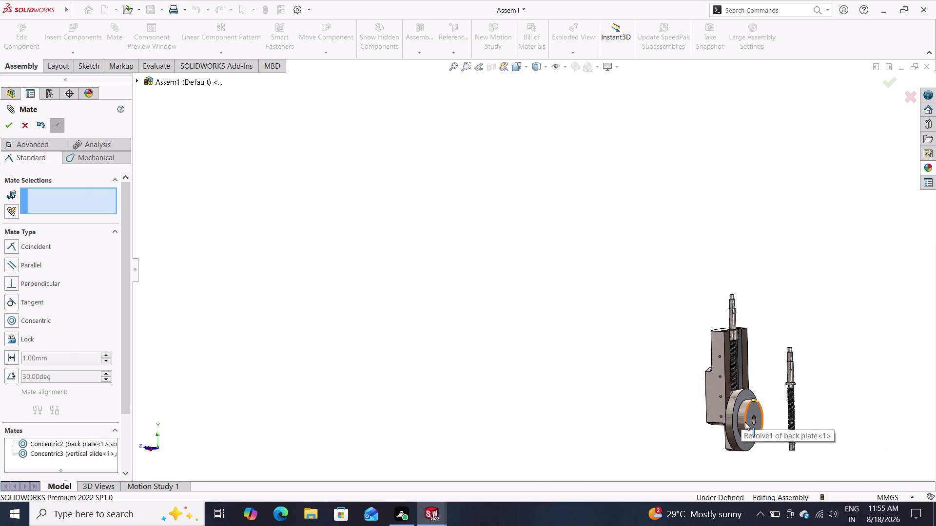
triple_click(745, 423)
drag(745, 423, 743, 396)
drag(751, 427, 747, 421)
click(770, 386)
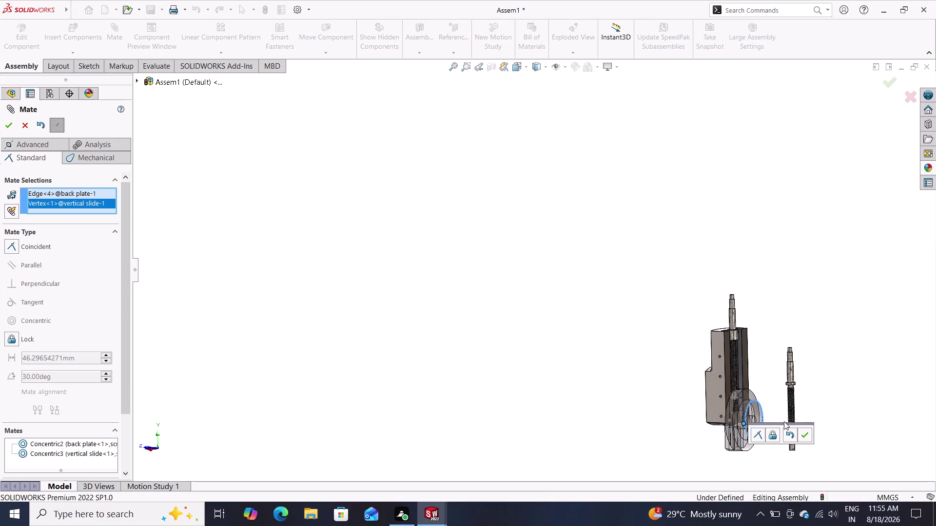
Make a few more picks near the back plate, then close the mate tool with Esc.
click(803, 437)
click(757, 431)
drag(756, 430, 746, 386)
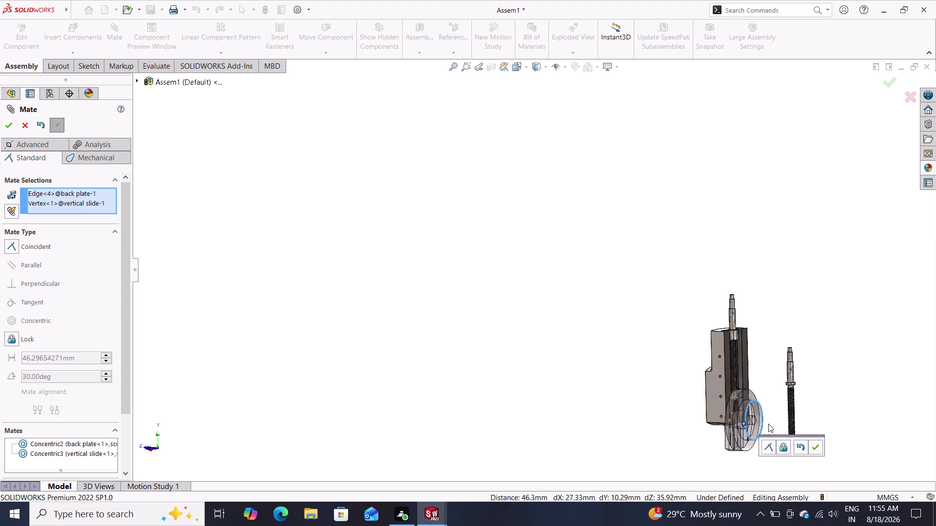
click(768, 407)
key(Escape)
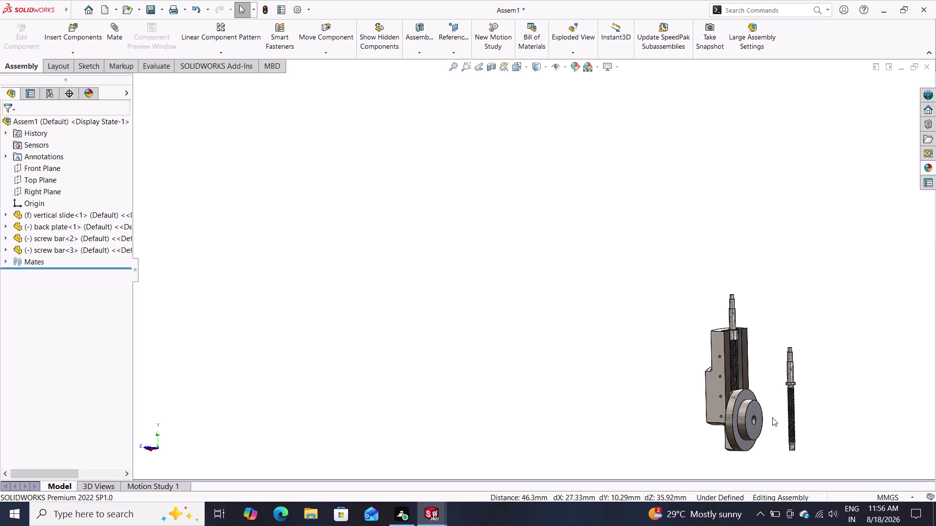
Rotate back plate-1 about its axis by dragging it.
click(754, 431)
drag(754, 431, 741, 400)
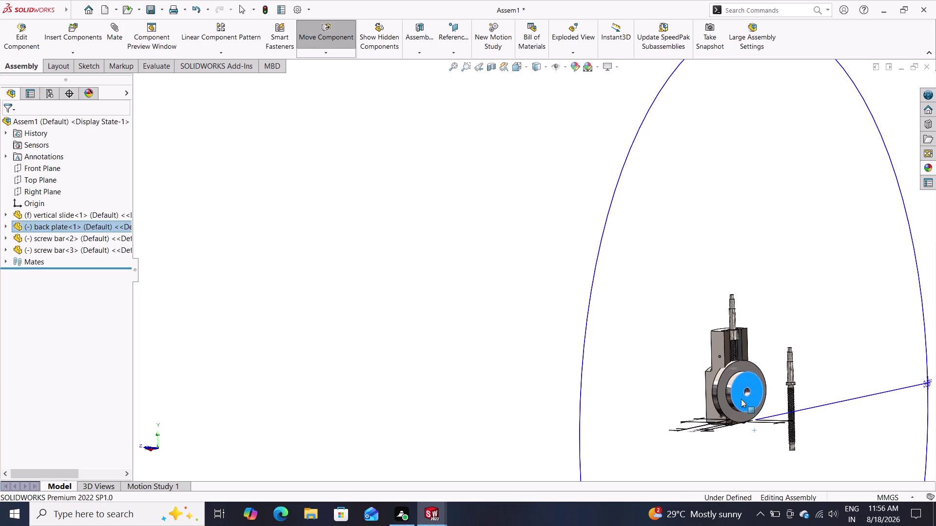
drag(741, 401, 745, 399)
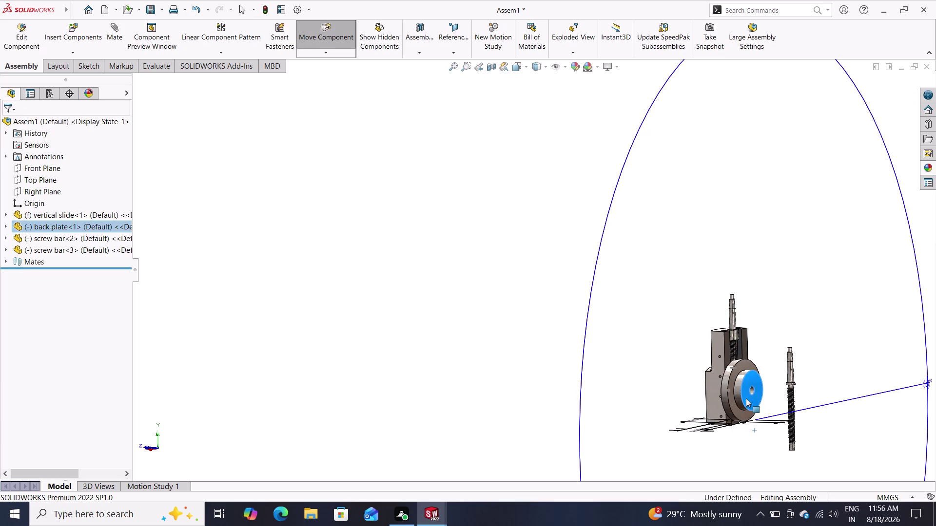
drag(746, 399, 746, 404)
click(746, 404)
Orbit the view and start a new mate with the back plate's Face<1> preselected.
middle_drag(754, 453, 754, 455)
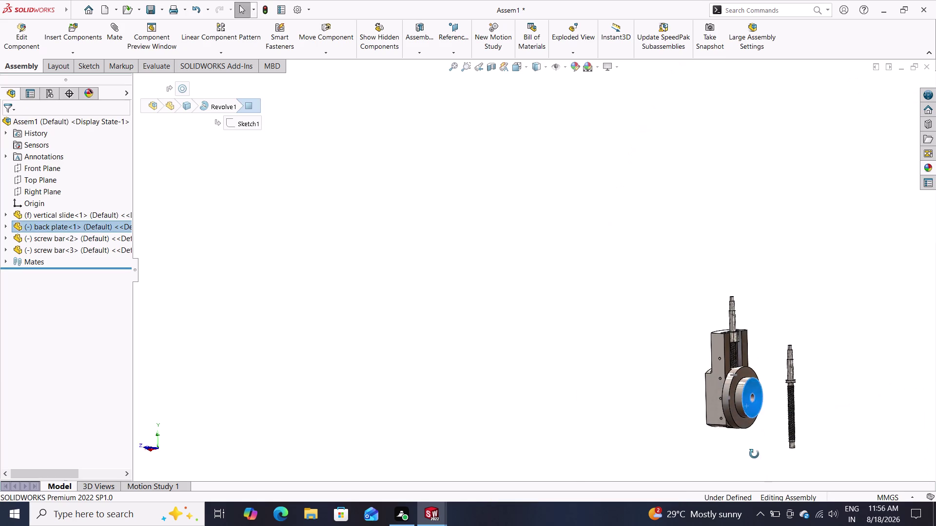
middle_drag(754, 454, 794, 450)
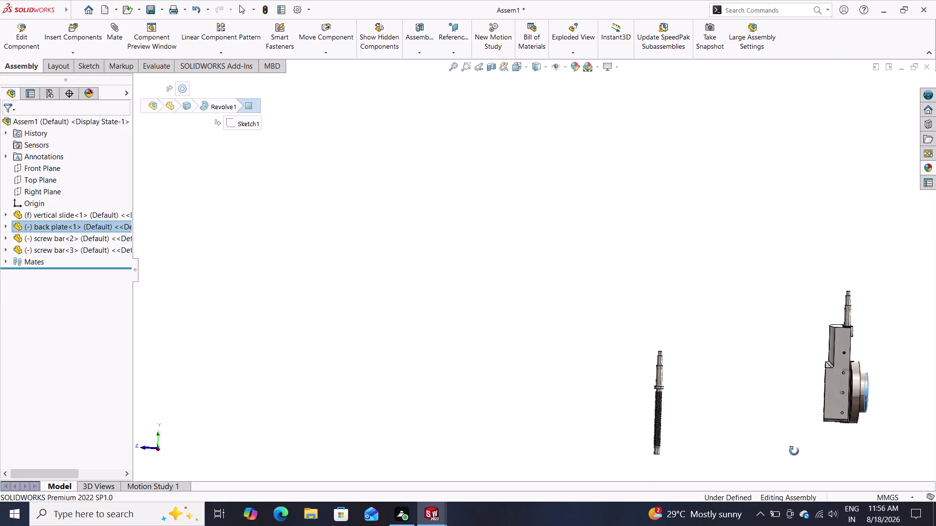
middle_drag(794, 450, 793, 451)
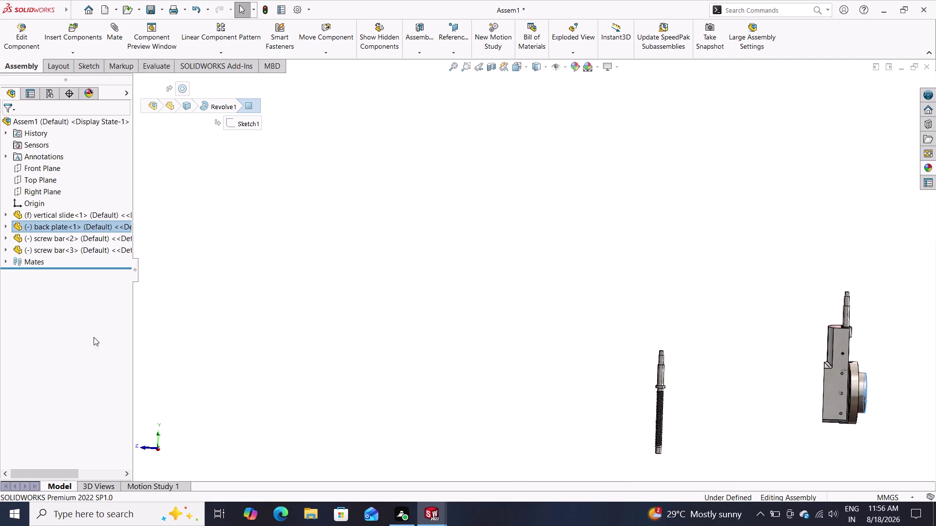
double_click(120, 44)
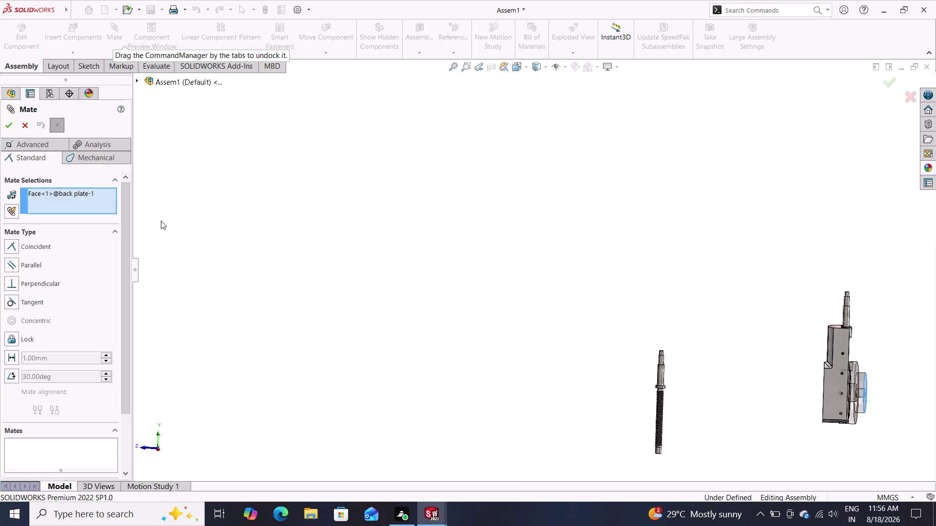
Delete Face<1> from the mate selections and choose the Screw mate at 1 revolution/mm.
double_click(91, 157)
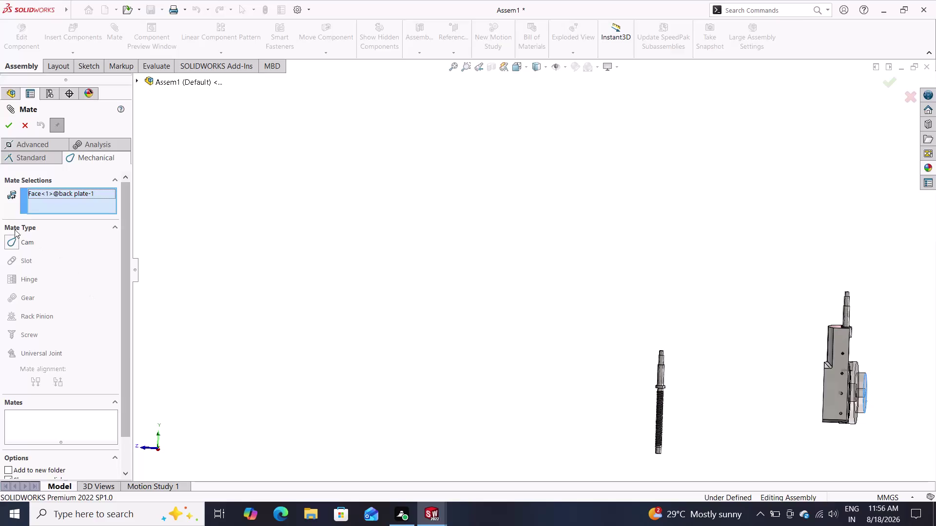
right_click(43, 191)
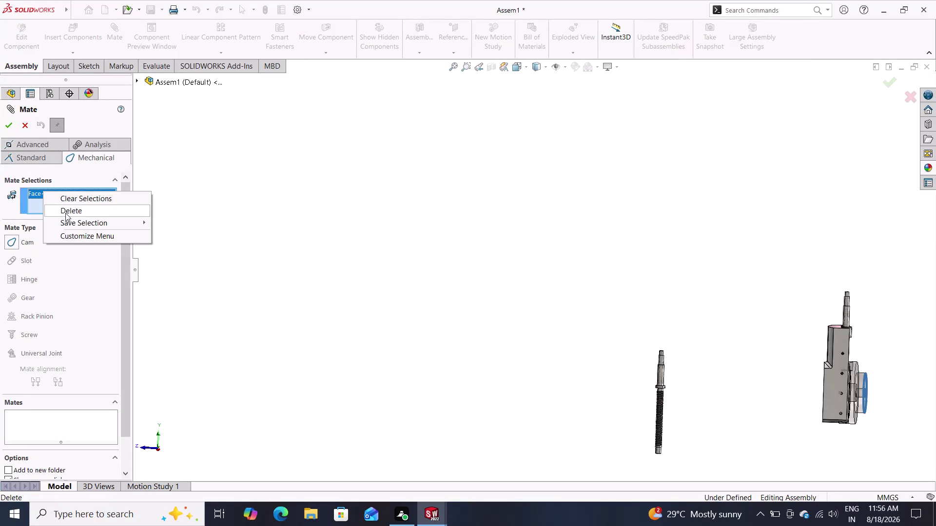
click(66, 211)
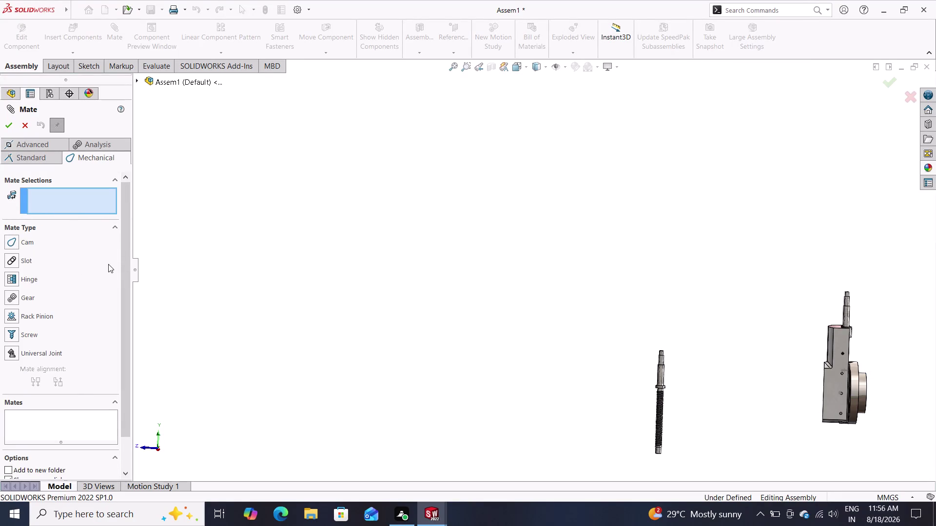
click(36, 339)
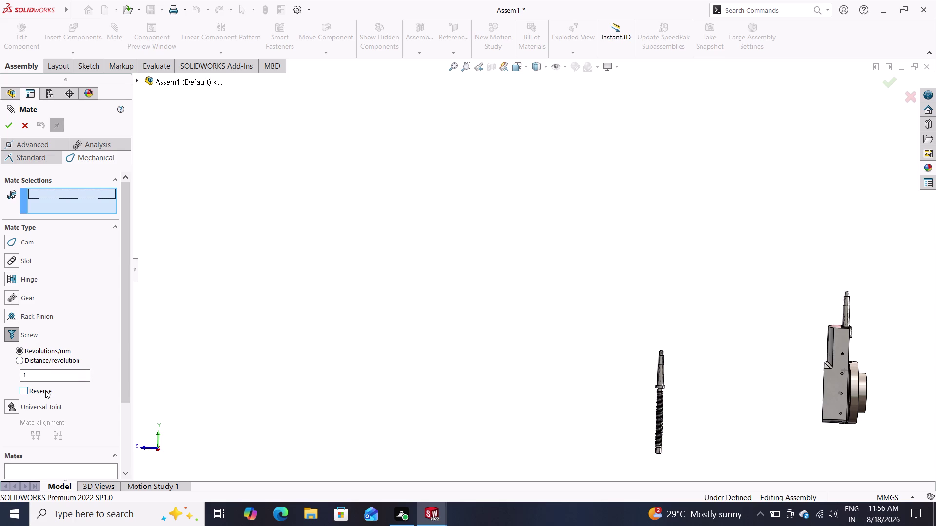
click(6, 340)
click(8, 339)
middle_click(846, 377)
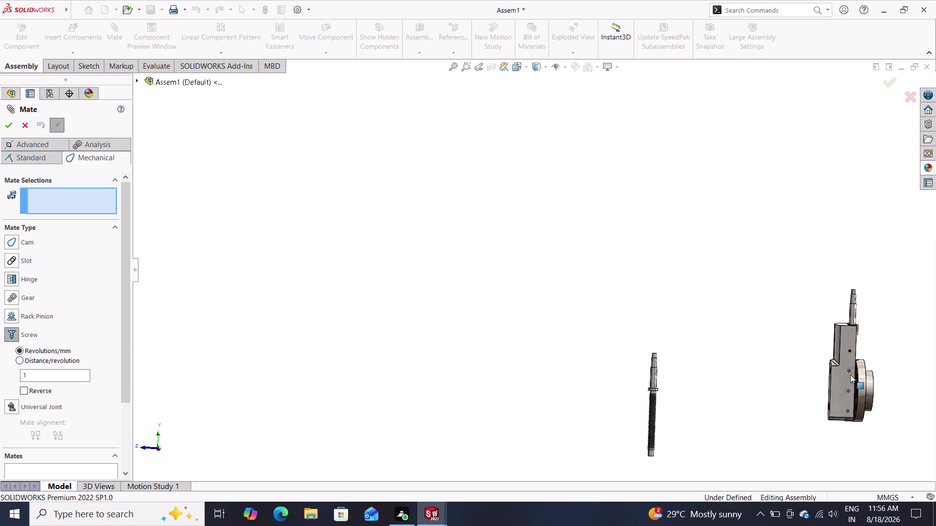
Zoom toward the slide and pick the screw bar's threaded face for the screw mate.
scroll(down, 3)
scroll(down, 3)
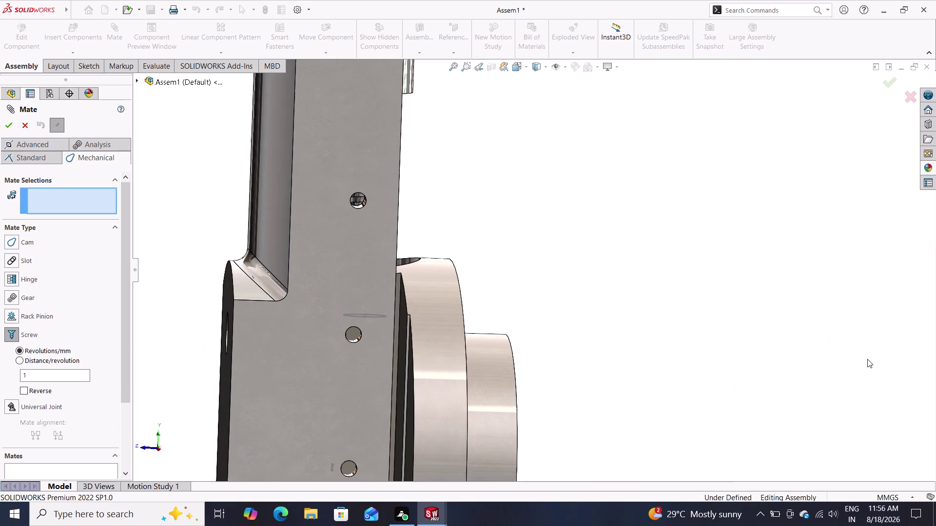
middle_drag(866, 359, 711, 373)
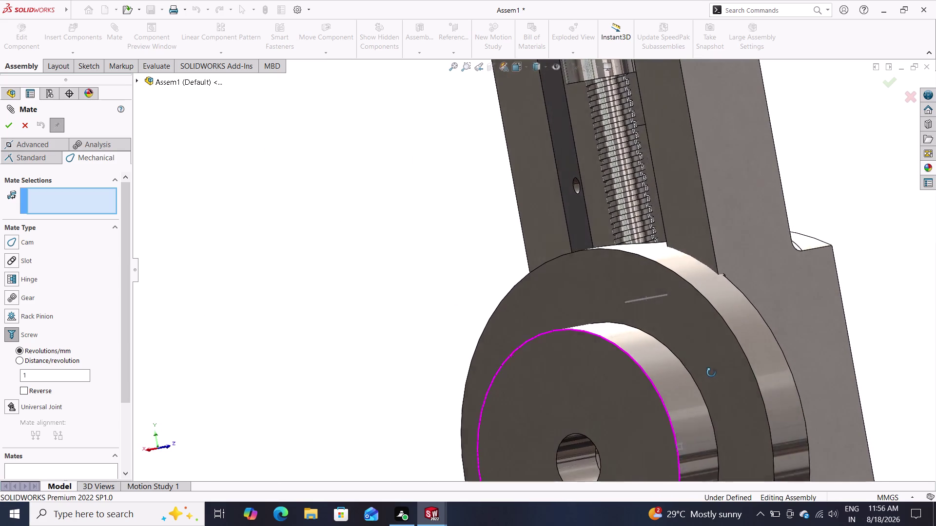
middle_drag(711, 373, 702, 315)
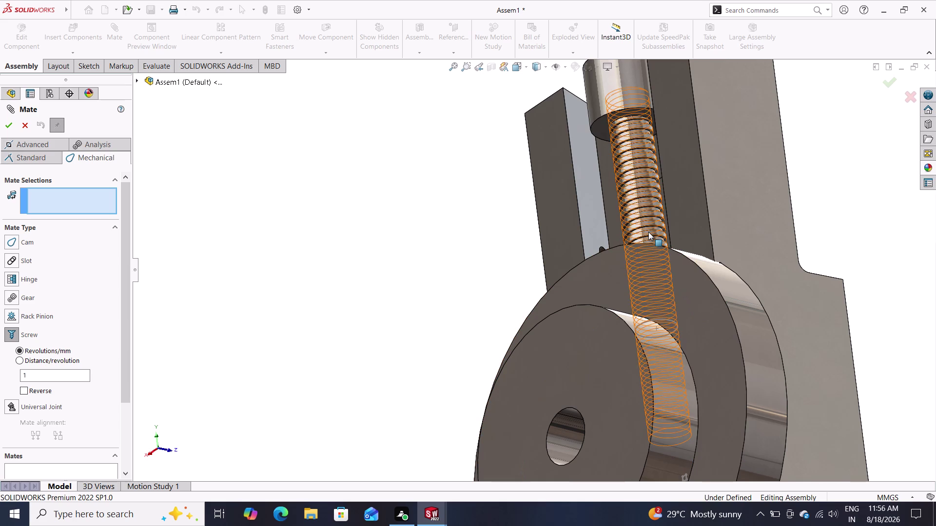
click(648, 233)
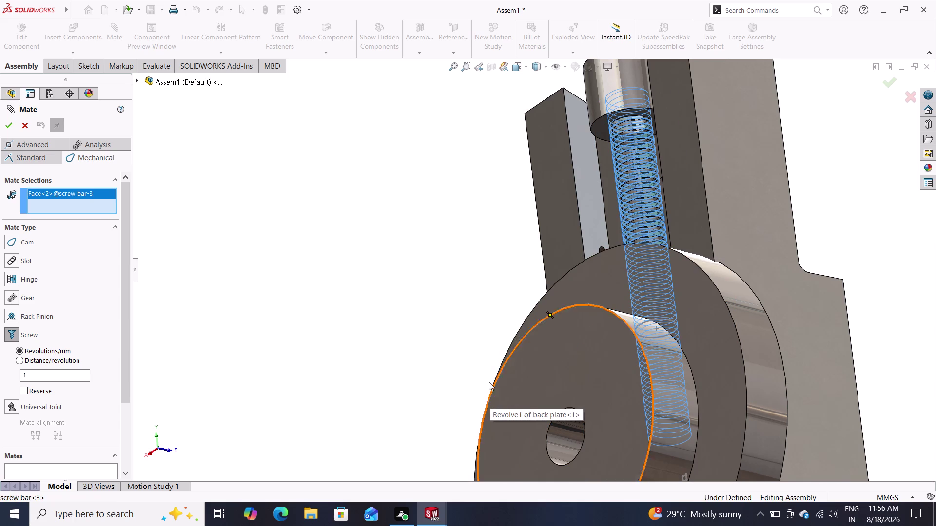
Orbit beneath the back plate and attempt to select its threaded hole.
middle_drag(471, 323, 525, 489)
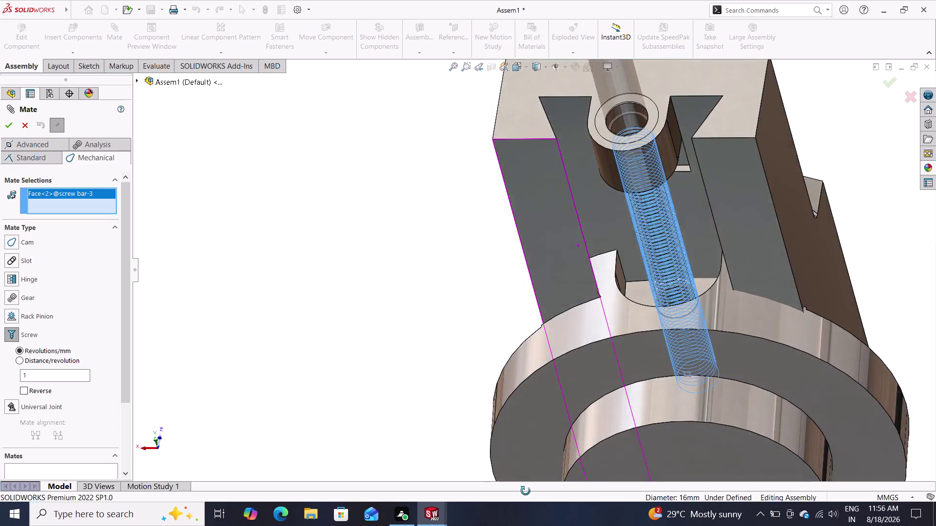
middle_drag(524, 490, 524, 513)
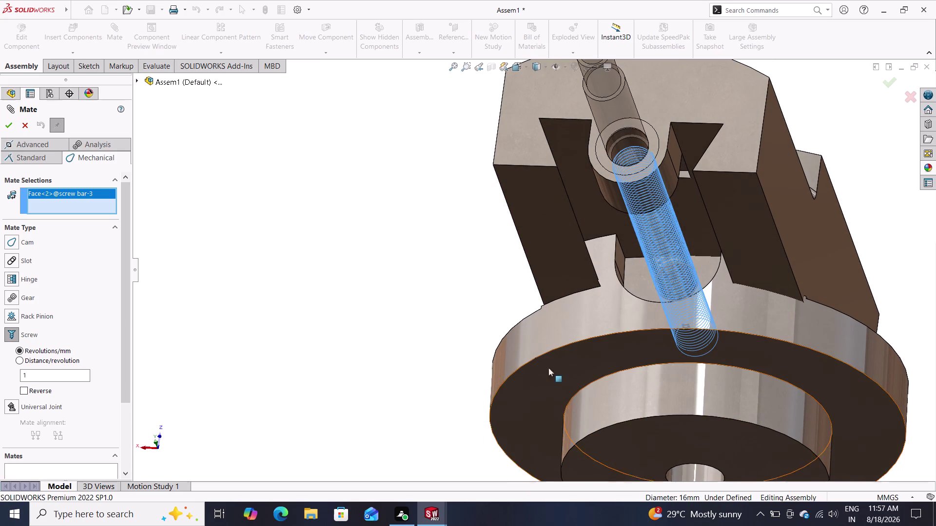
drag(540, 370, 572, 475)
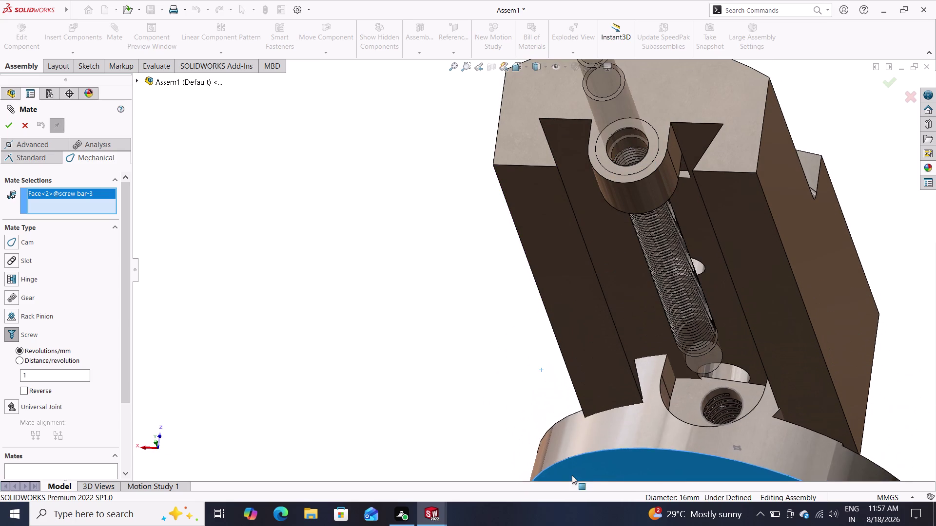
drag(571, 475, 571, 474)
double_click(730, 408)
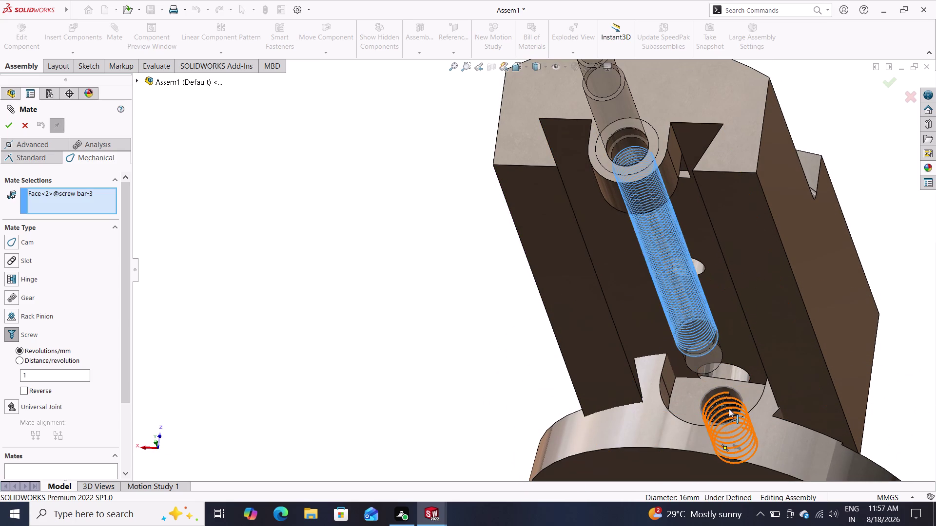
double_click(731, 409)
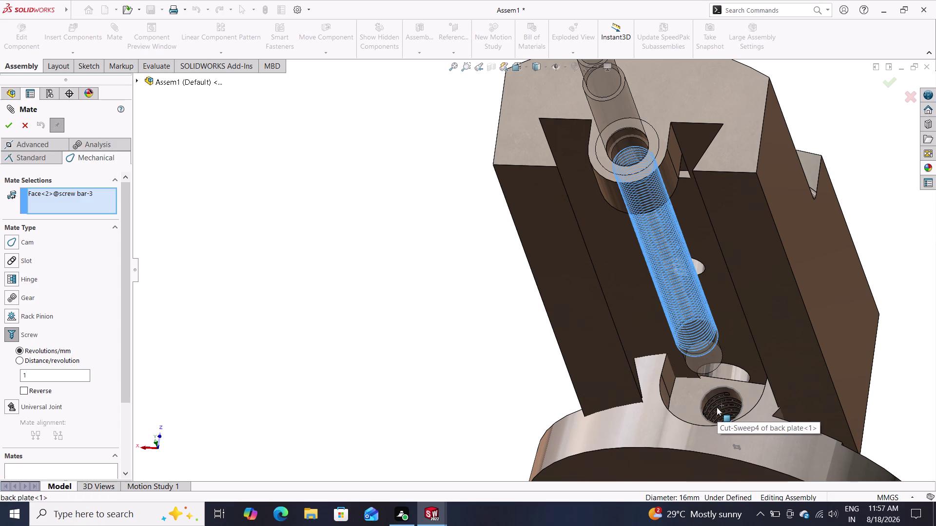
middle_drag(717, 407, 722, 437)
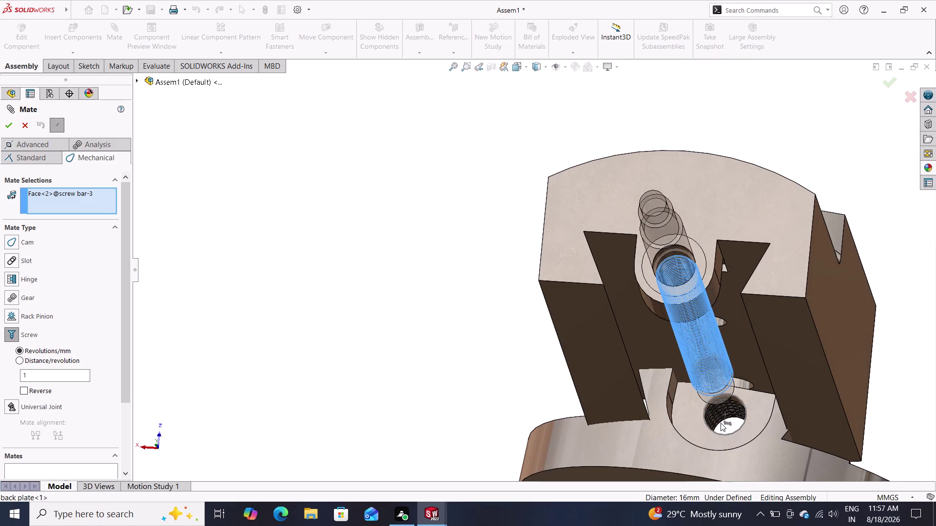
click(719, 419)
Reorient the view and select the back plate's threaded hole edge as the second reference.
middle_drag(887, 407, 728, 436)
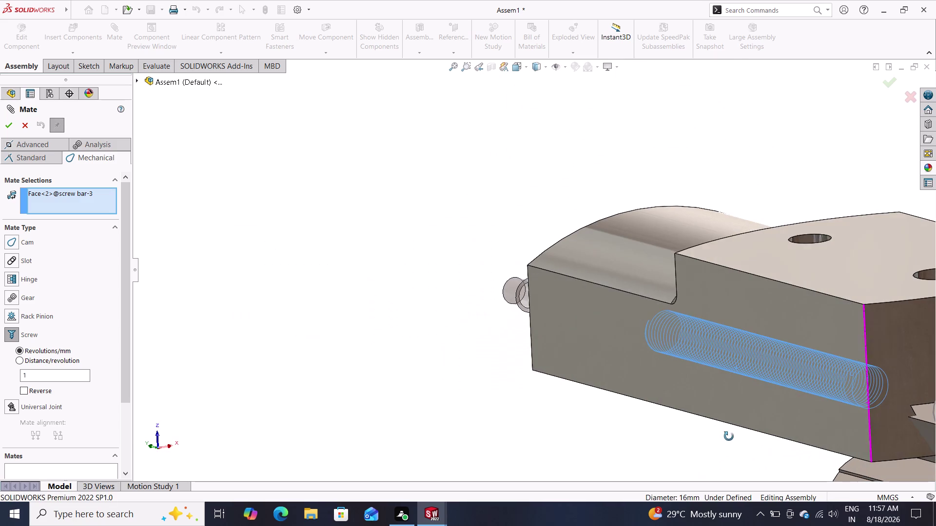
middle_drag(729, 436, 729, 435)
middle_drag(881, 408, 931, 369)
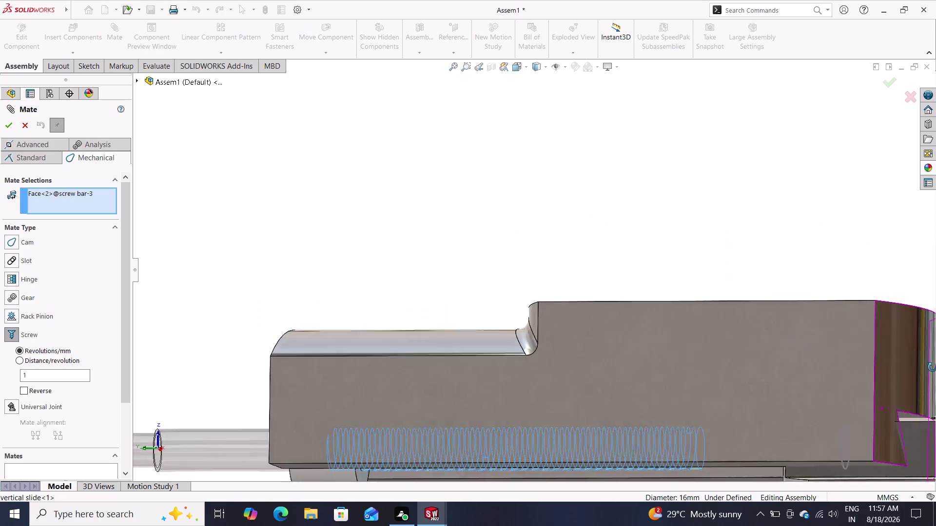
middle_drag(931, 369, 934, 325)
middle_drag(676, 425, 778, 252)
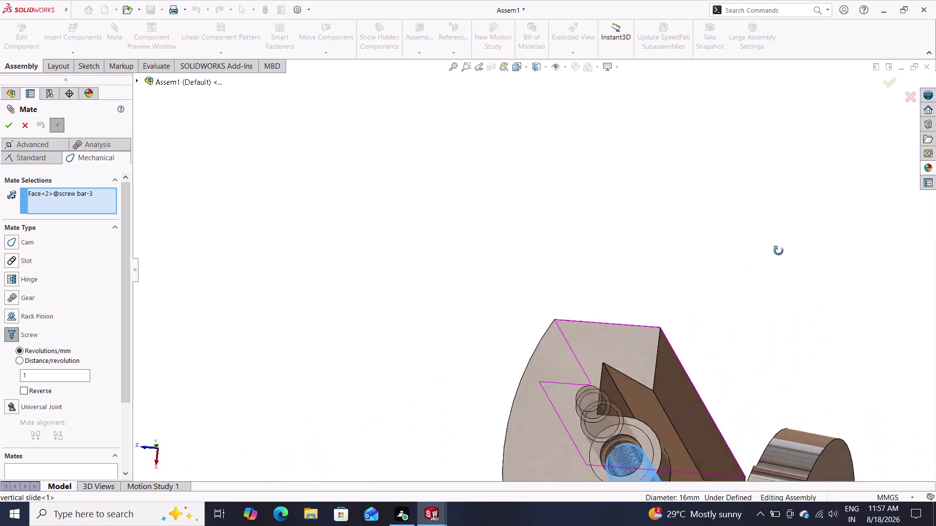
middle_drag(778, 251, 675, 293)
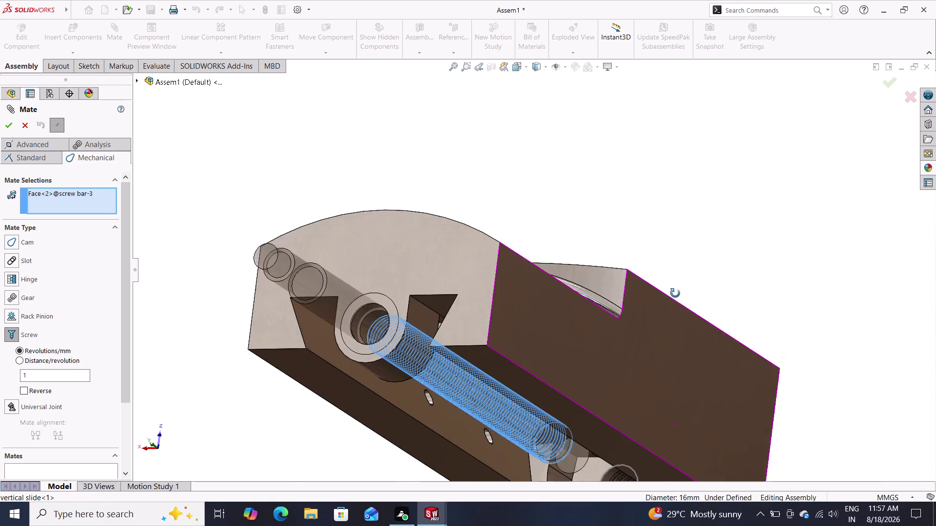
middle_drag(675, 293, 678, 283)
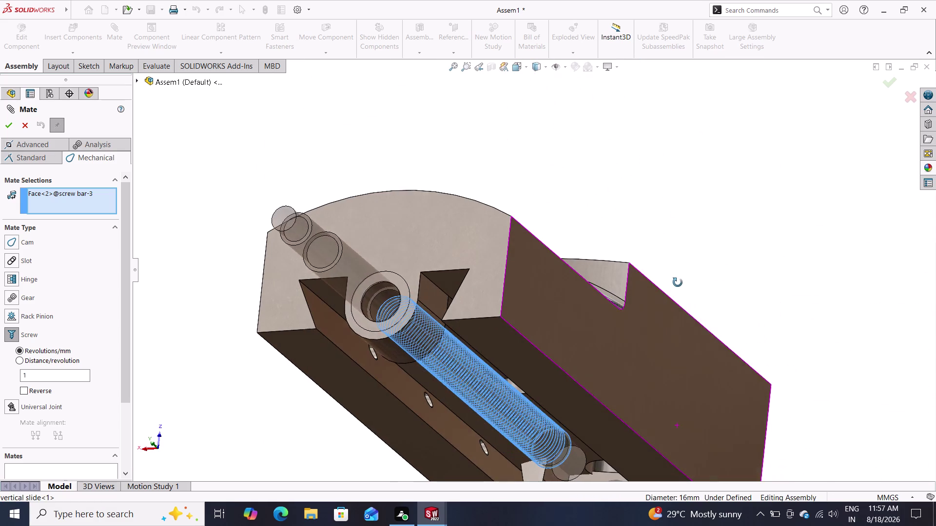
middle_drag(678, 282, 685, 309)
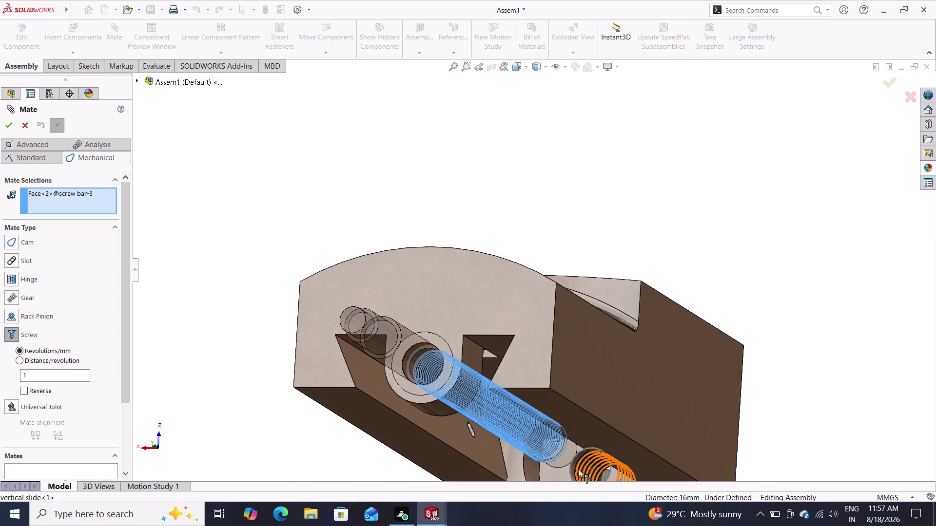
click(579, 470)
click(579, 470)
click(585, 455)
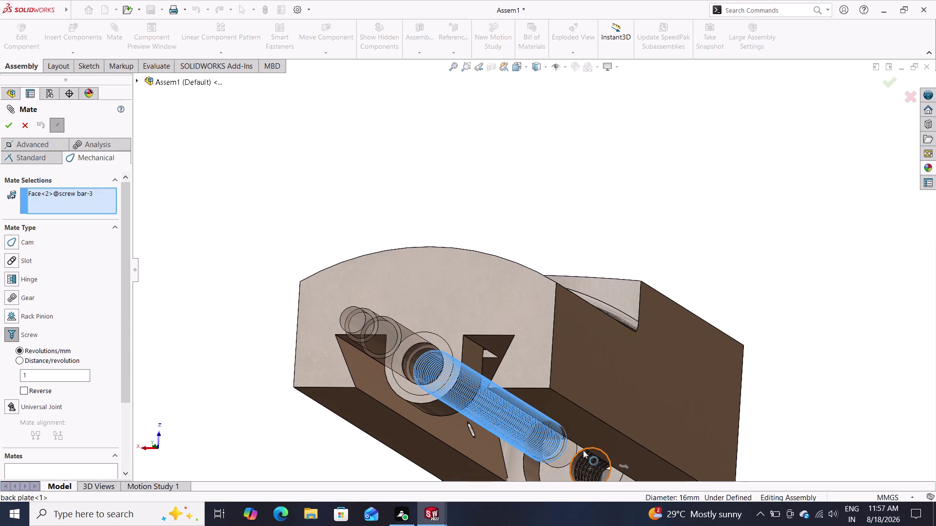
click(583, 451)
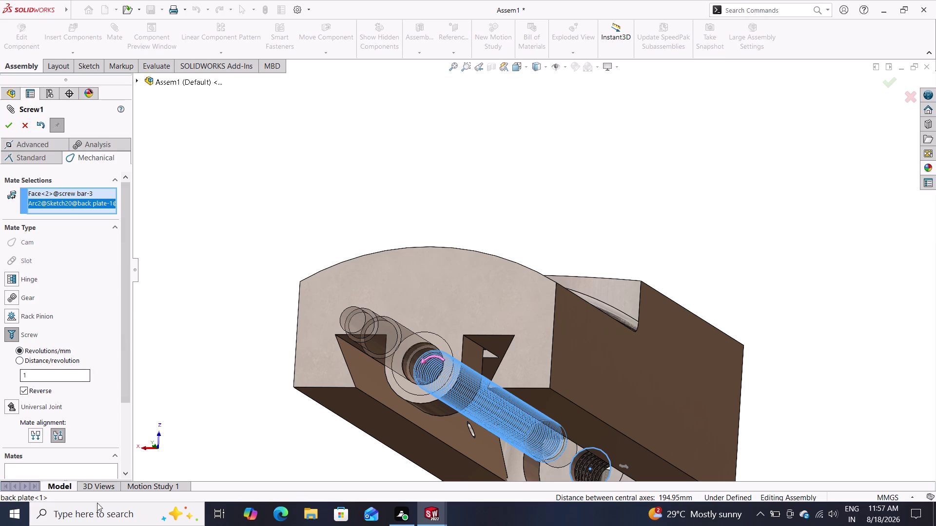
Switch to the back plate part window from the SOLIDWORKS taskbar thumbnails.
click(433, 517)
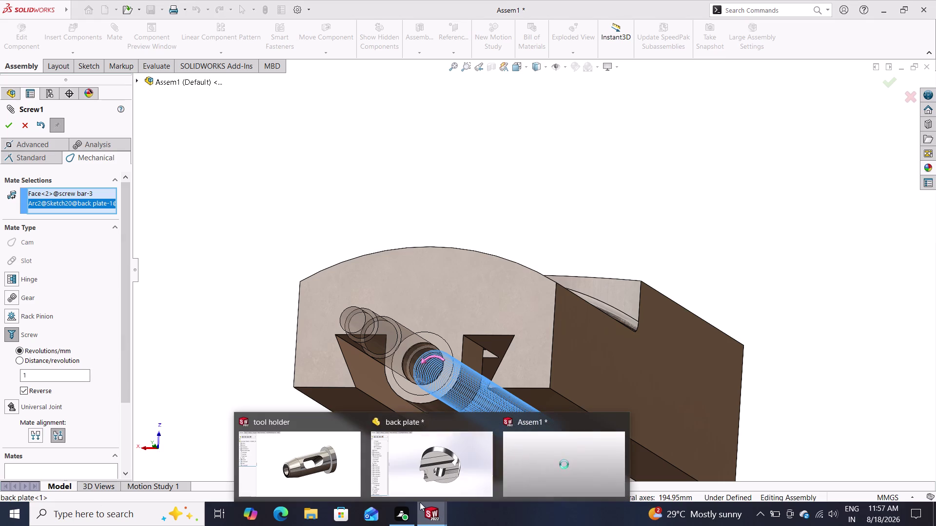
click(408, 458)
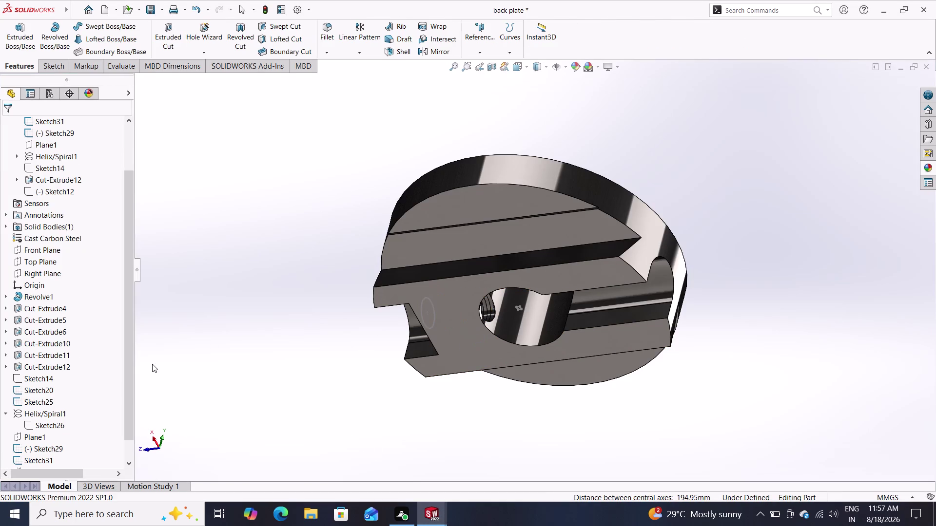
Edit Helix/Spiral1 in the back plate tree, showing 55.5 mm height and 4 mm pitch.
scroll(down, 3)
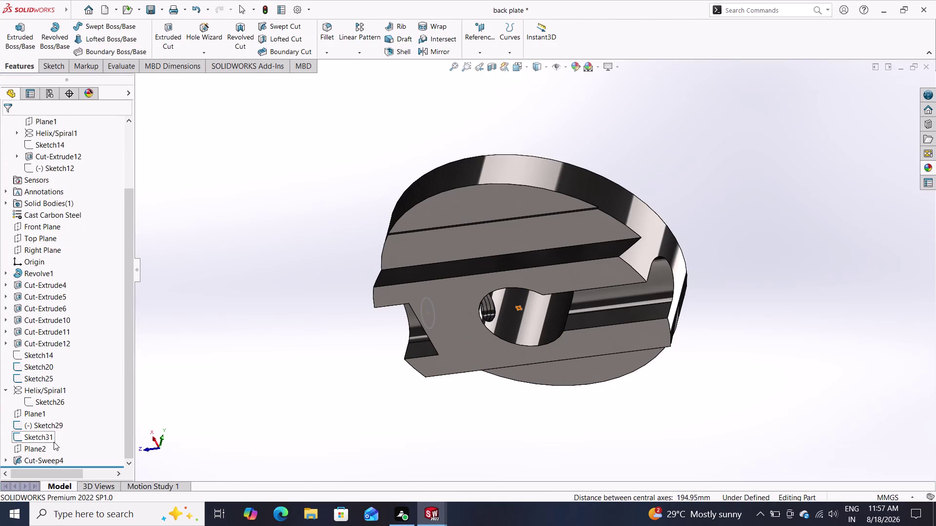
click(57, 390)
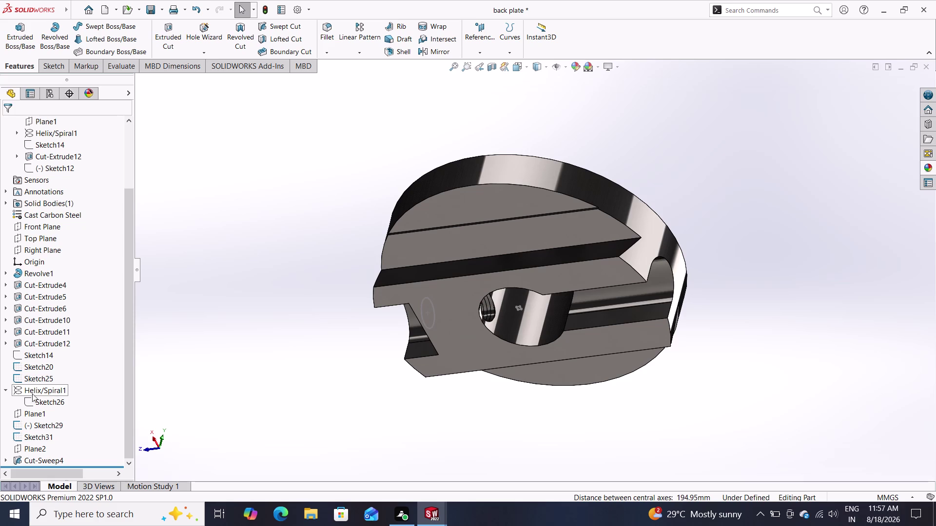
click(20, 394)
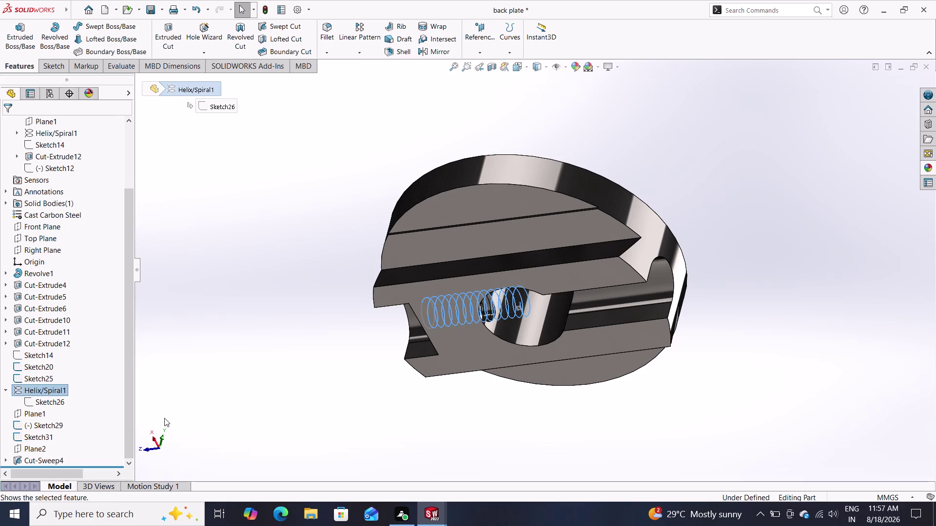
click(56, 390)
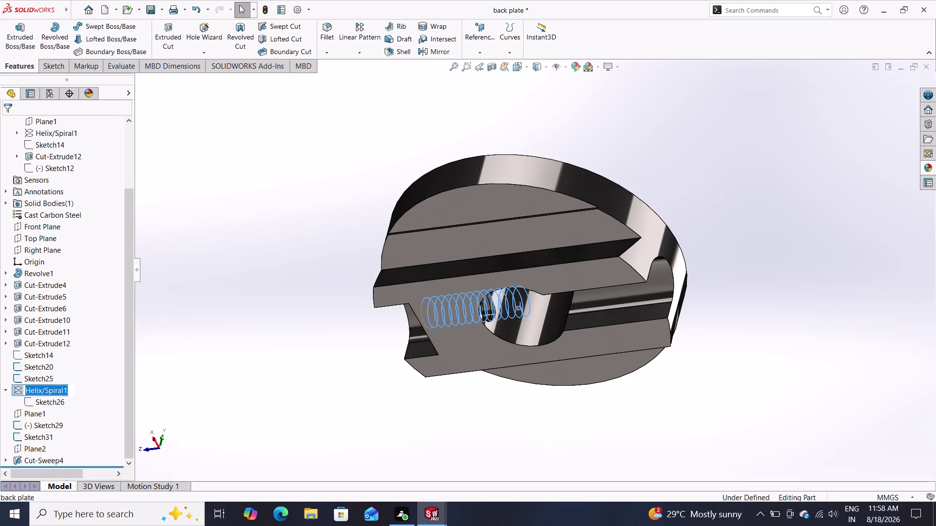
click(109, 396)
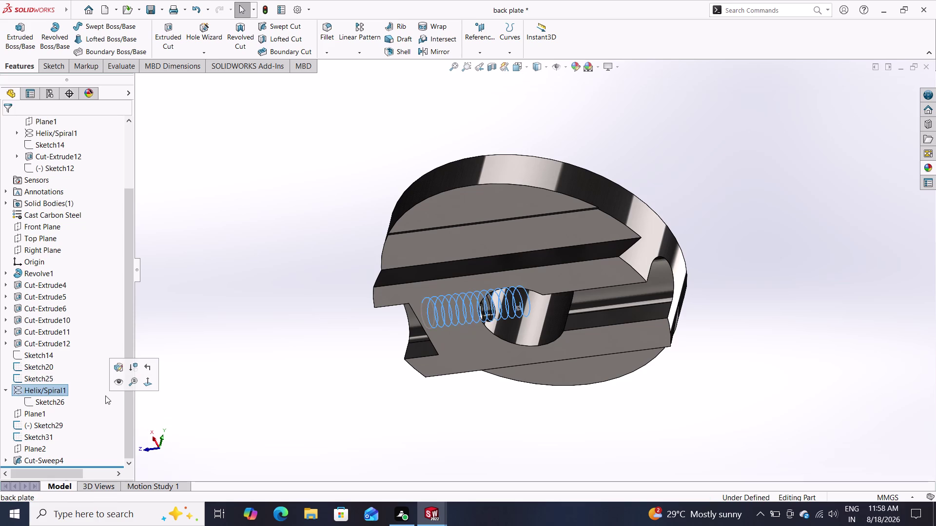
click(60, 387)
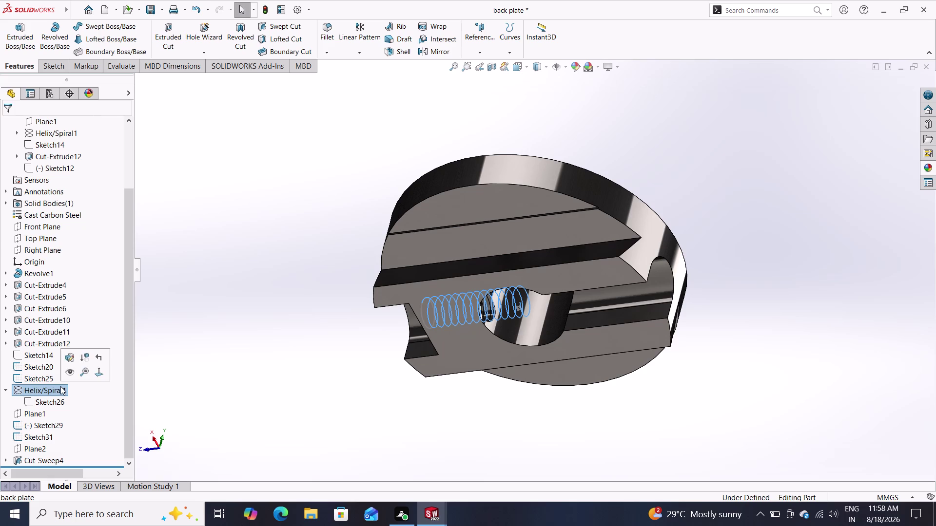
click(60, 387)
click(93, 409)
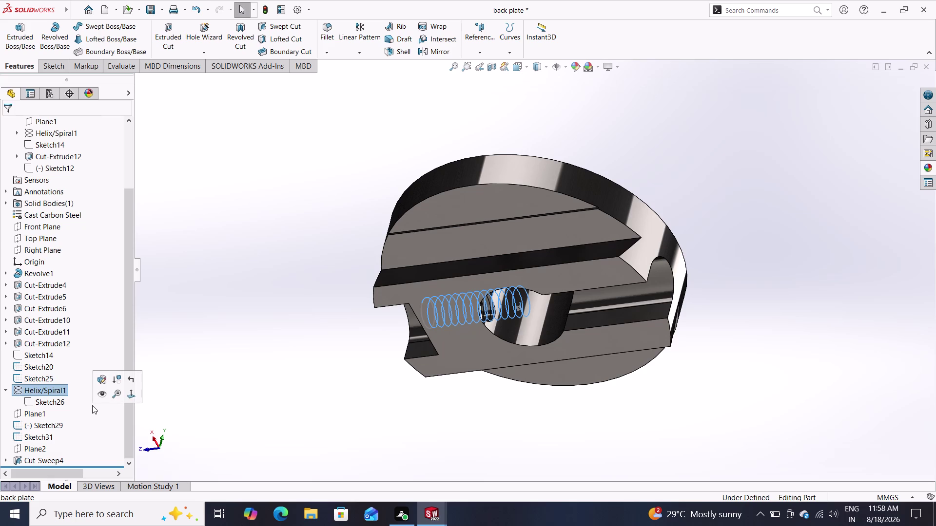
click(102, 394)
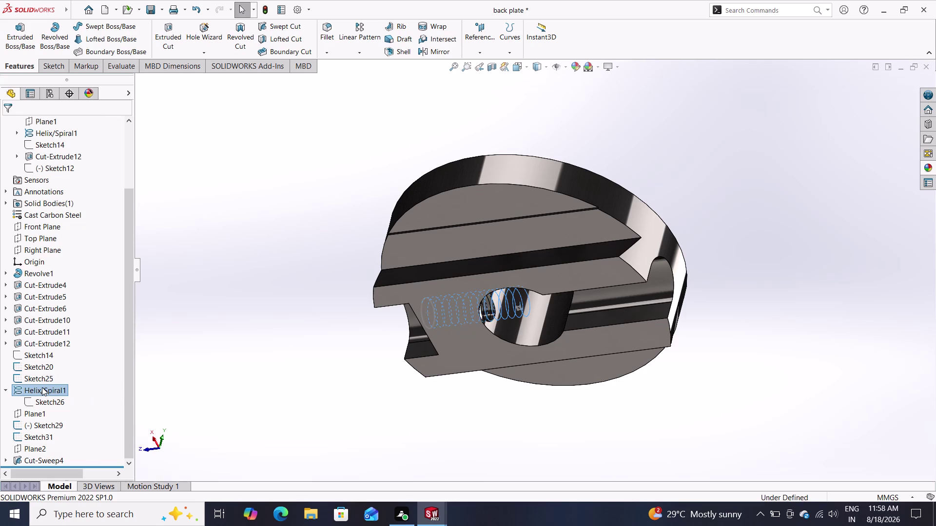
right_click(41, 387)
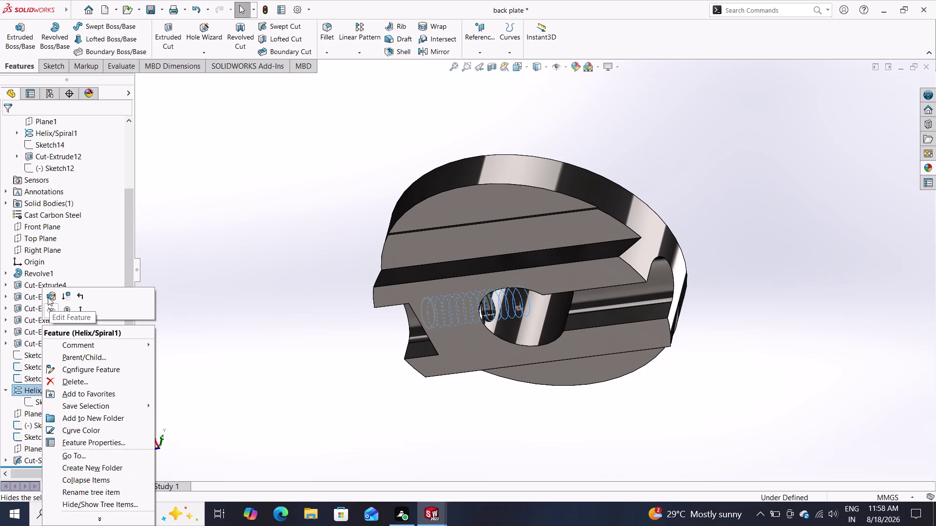
click(47, 296)
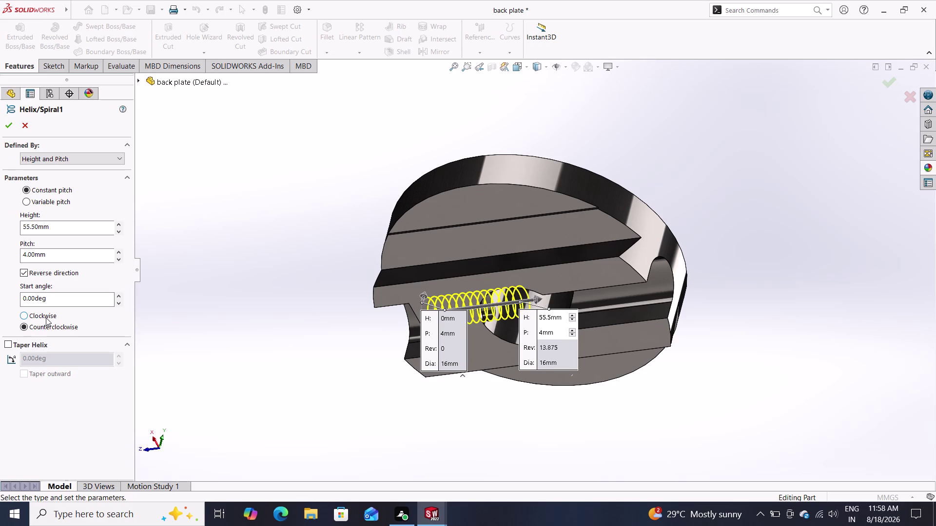
Switch the helix direction to clockwise, then cancel the Helix/Spiral1 edit.
click(23, 312)
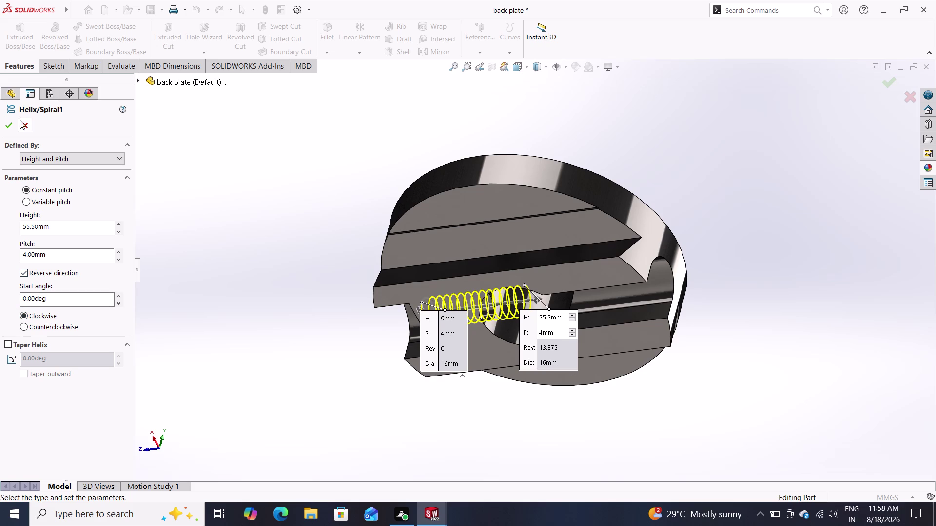
click(9, 122)
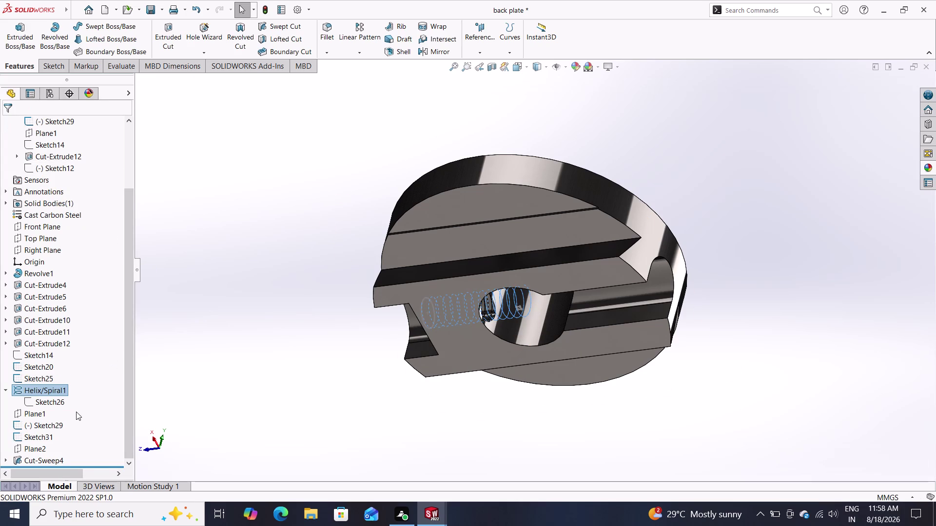
Delete the Cut-Sweep4 feature from the back plate's feature tree, confirming the deletion.
scroll(down, 3)
scroll(down, 3)
scroll(up, 3)
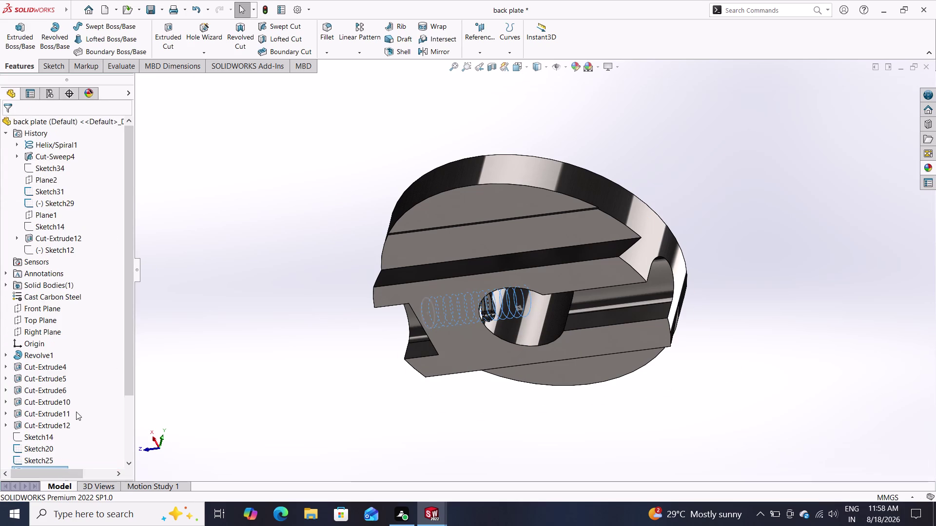
scroll(up, 3)
scroll(down, 3)
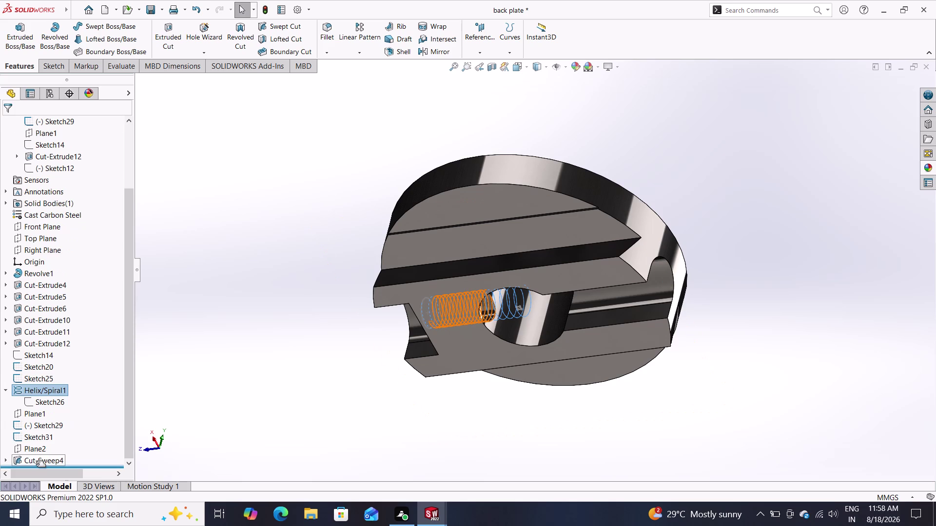
click(35, 464)
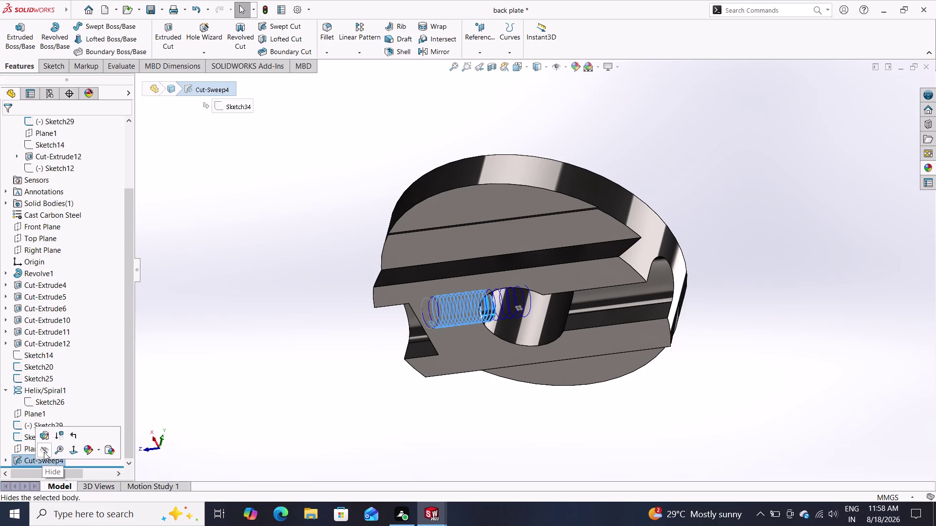
click(27, 458)
right_click(27, 458)
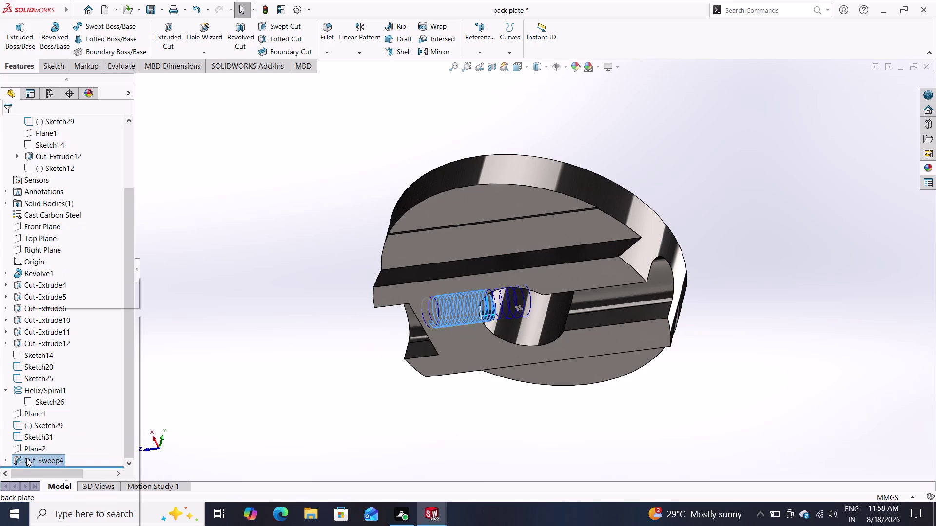
click(58, 370)
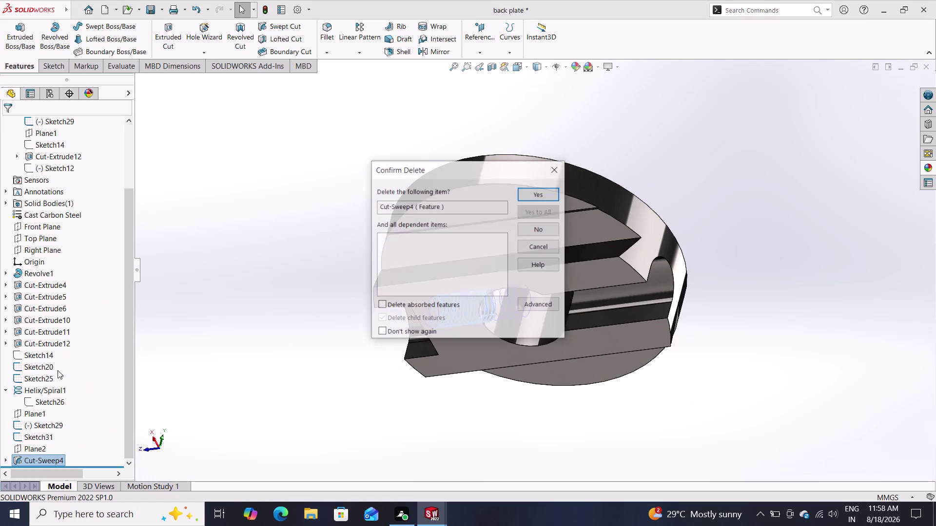
click(535, 190)
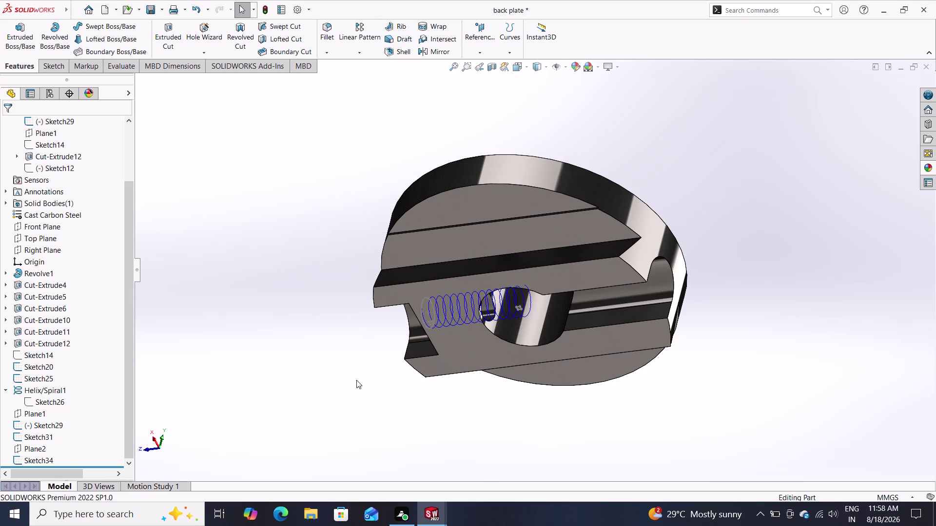
scroll(down, 3)
scroll(down, 3)
scroll(up, 3)
Create a swept cut using profile Sketch34 along path Helix/Spiral1 inside the hole.
scroll(down, 3)
click(279, 27)
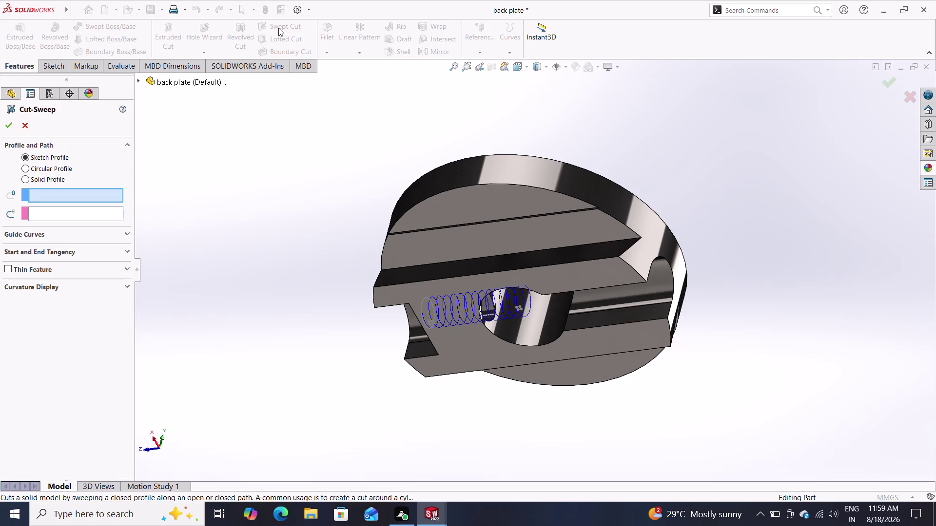
click(502, 306)
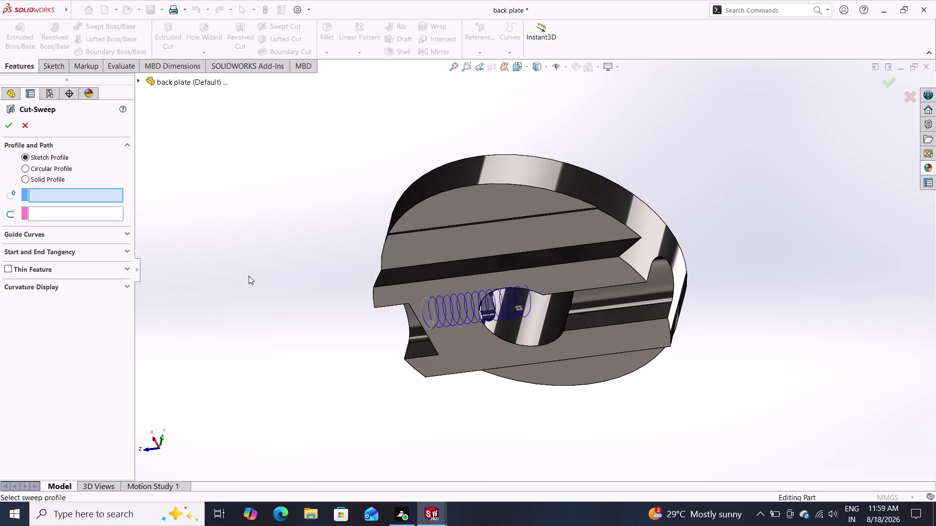
middle_drag(398, 378, 435, 372)
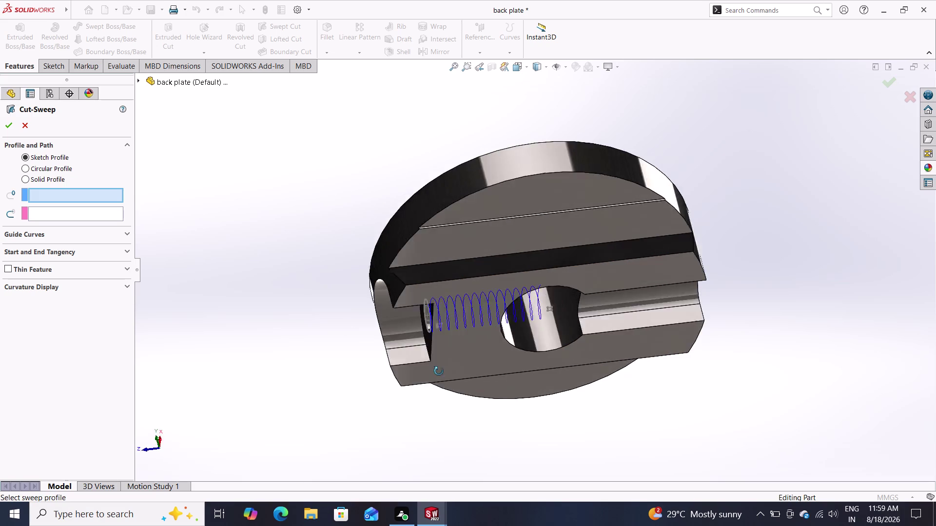
middle_drag(435, 372, 525, 377)
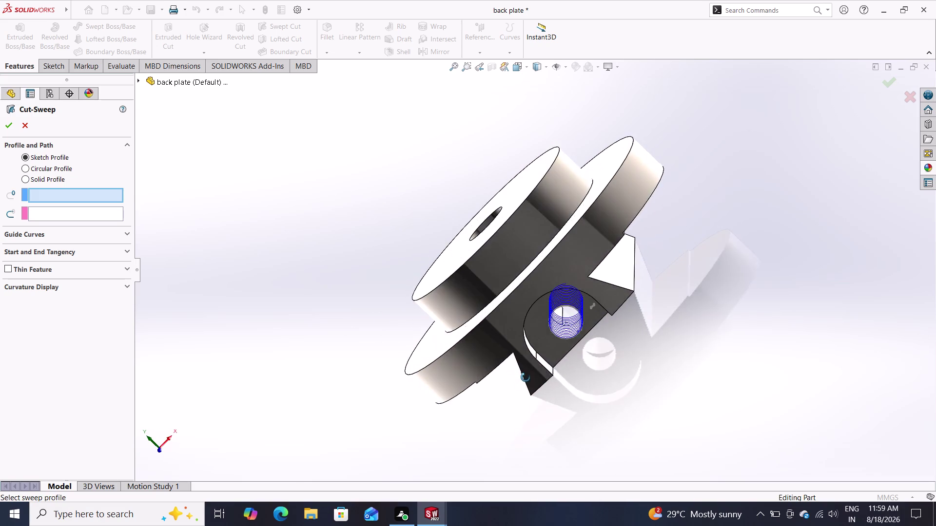
middle_drag(526, 378, 540, 388)
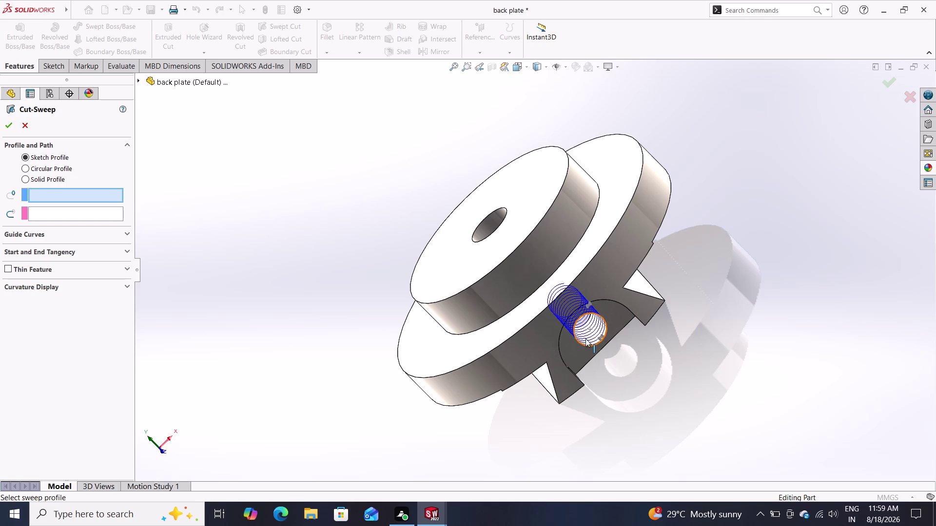
scroll(down, 3)
scroll(down, 3)
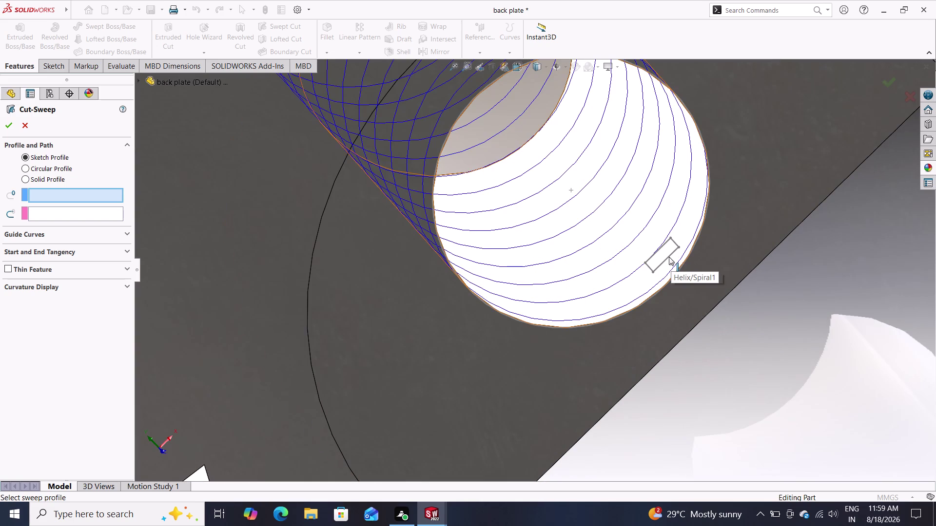
click(669, 257)
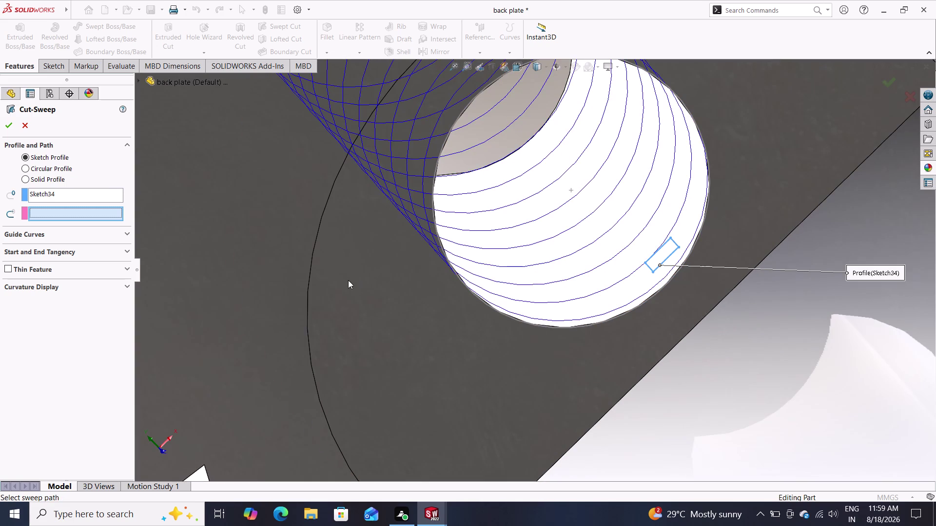
click(536, 245)
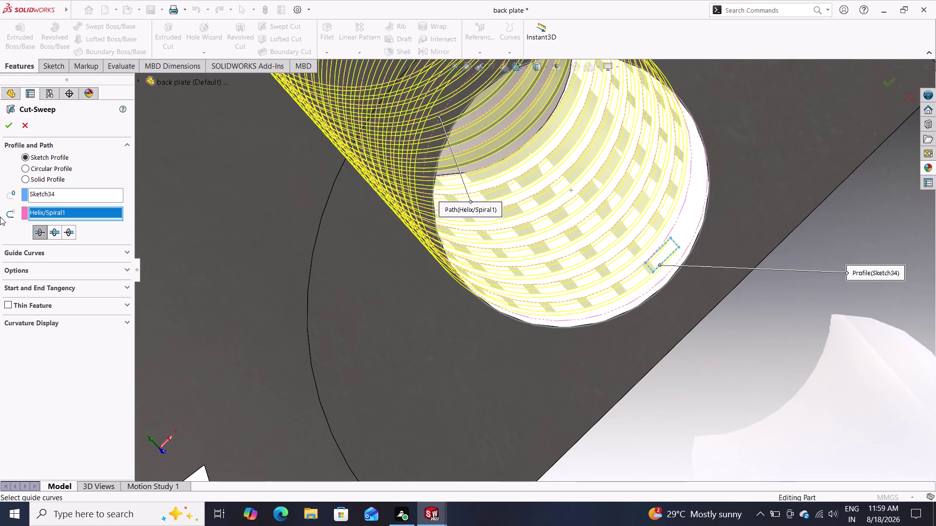
click(7, 124)
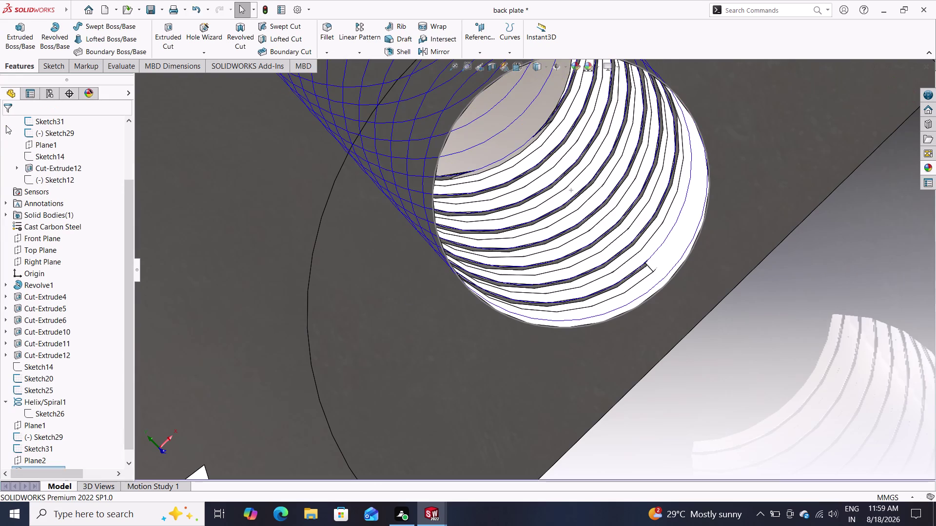
Hide the Helix/Spiral1 curve and save the rethreaded back plate part.
scroll(down, 3)
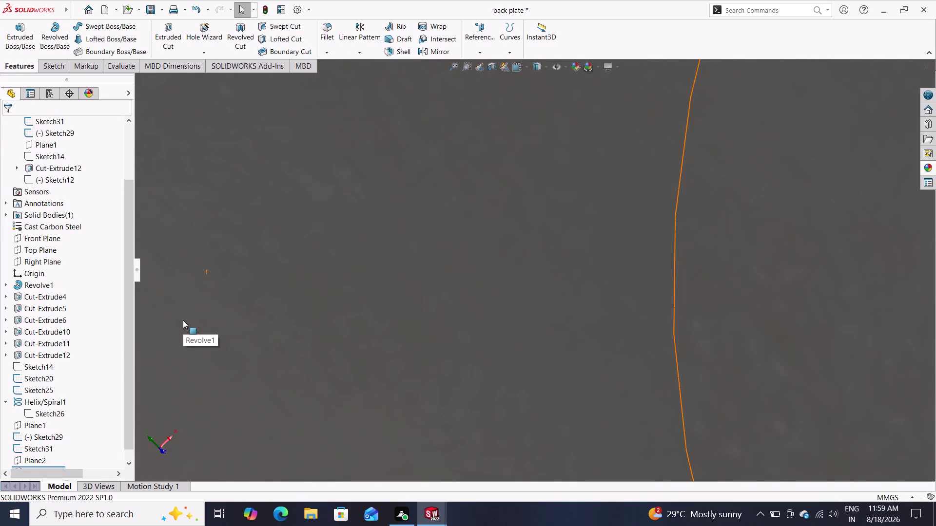
scroll(up, 3)
scroll(up, 3)
scroll(up, 3)
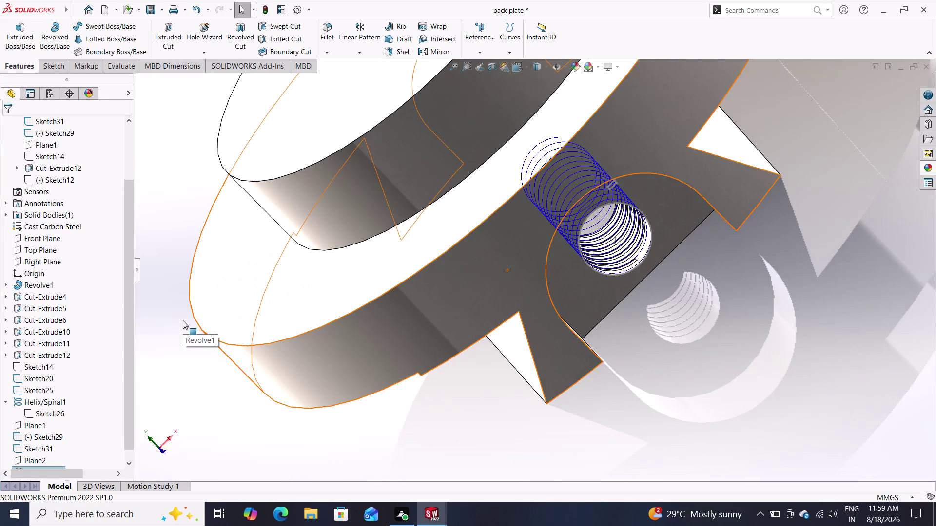
click(58, 401)
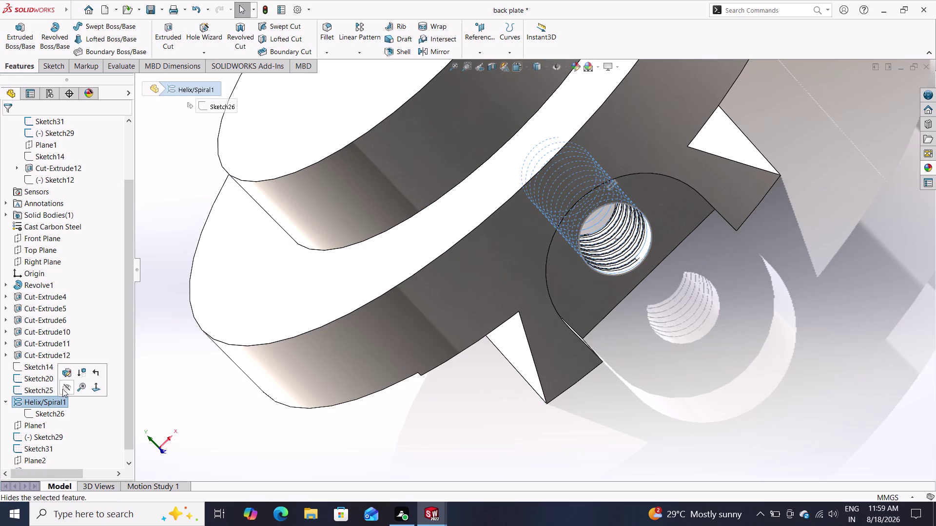
click(62, 389)
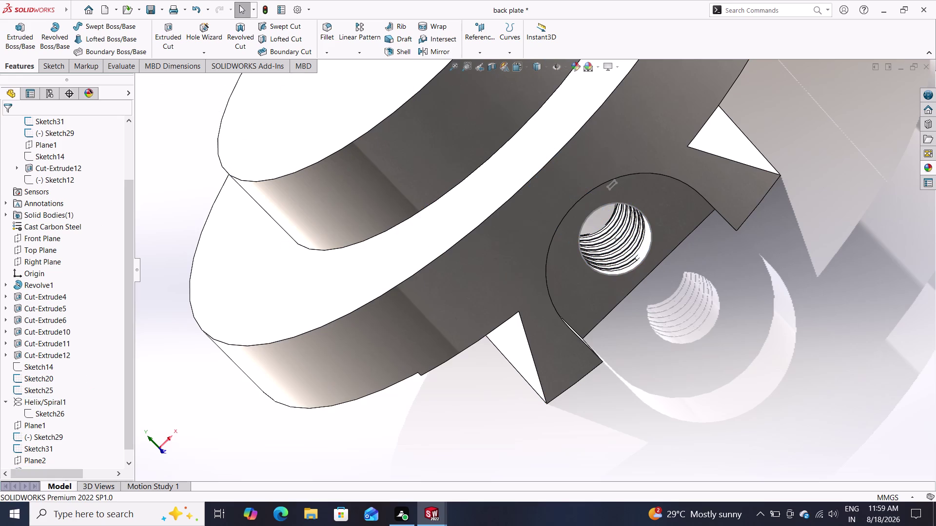
click(153, 7)
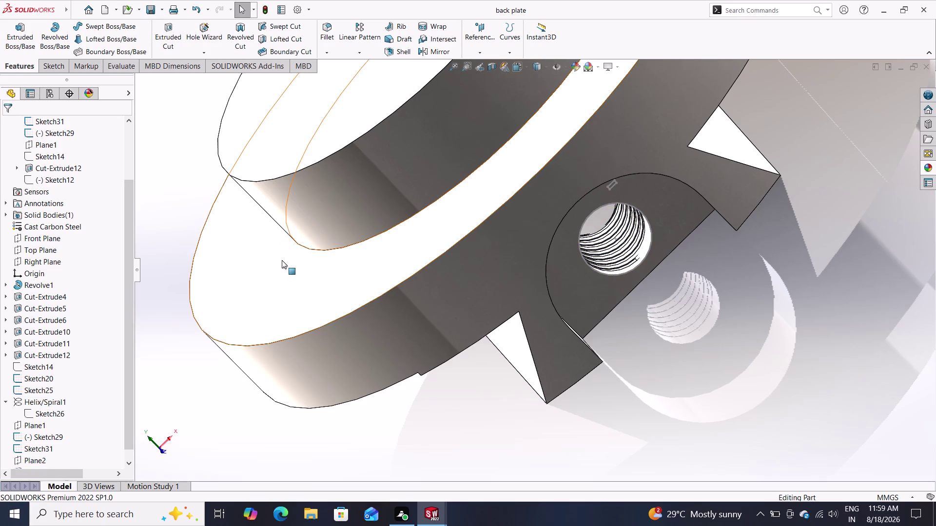
click(433, 525)
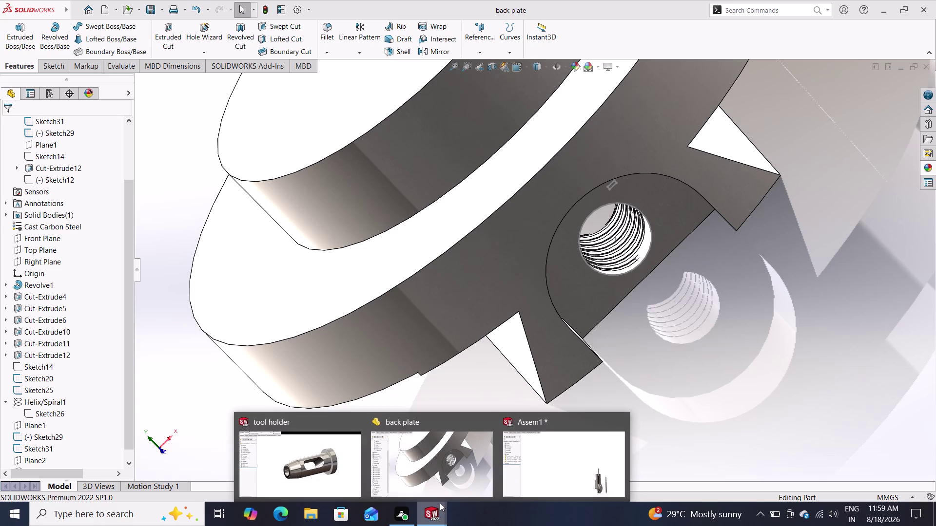
Switch to the Assem1 assembly window.
click(438, 466)
click(431, 519)
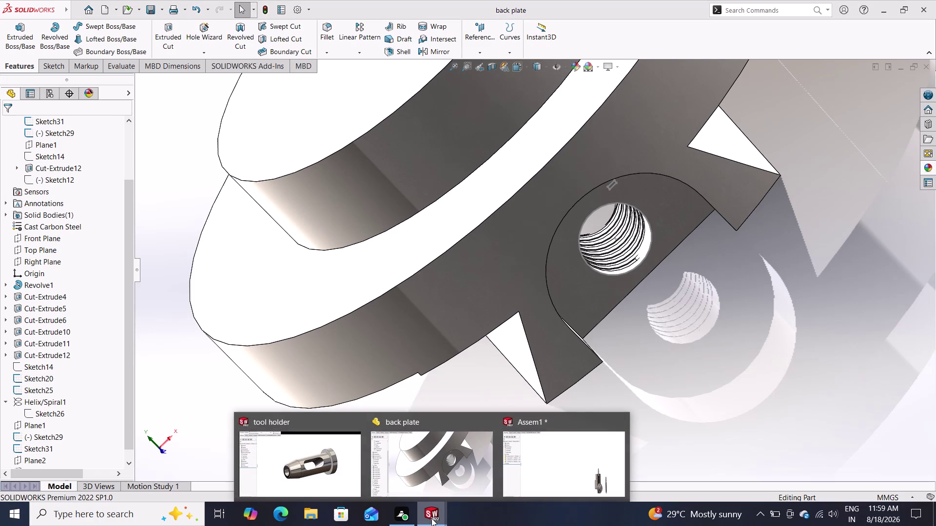
click(551, 454)
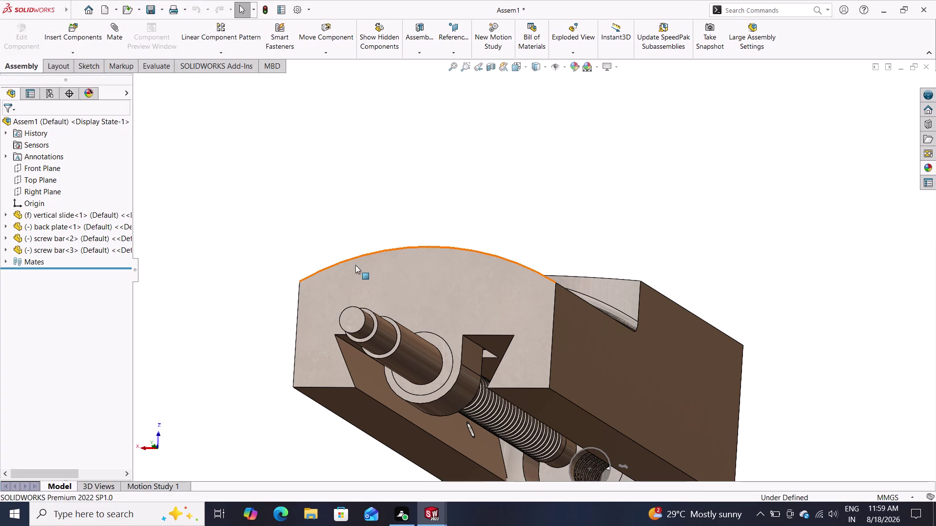
Delete the old back plate component from Assem1, confirming the removal.
scroll(down, 3)
scroll(up, 3)
scroll(up, 3)
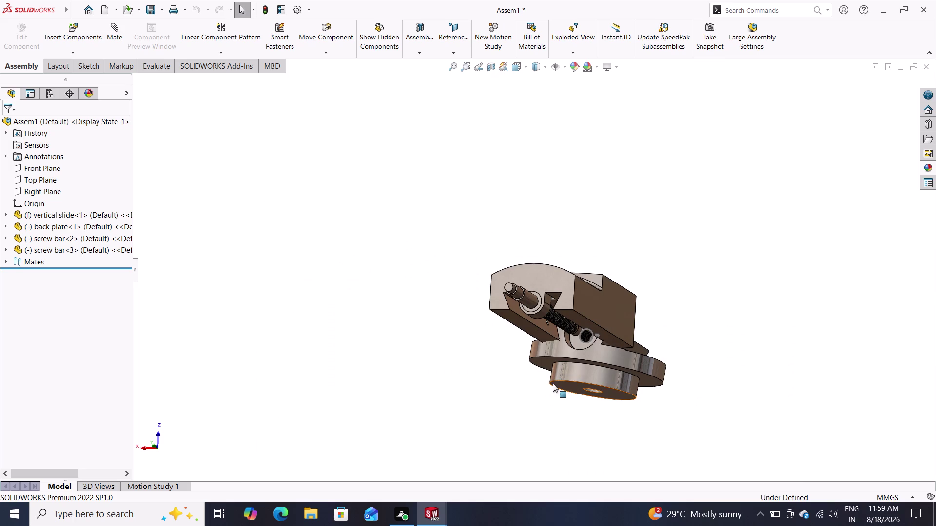
click(580, 364)
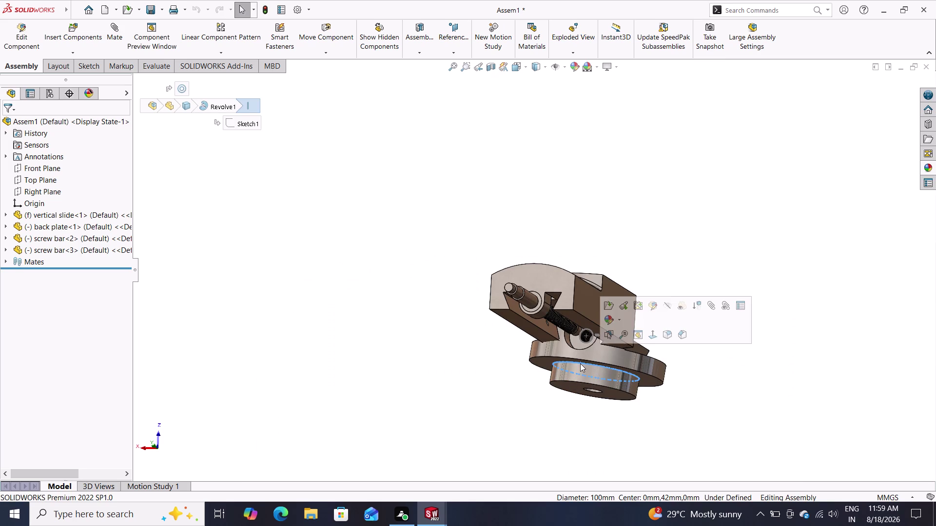
key(Delete)
click(538, 196)
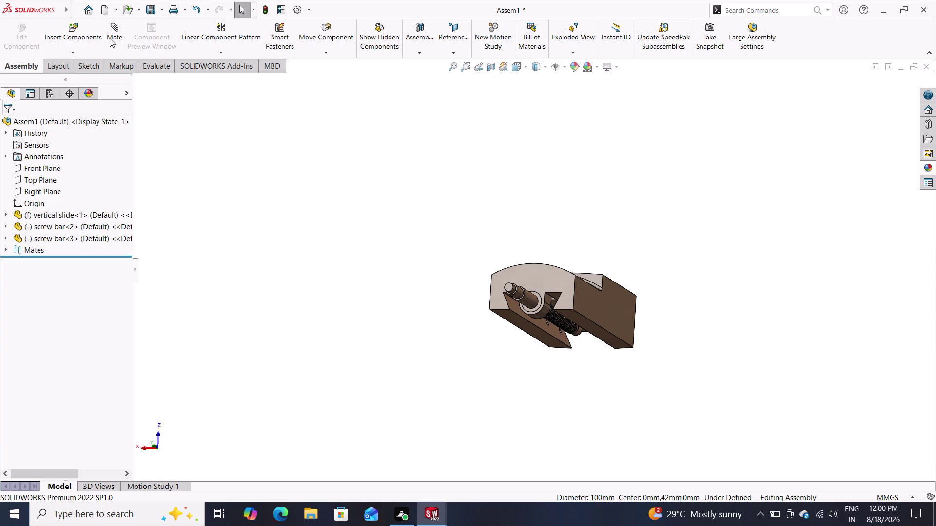
click(76, 27)
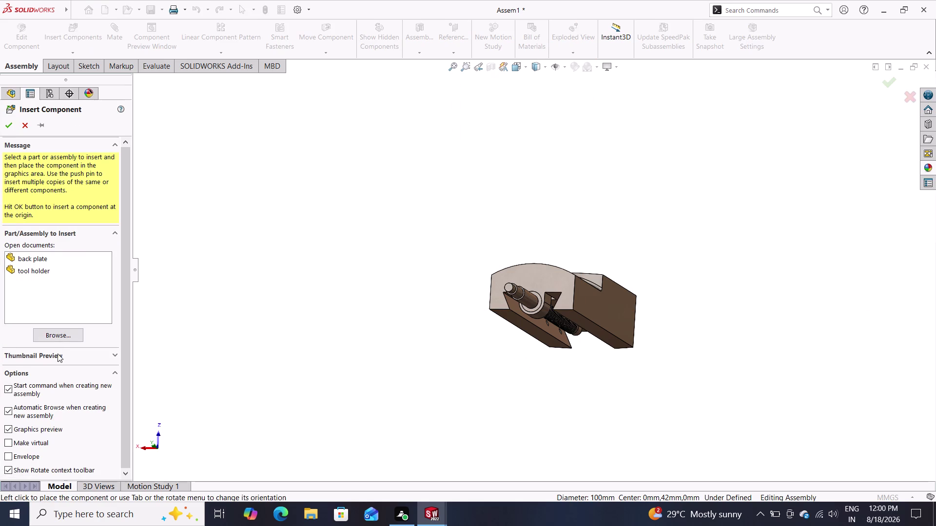
Browse to the back plate part file and place it as back plate<2>.
click(64, 335)
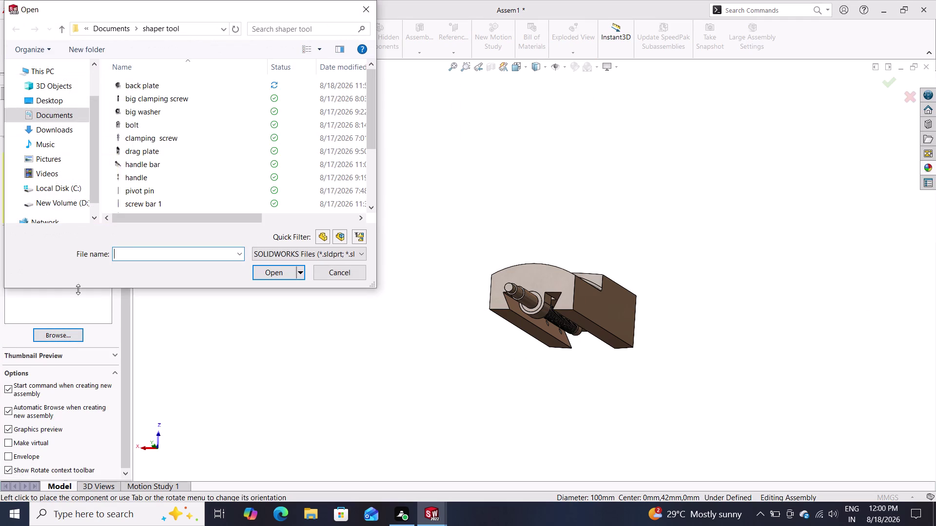
click(152, 88)
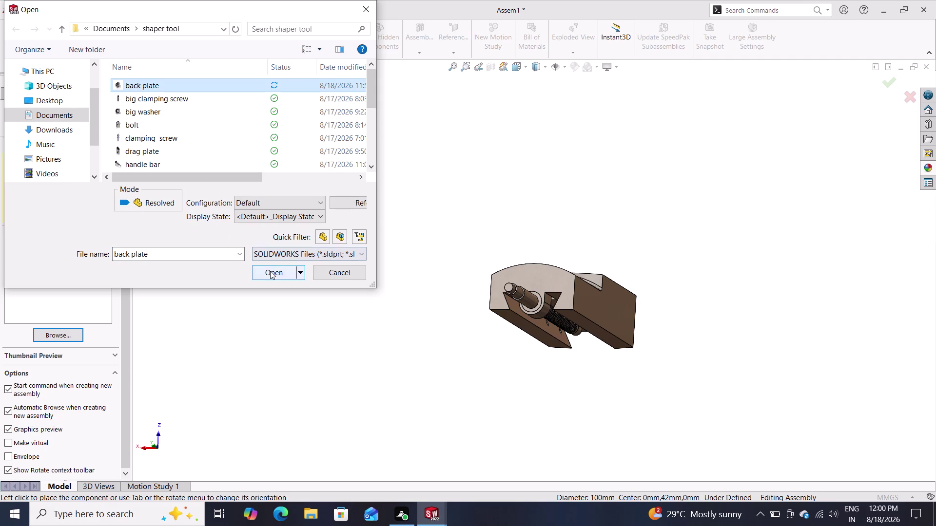
click(270, 271)
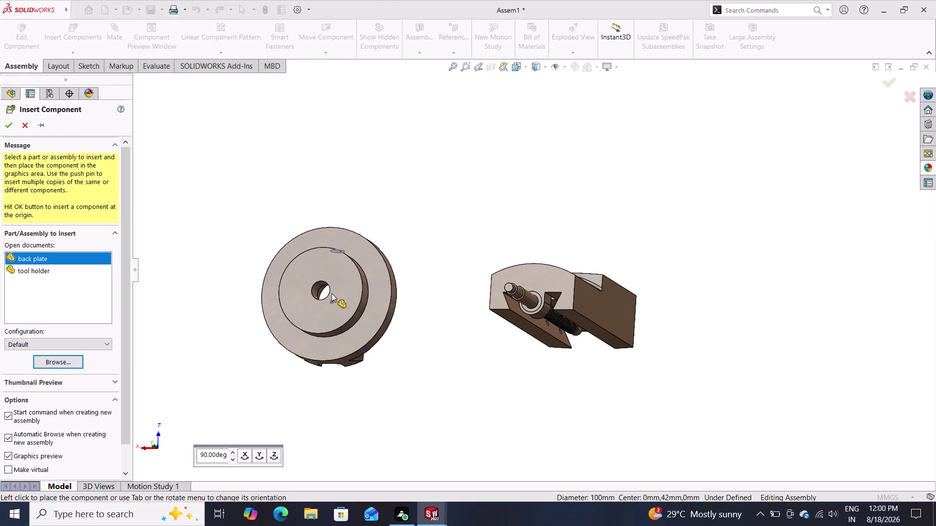
click(332, 292)
scroll(down, 3)
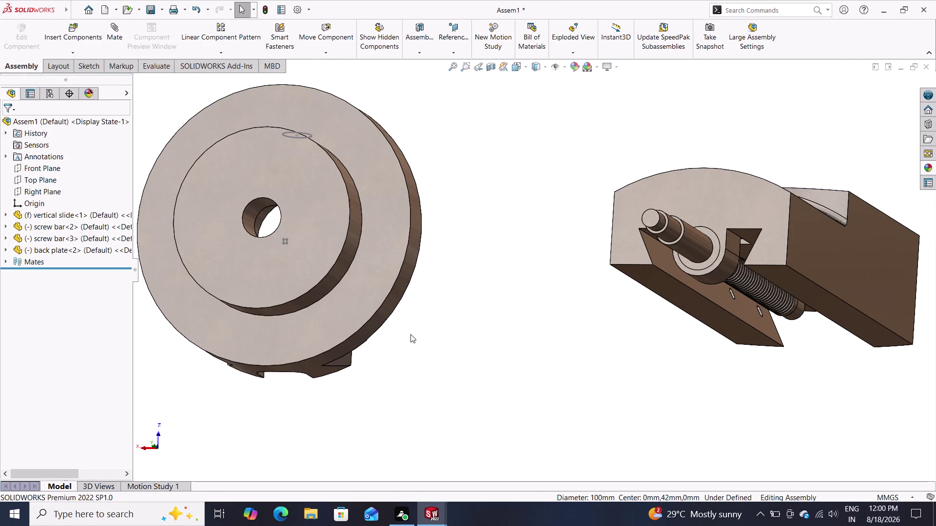
Orbit the assembly to inspect the new back plate's slotted underside.
middle_drag(379, 386, 379, 310)
scroll(down, 3)
scroll(down, 3)
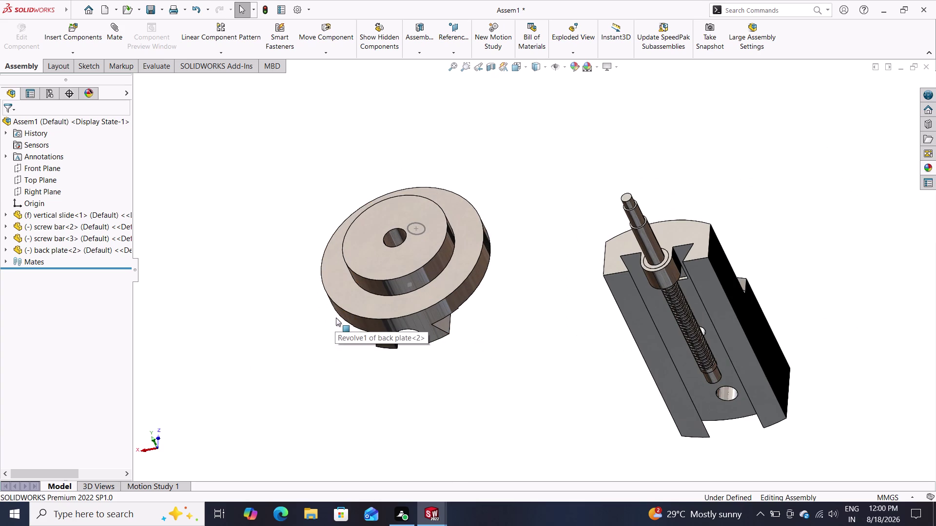
middle_drag(423, 380, 451, 327)
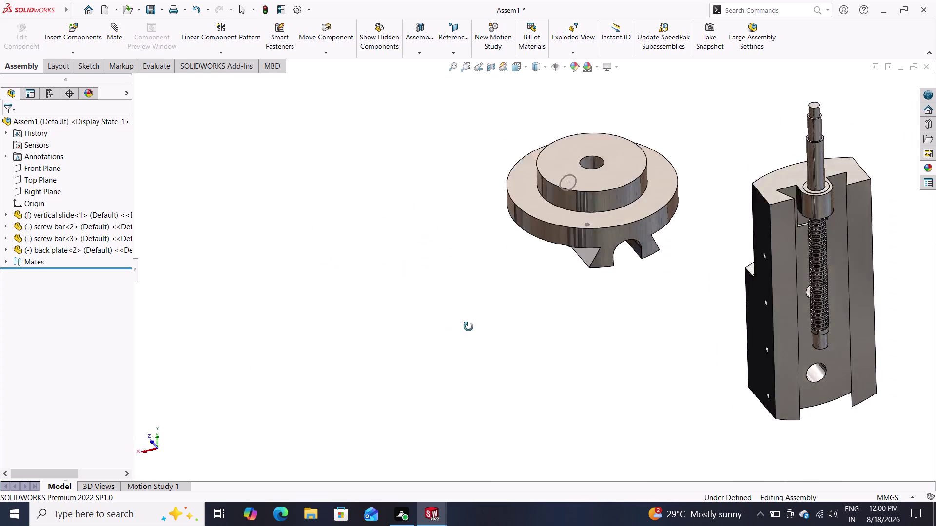
middle_drag(451, 327, 332, 354)
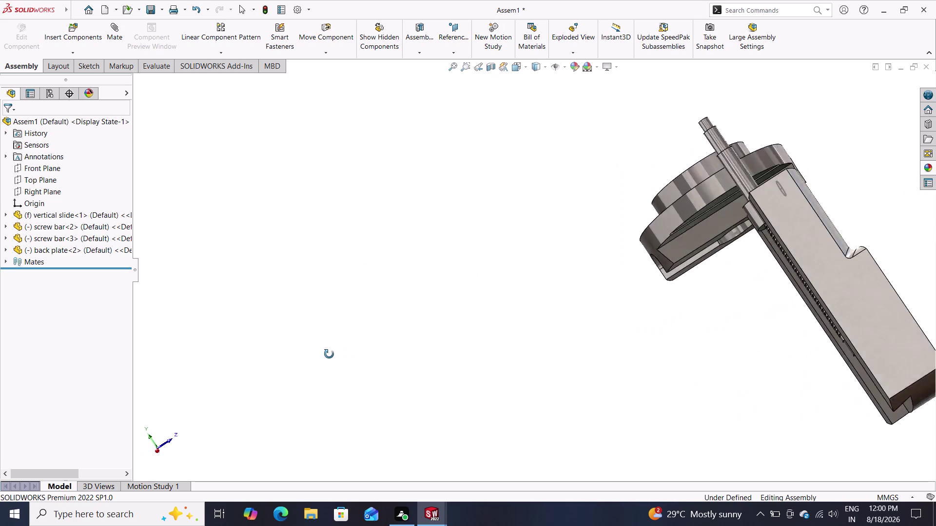
middle_drag(332, 354, 333, 360)
middle_drag(640, 254, 578, 285)
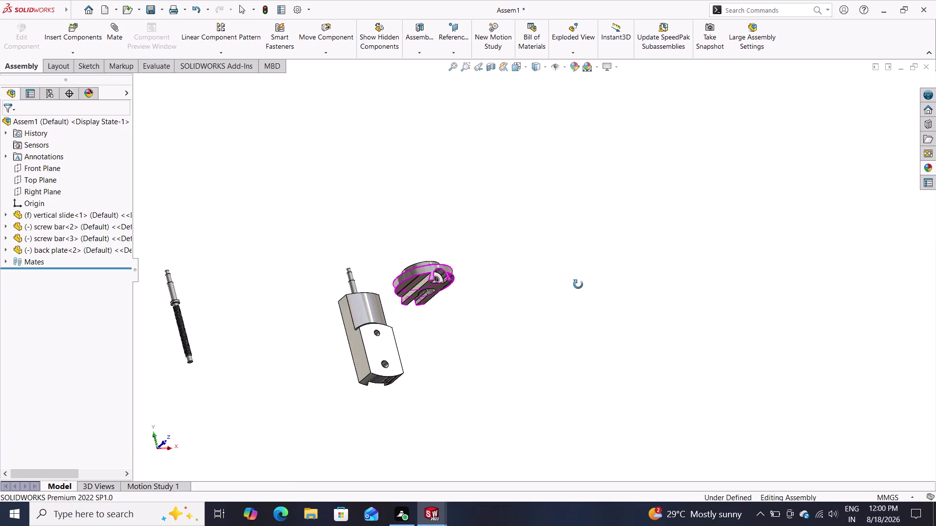
middle_drag(578, 285, 536, 296)
scroll(down, 3)
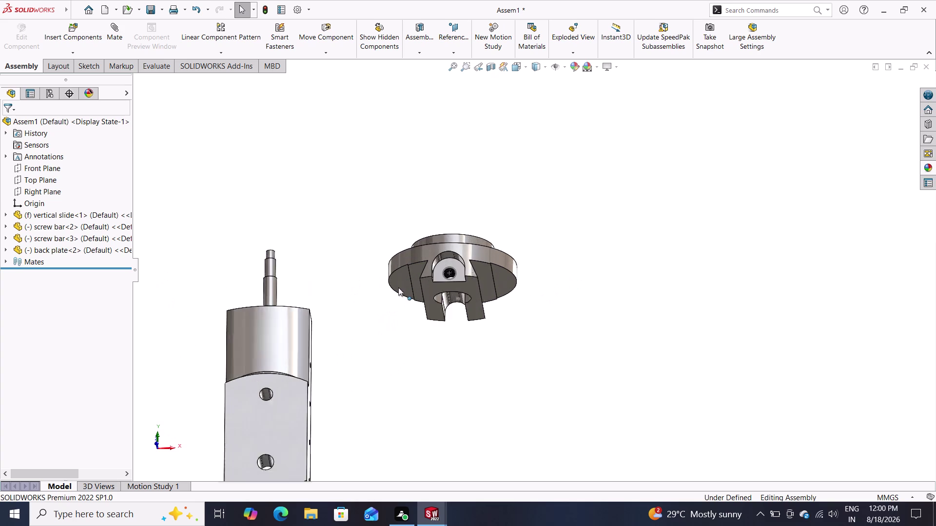
scroll(down, 3)
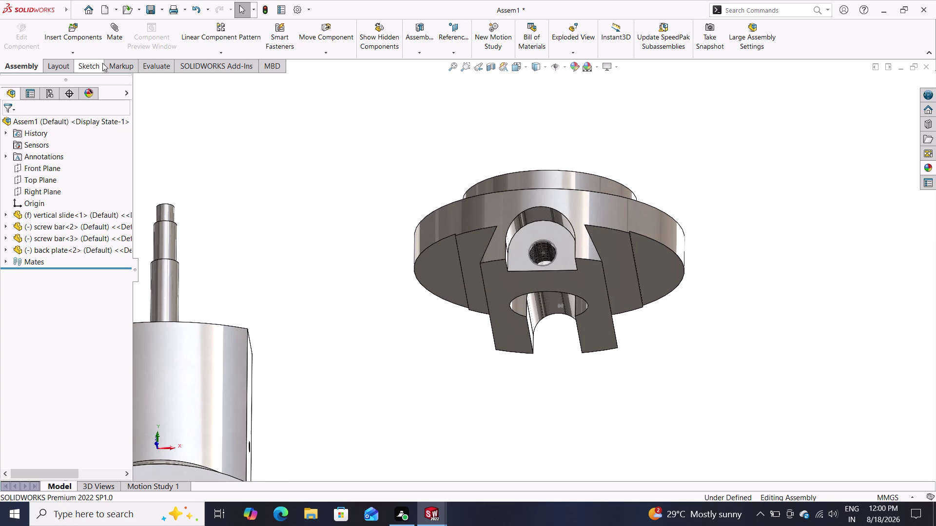
click(119, 25)
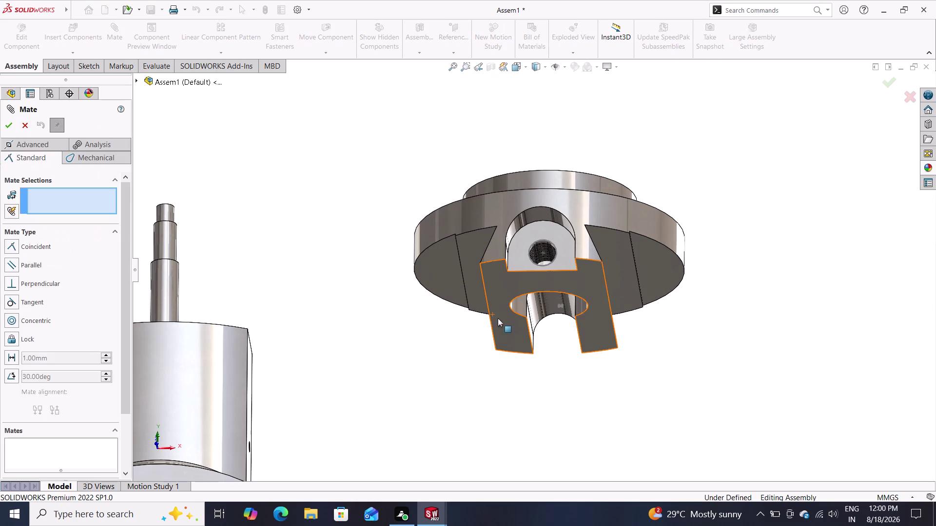
Mate the back plate's circular edge concentric with the screw bar's end edge.
click(530, 260)
middle_drag(383, 370, 435, 338)
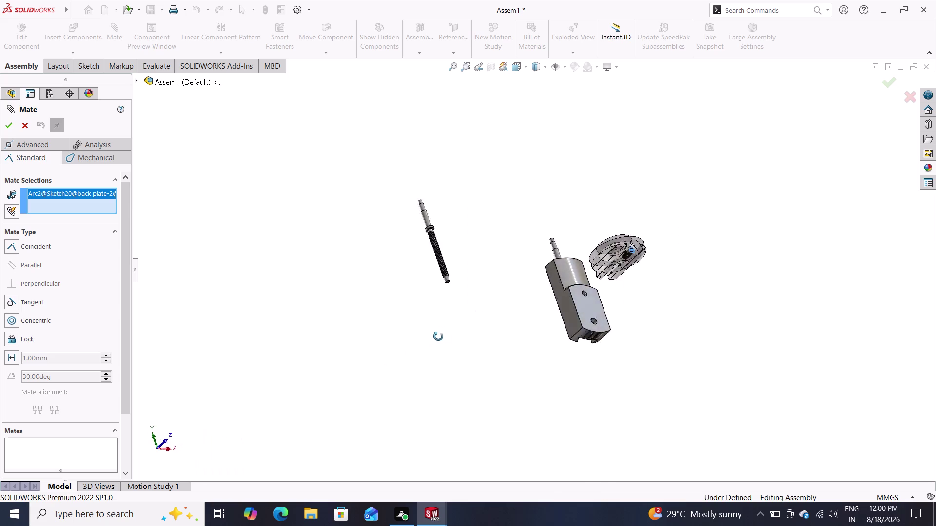
middle_drag(435, 338, 575, 301)
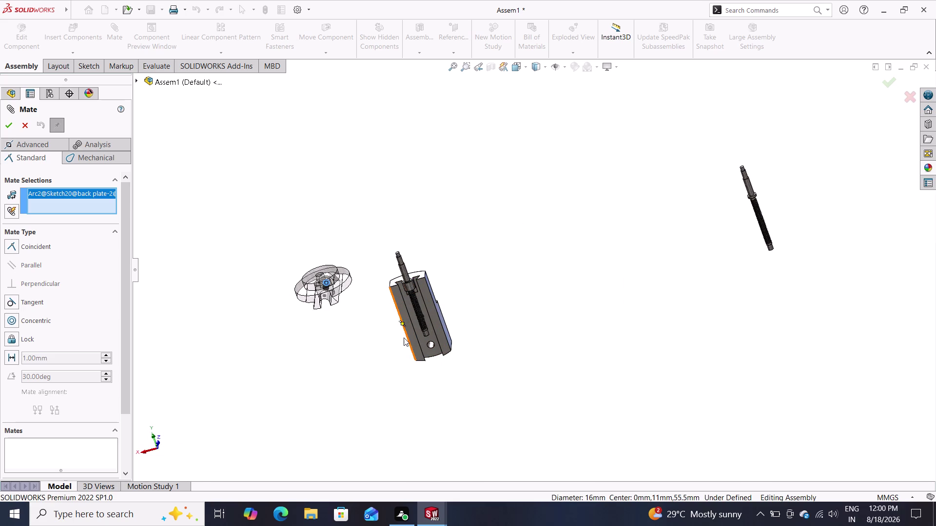
middle_drag(432, 368, 412, 263)
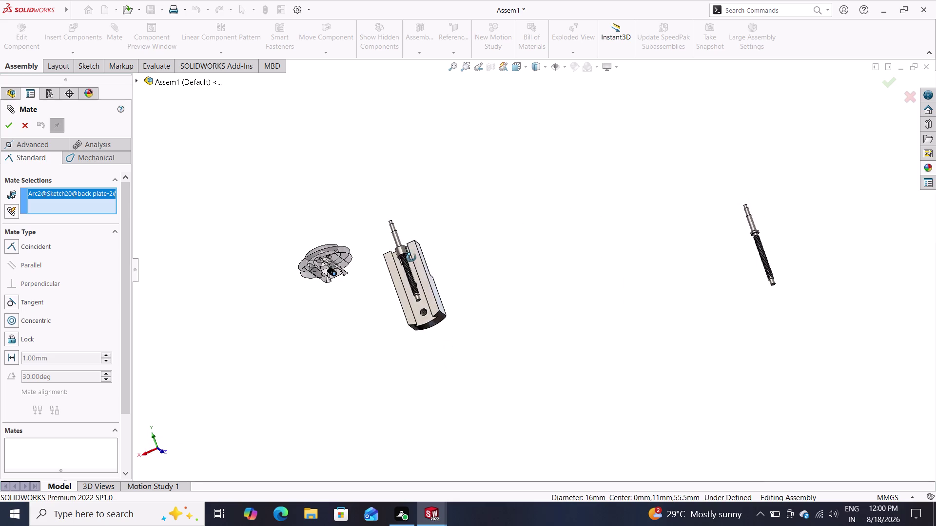
middle_drag(412, 263, 411, 256)
scroll(down, 3)
scroll(down, 3)
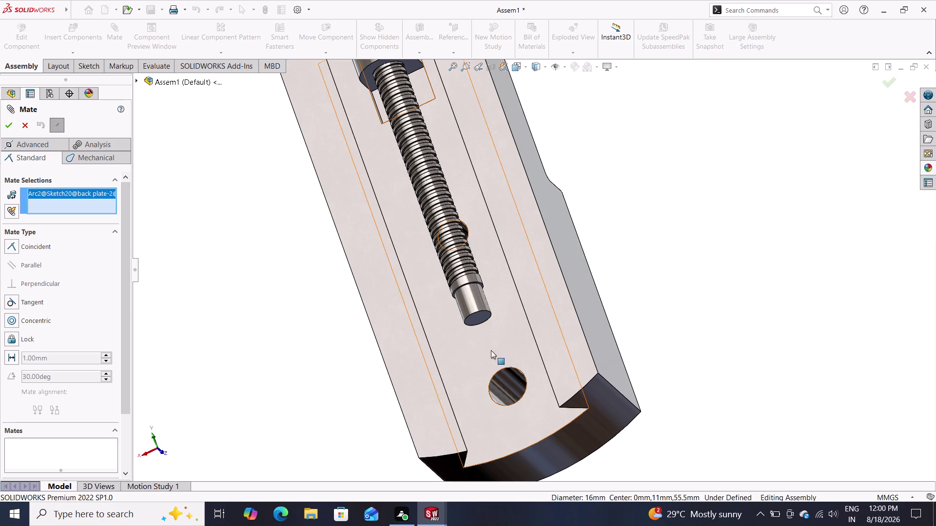
click(468, 316)
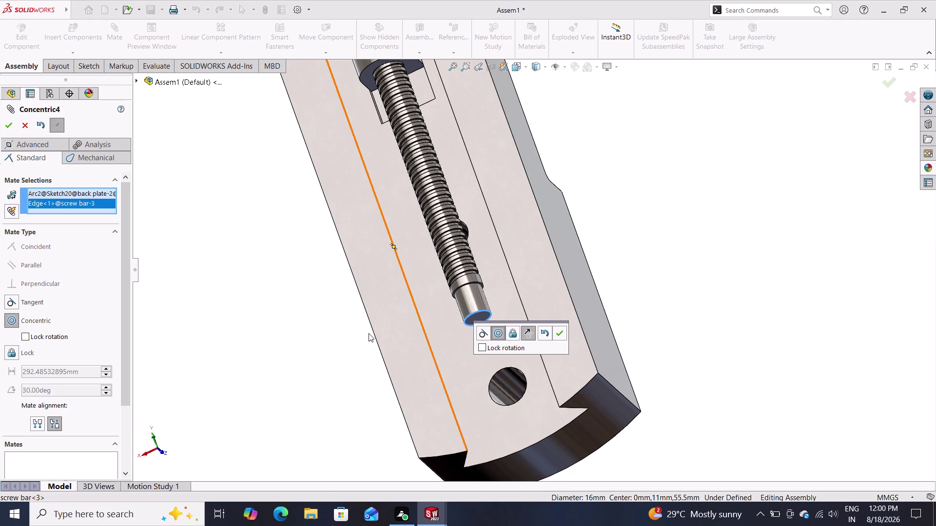
click(561, 331)
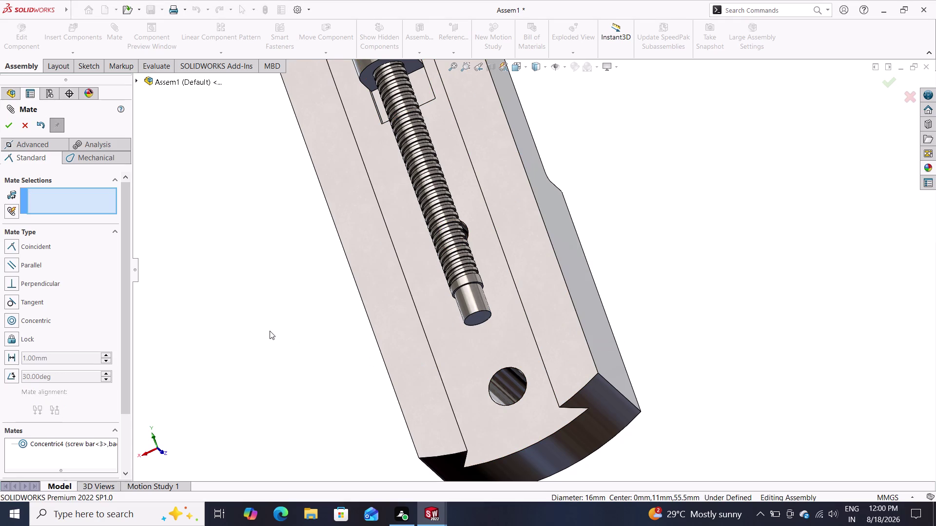
Remove an invalid sketch-point selection from the mate references.
scroll(down, 3)
scroll(up, 3)
scroll(up, 3)
scroll(up, 3)
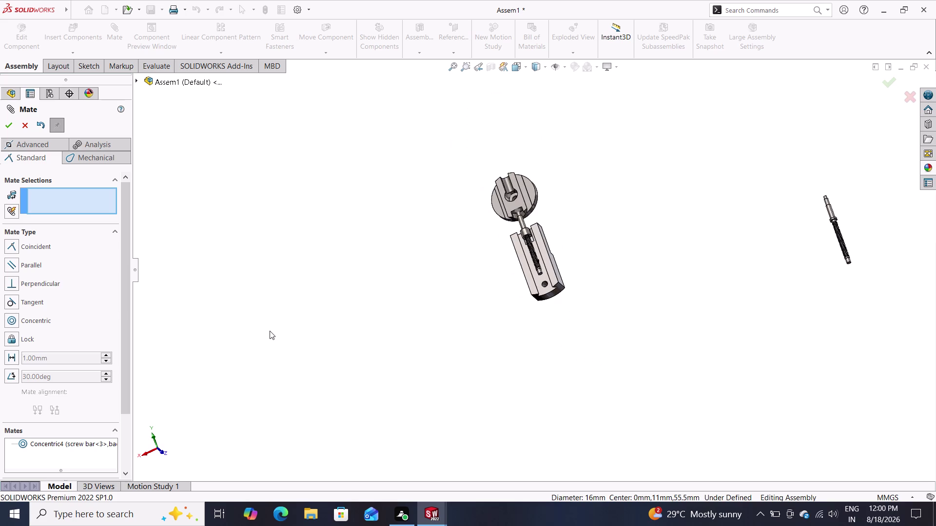
drag(508, 198, 535, 253)
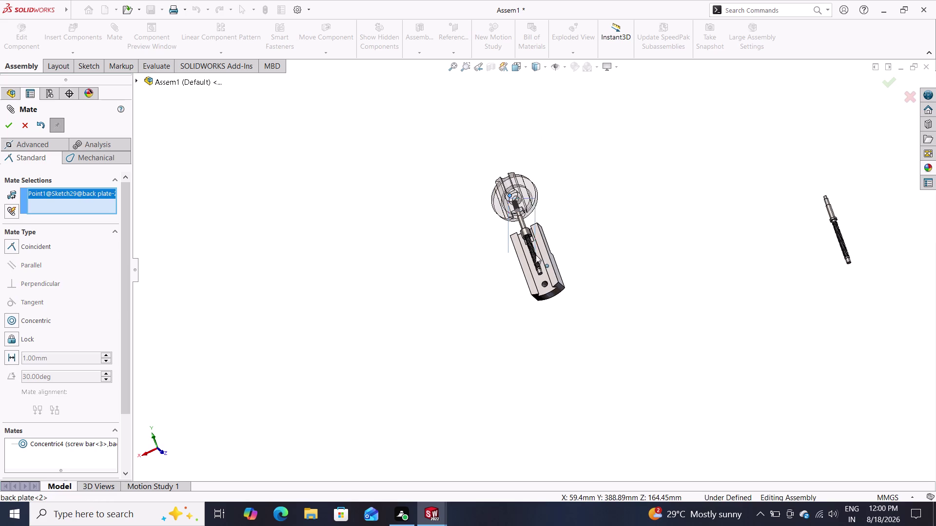
drag(535, 253, 344, 248)
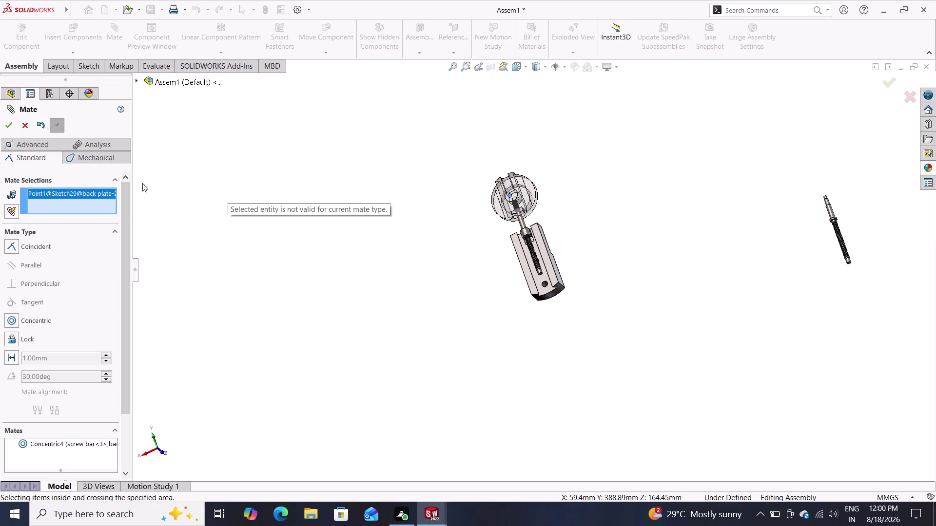
right_click(82, 190)
click(106, 212)
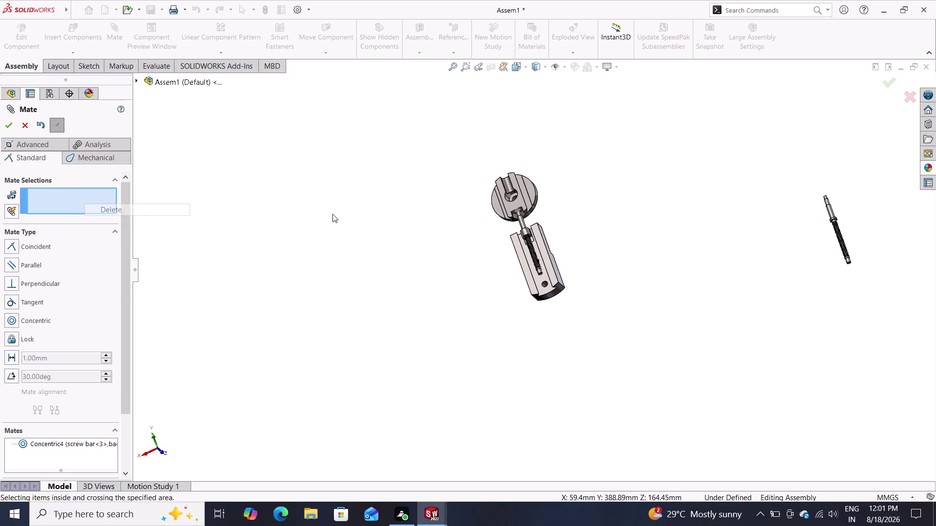
Drag the back plate around the screw bar into position below the vertical slide.
drag(518, 183, 537, 255)
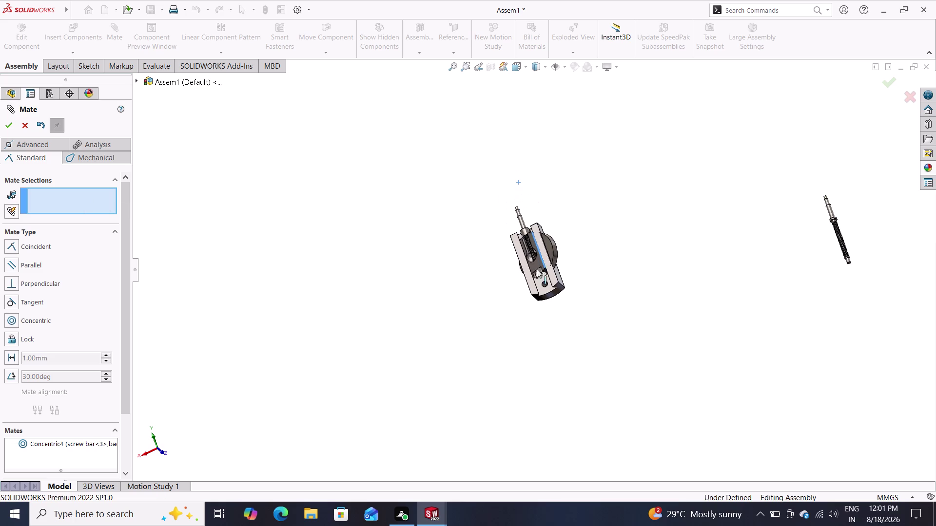
drag(537, 254, 469, 334)
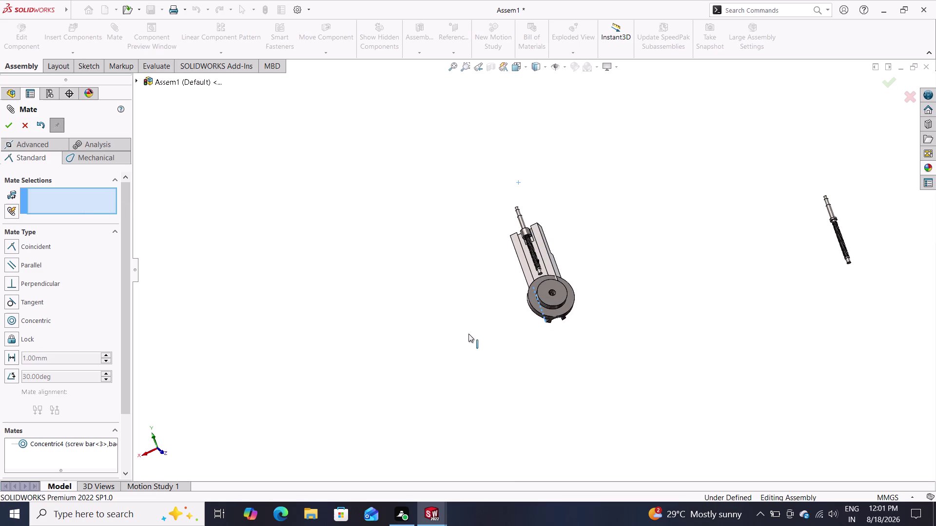
drag(468, 334, 470, 336)
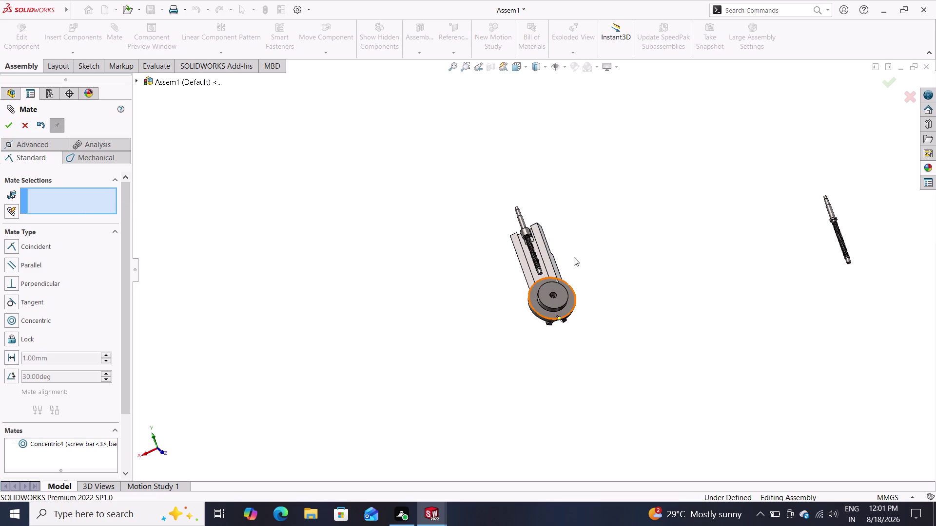
scroll(down, 3)
scroll(up, 3)
scroll(down, 3)
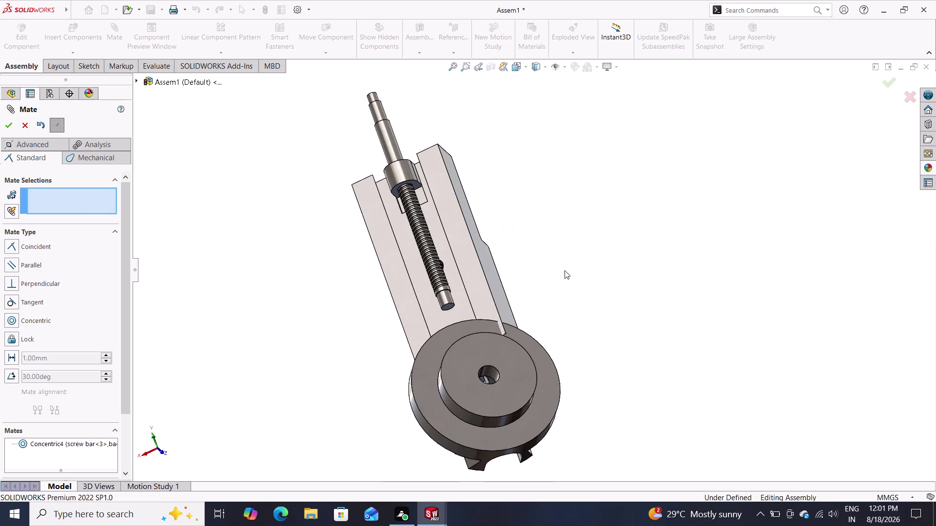
drag(433, 373, 415, 387)
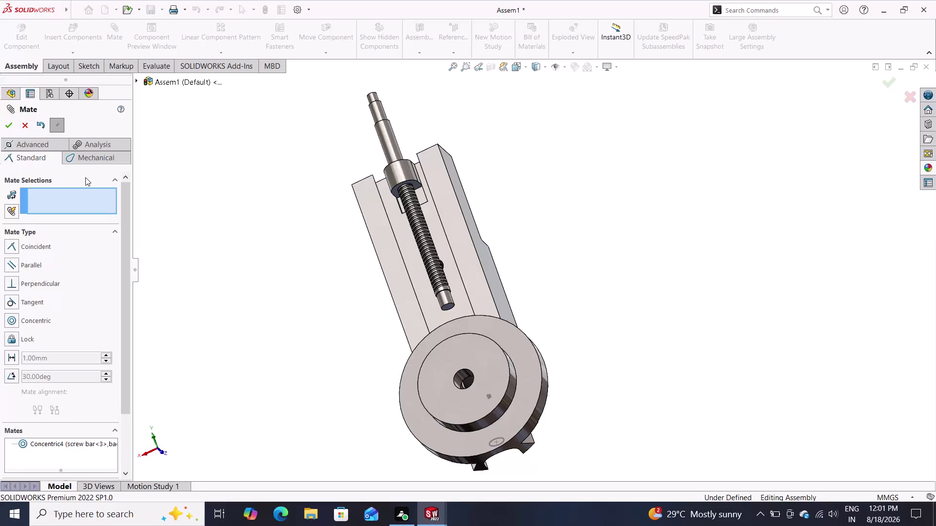
click(81, 164)
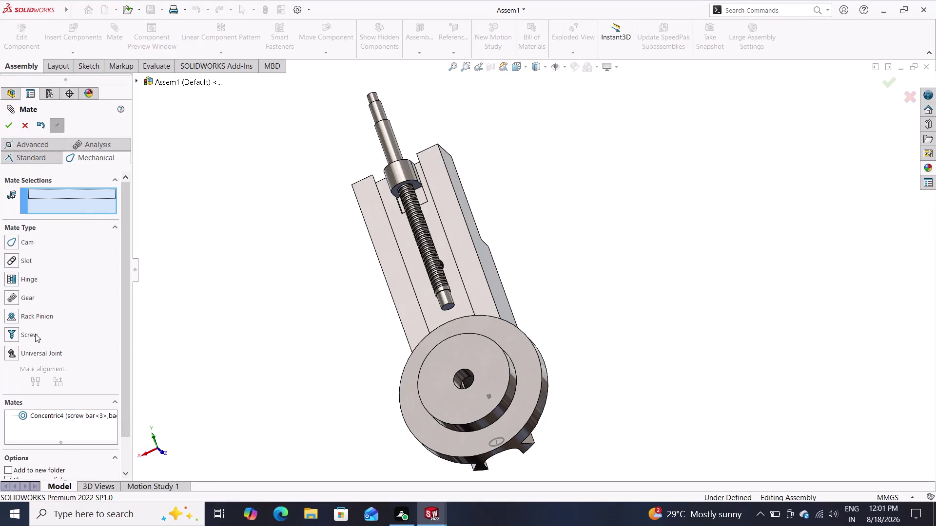
Choose the Screw mate type and pick the screw bar's threaded face.
click(35, 334)
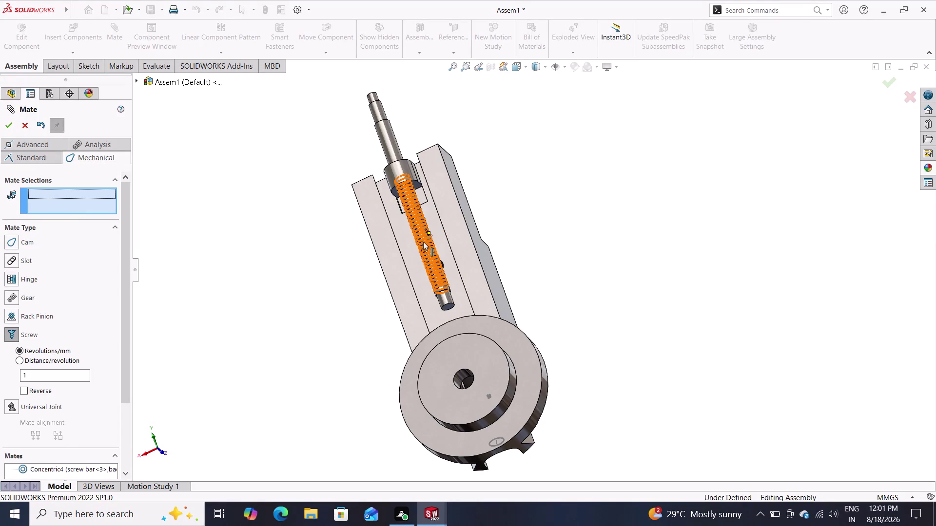
click(423, 243)
middle_drag(561, 241, 608, 350)
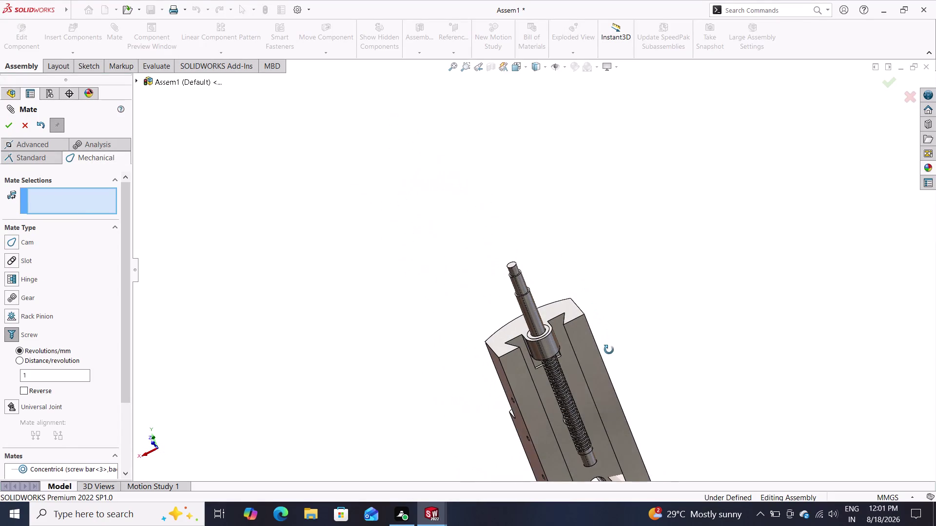
middle_drag(608, 350, 609, 350)
scroll(down, 3)
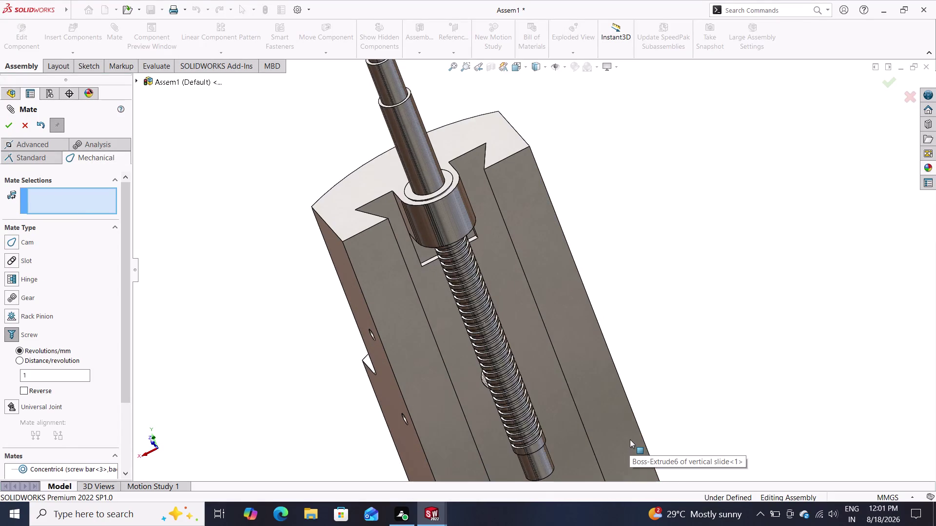
scroll(up, 3)
scroll(up, 3)
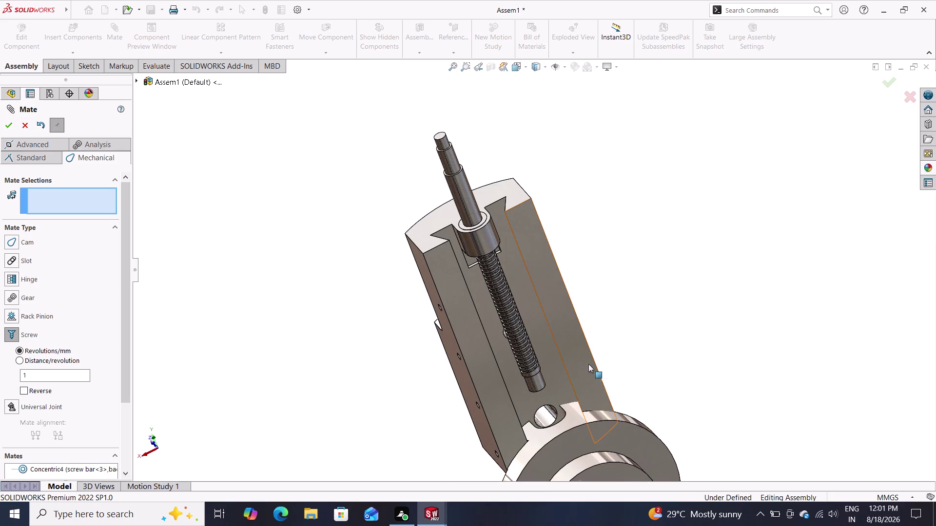
scroll(down, 3)
scroll(up, 3)
middle_drag(587, 310, 592, 320)
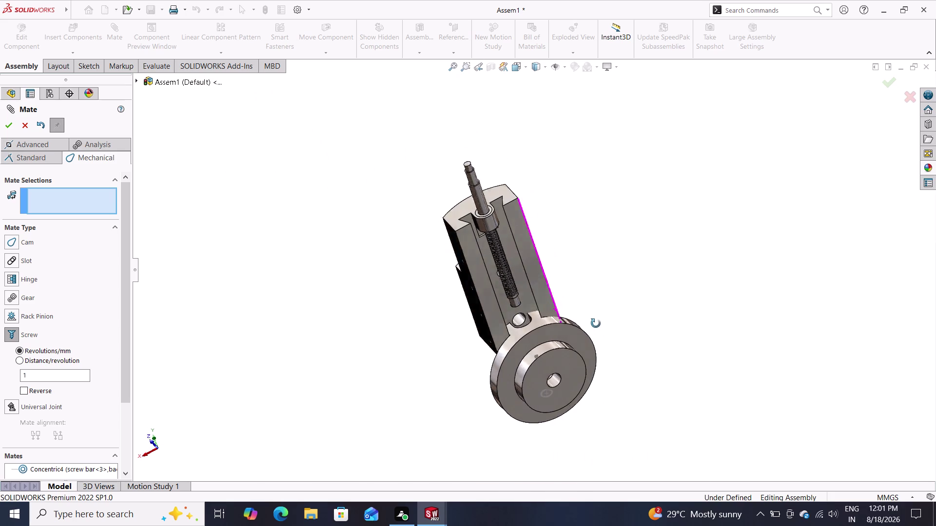
middle_drag(592, 320, 613, 397)
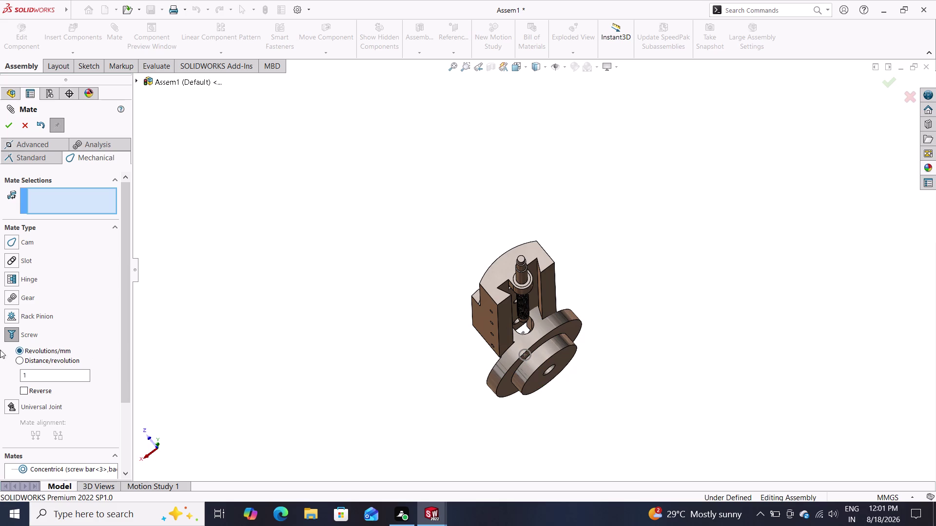
click(520, 311)
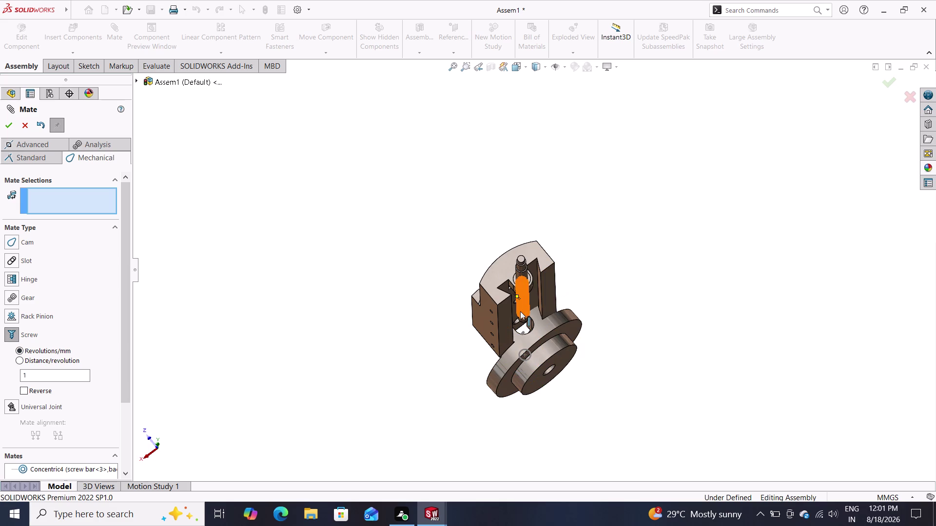
Pick Arc2 on the back plate as the first mate reference, showing advanced mate types.
middle_drag(591, 371, 725, 295)
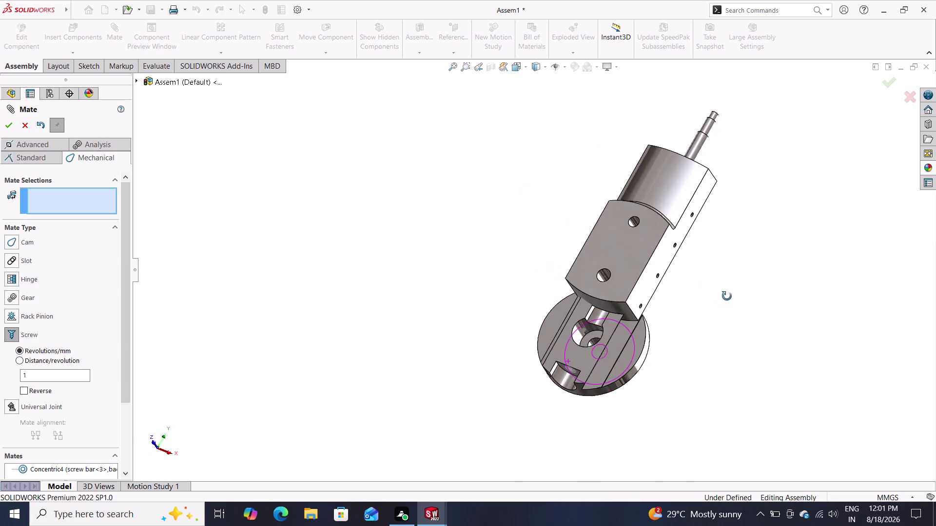
middle_drag(725, 295, 770, 263)
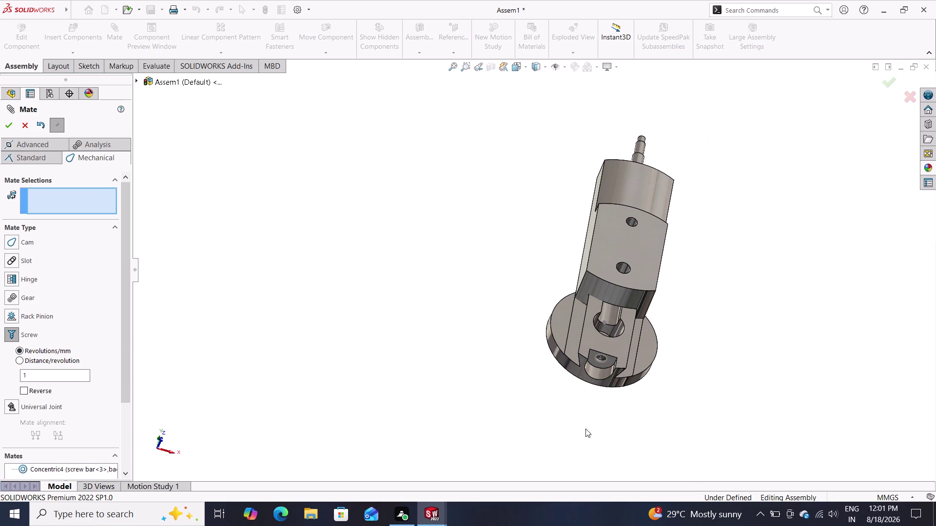
click(604, 361)
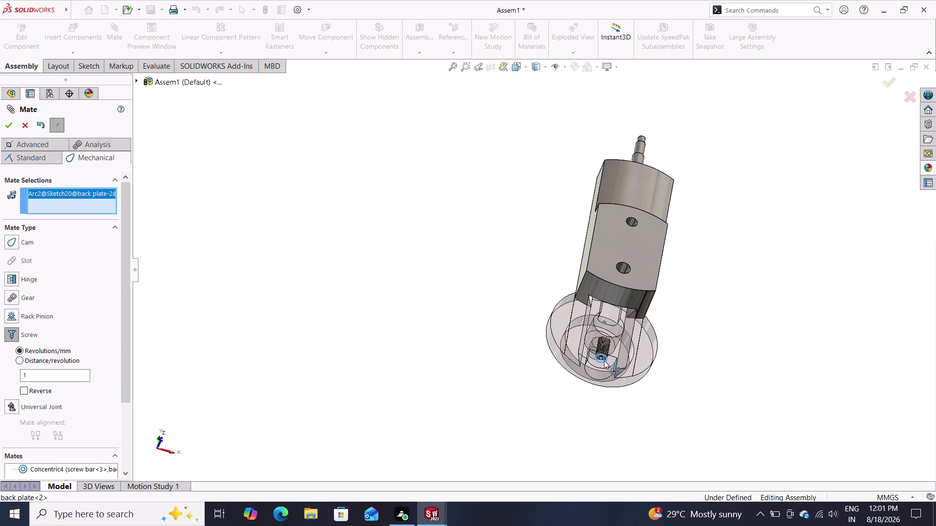
click(607, 346)
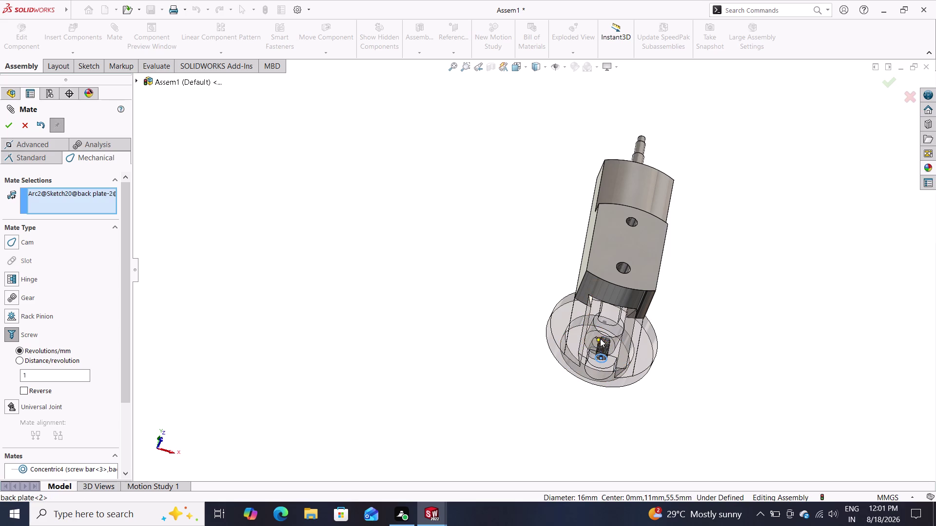
click(603, 348)
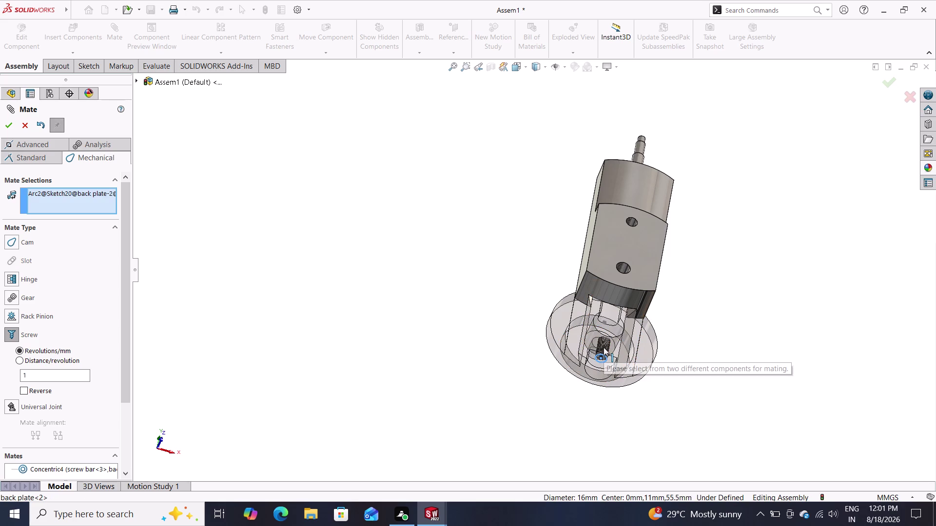
middle_drag(680, 284, 571, 286)
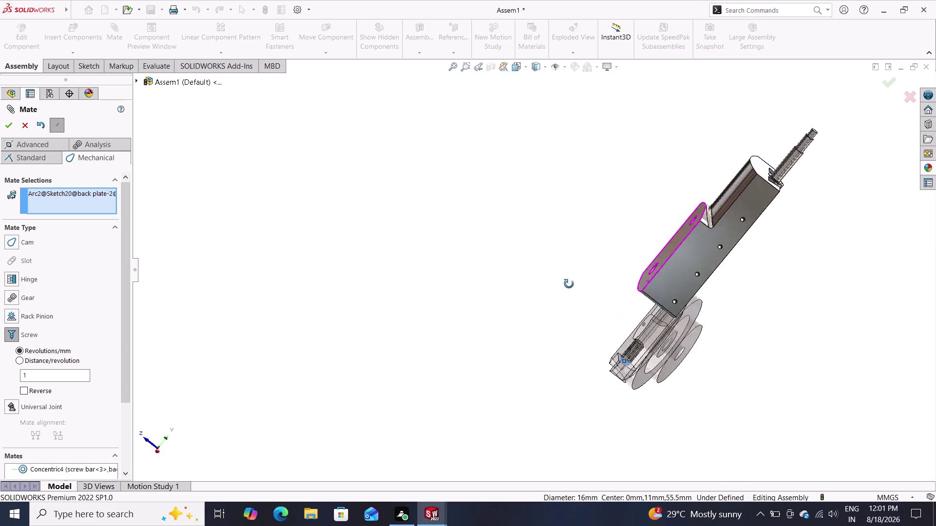
middle_drag(572, 286, 488, 214)
click(695, 235)
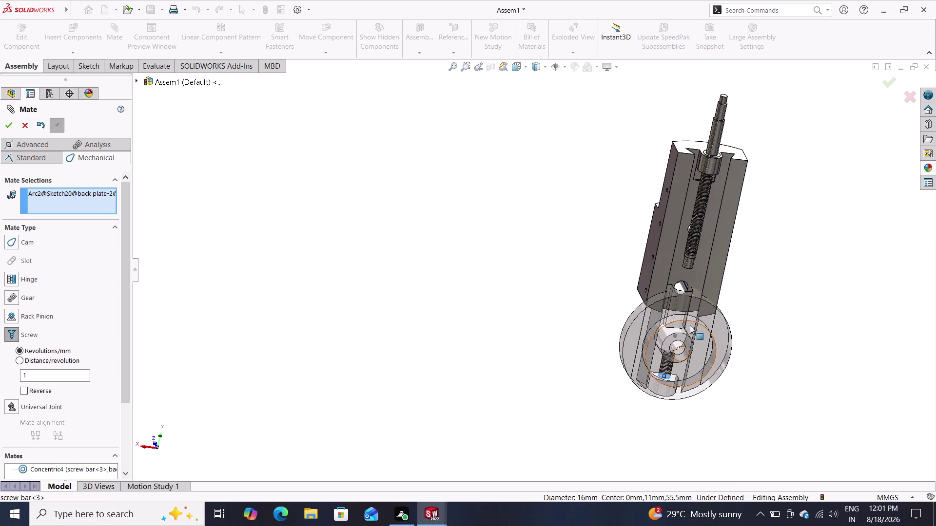
double_click(667, 367)
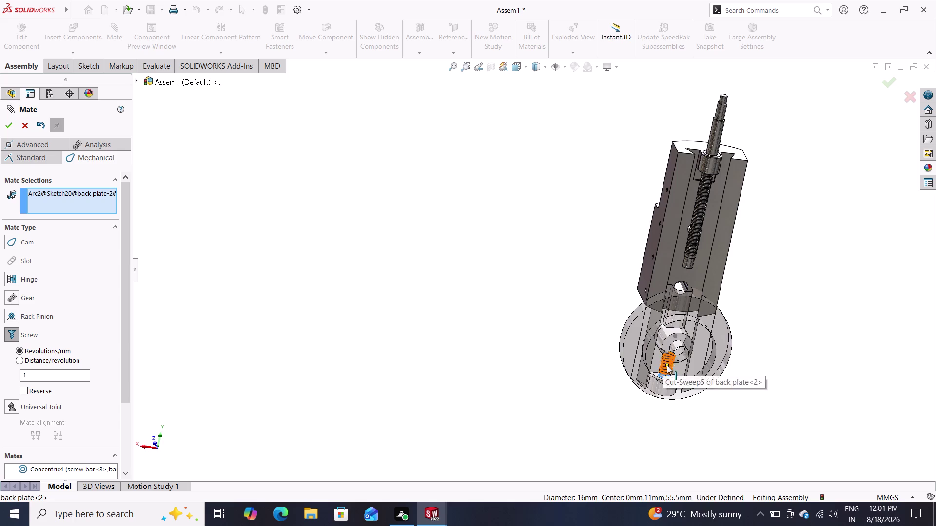
click(663, 358)
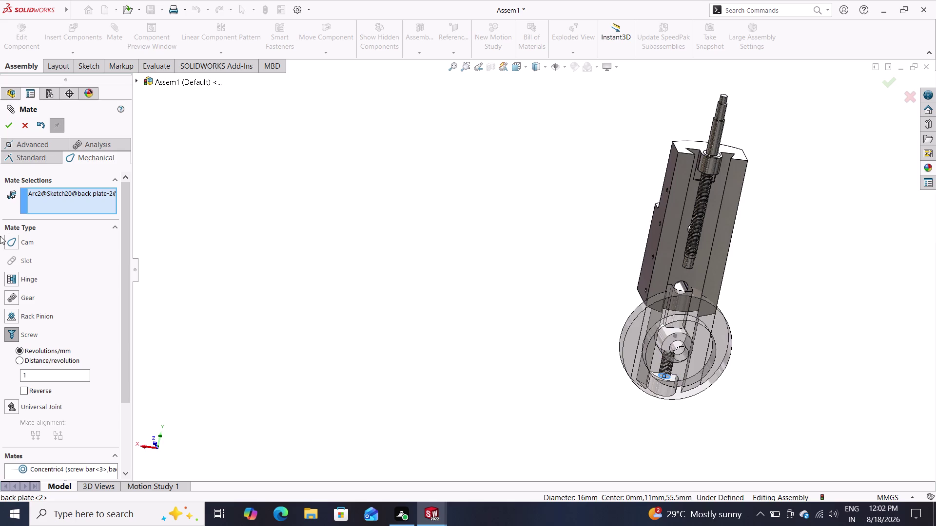
click(34, 145)
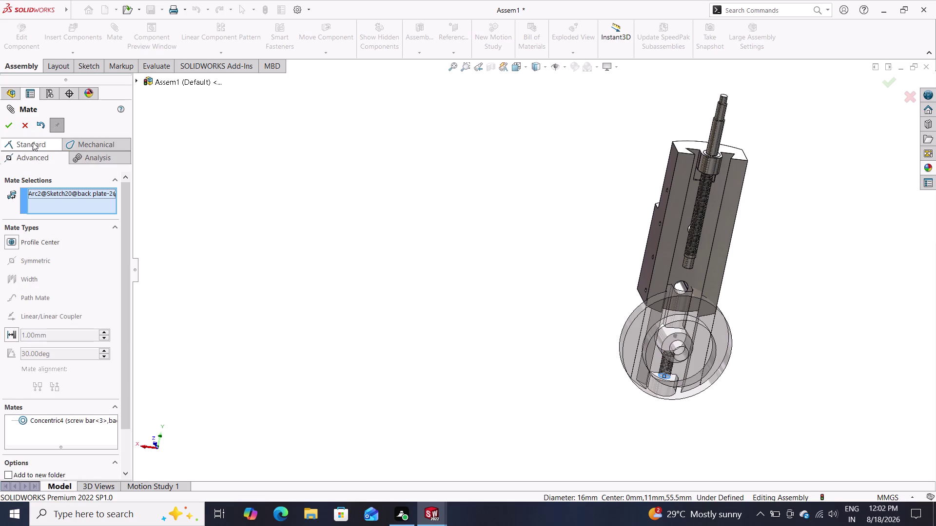
Show the Mechanical mate types and delete the back plate arc from the mate selections.
click(86, 132)
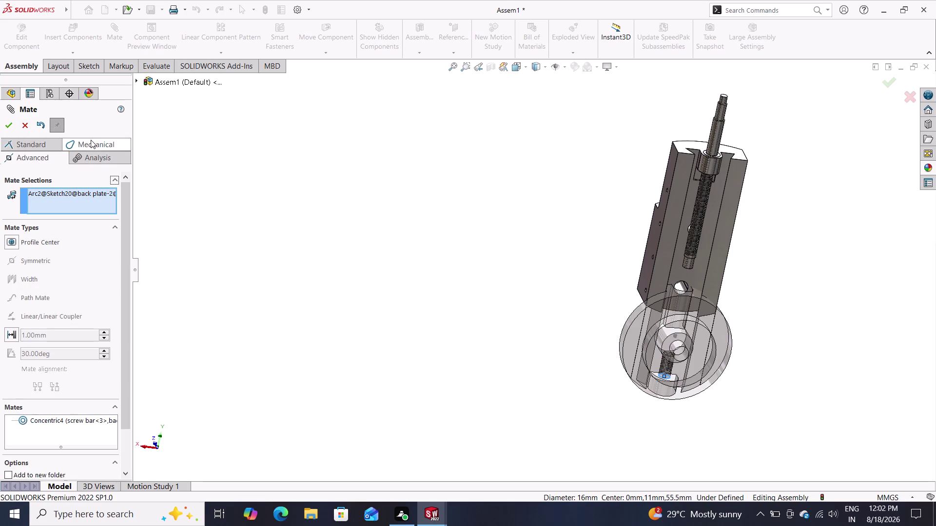
click(90, 141)
right_click(82, 194)
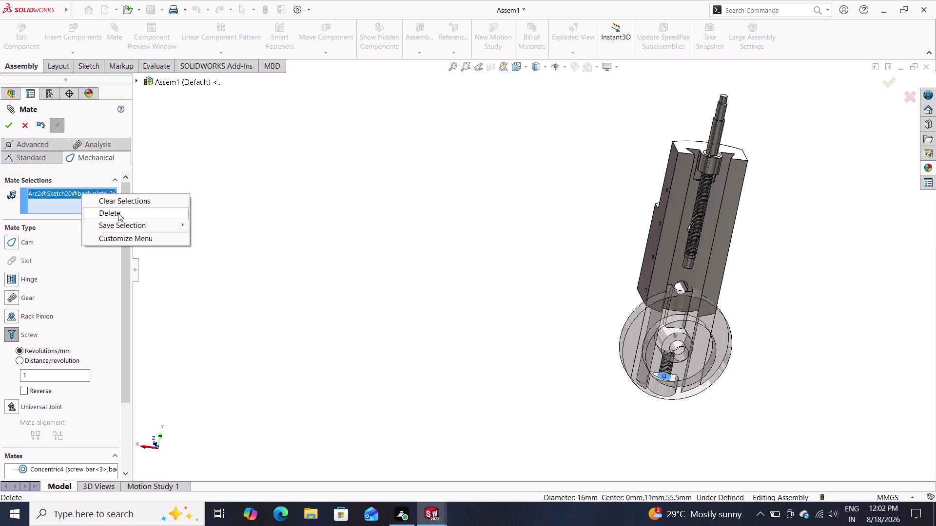
click(119, 212)
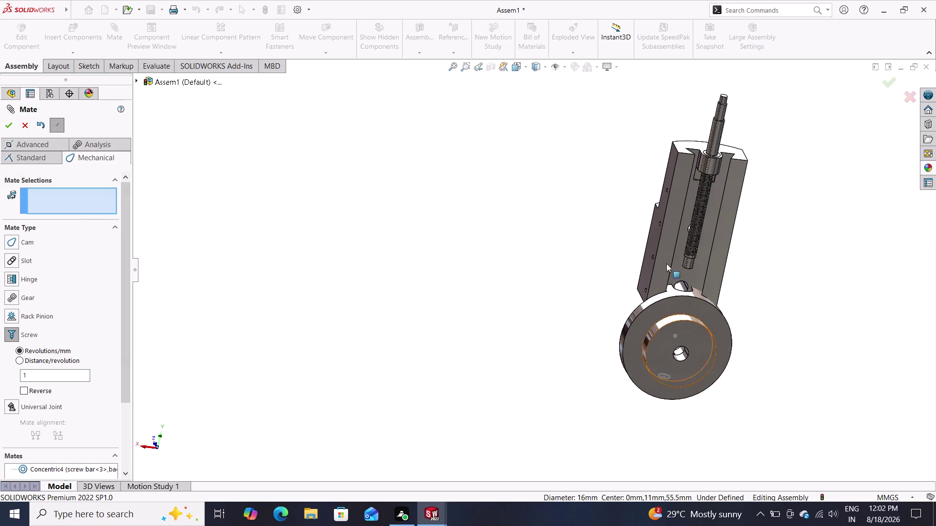
Click around the right side of the screen, zoom the view, and restore the previous assembly view.
click(693, 222)
click(691, 244)
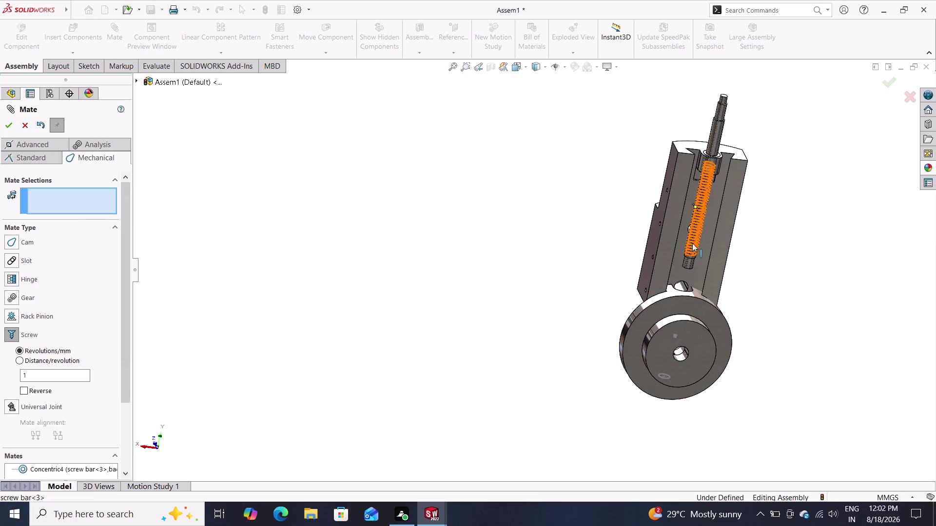
click(696, 229)
click(696, 227)
click(697, 232)
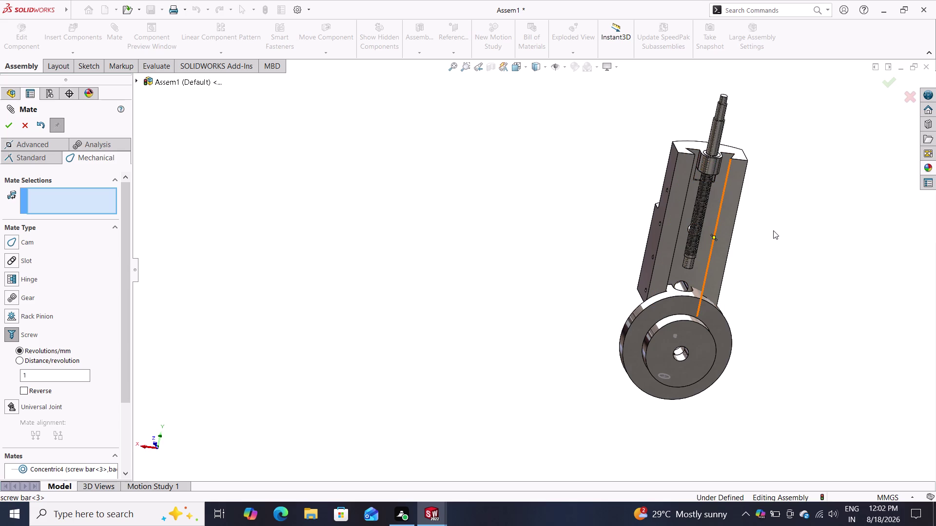
scroll(up, 3)
scroll(down, 3)
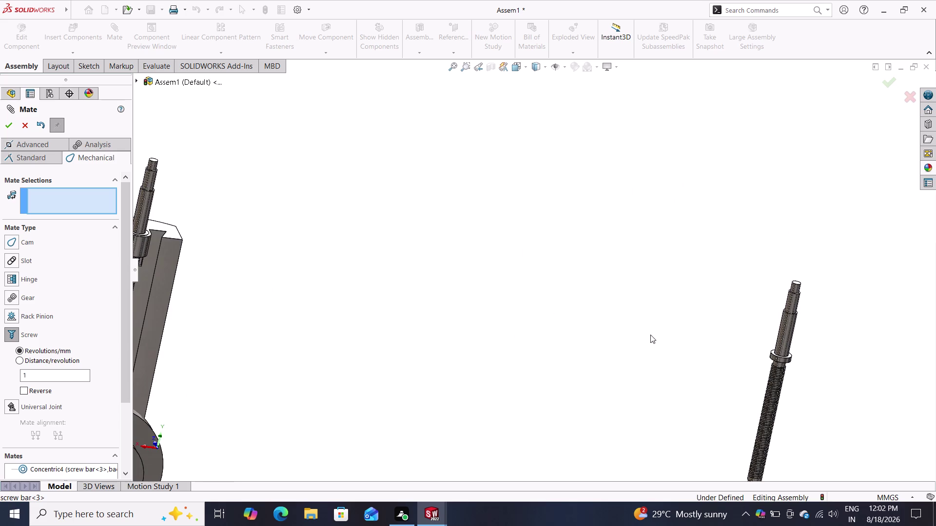
scroll(down, 3)
scroll(down, 3)
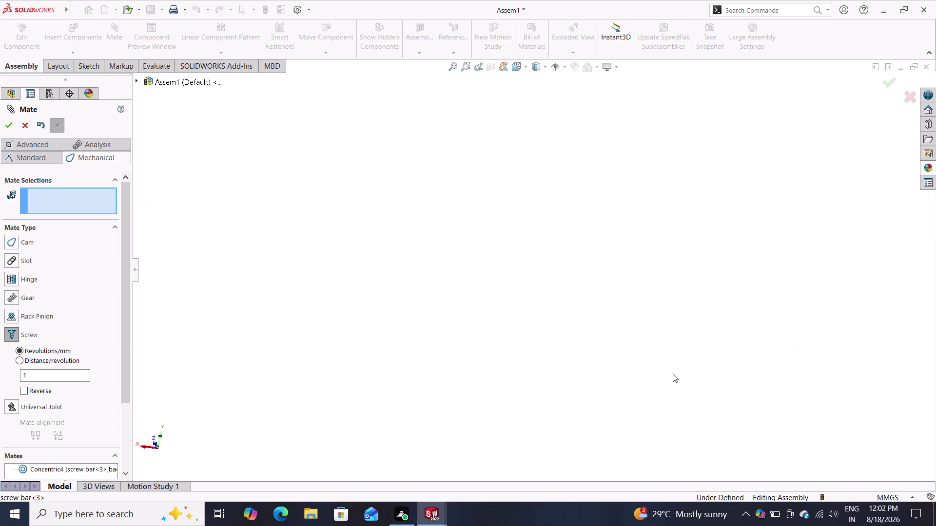
scroll(down, 3)
scroll(up, 3)
scroll(down, 3)
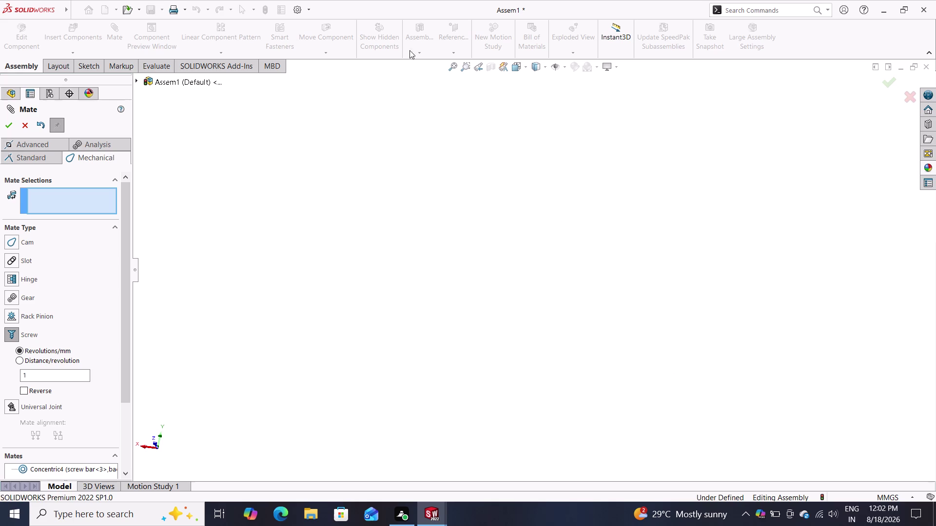
click(473, 65)
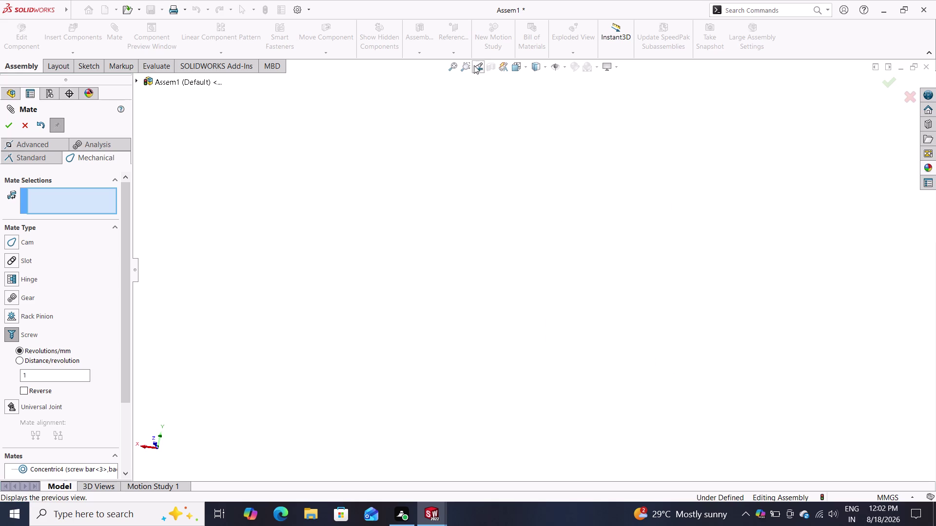
middle_drag(657, 311, 764, 286)
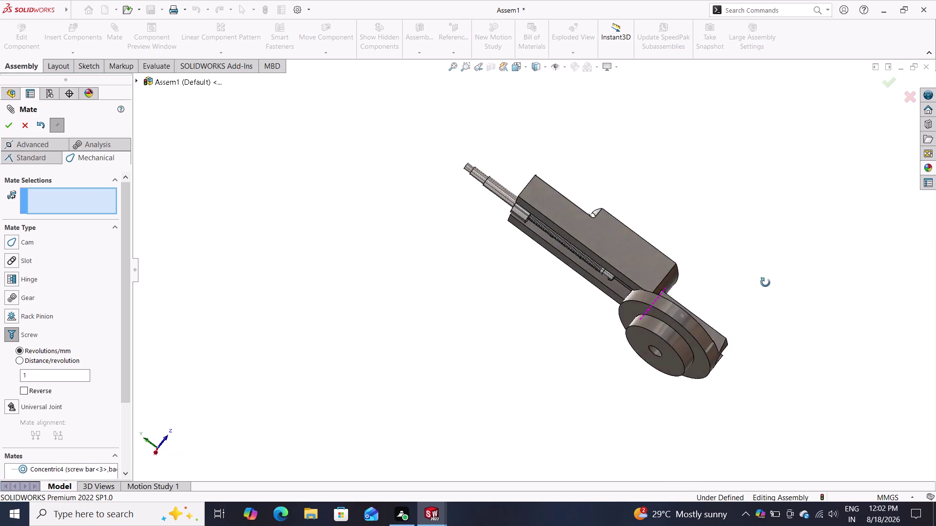
middle_drag(763, 287, 789, 177)
click(587, 241)
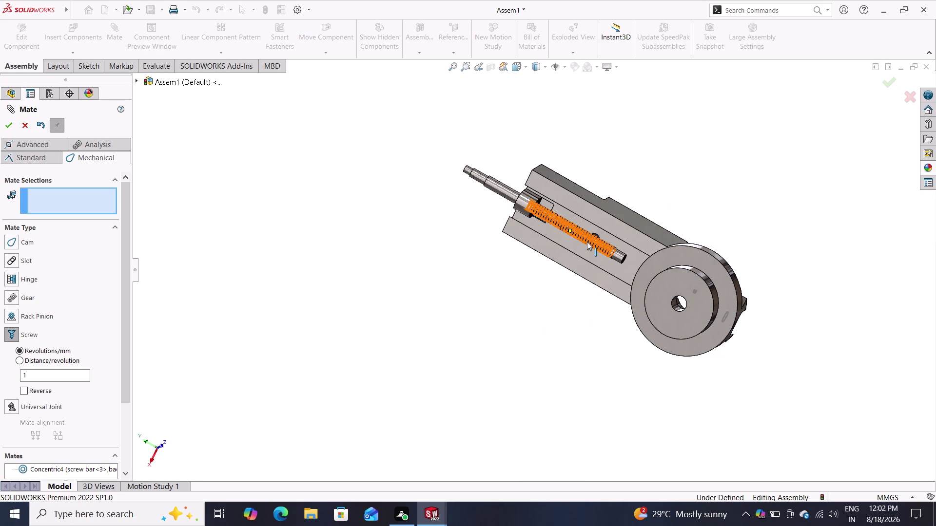
click(598, 240)
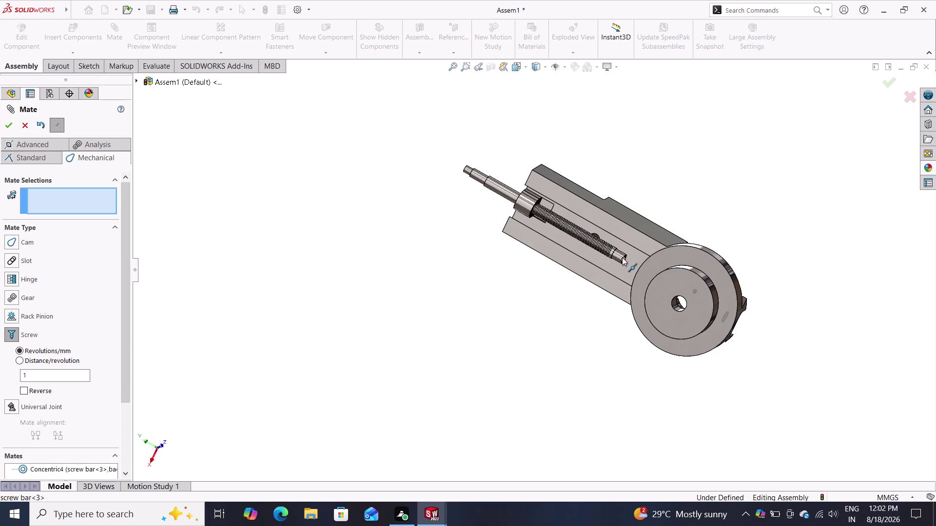
click(619, 257)
click(609, 254)
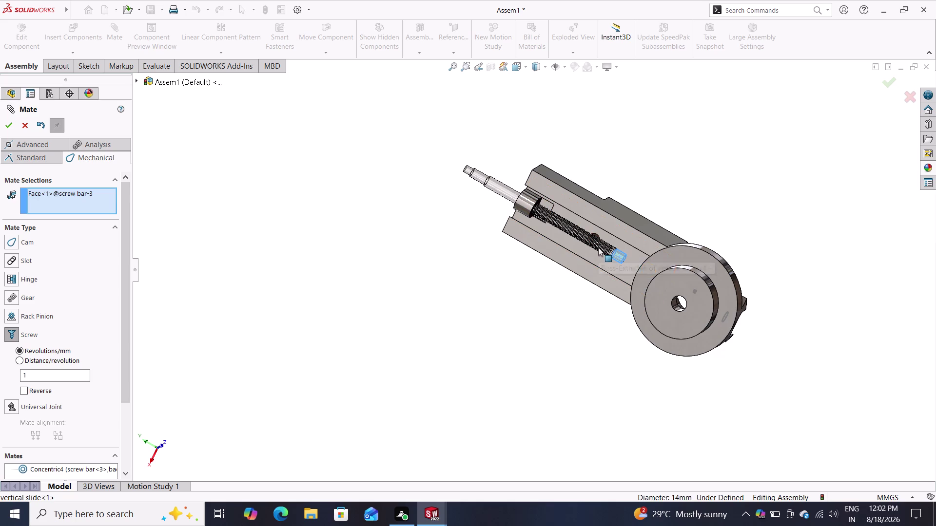
double_click(592, 246)
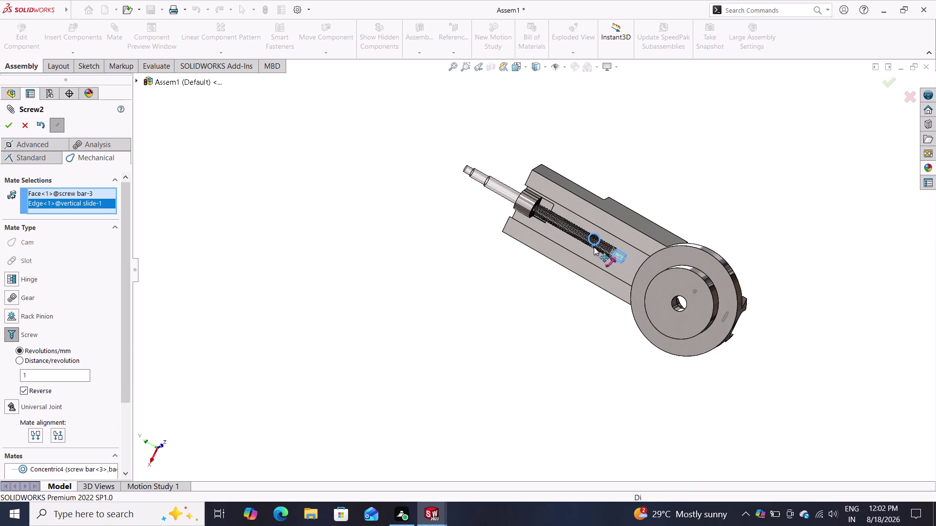
click(607, 244)
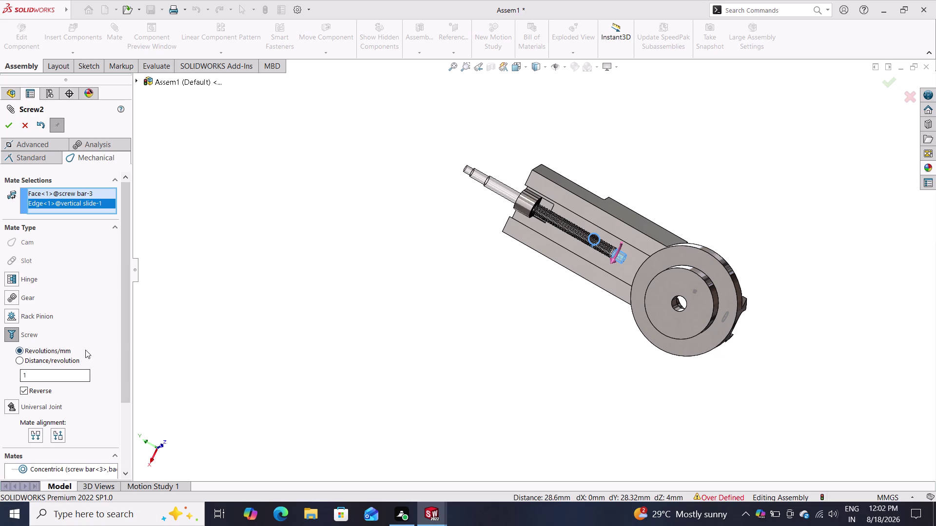
right_click(73, 199)
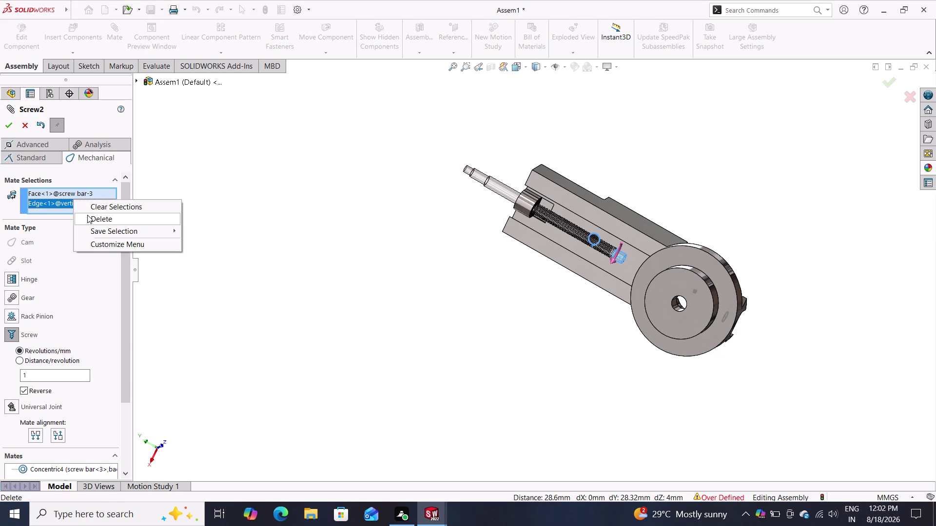
click(87, 215)
click(64, 191)
right_click(64, 190)
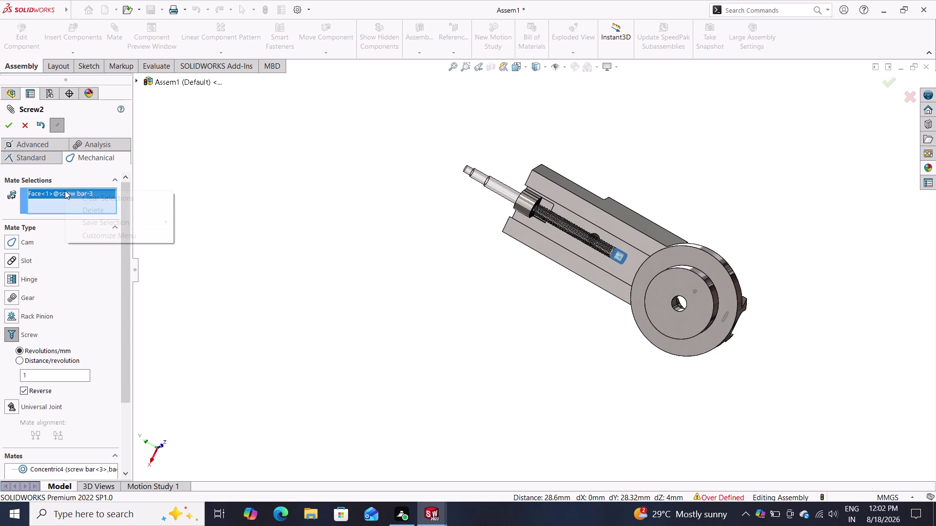
click(87, 211)
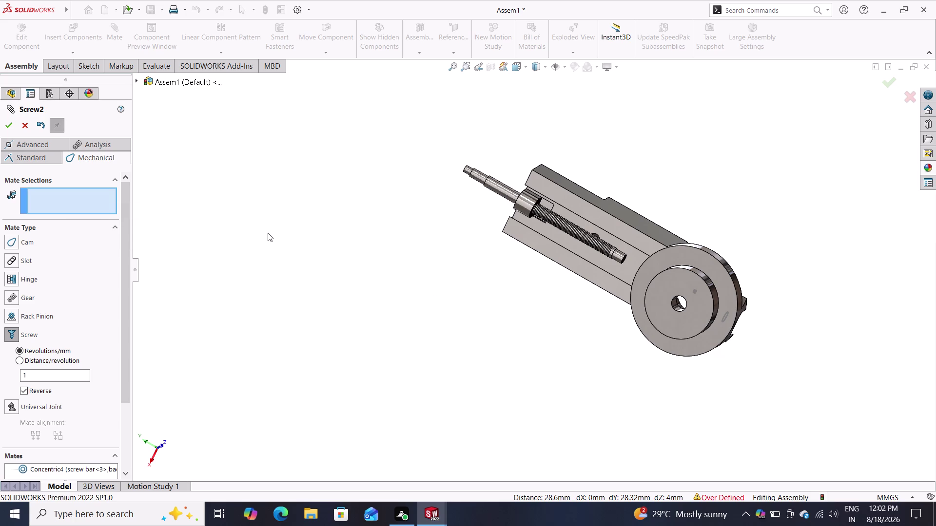
click(561, 223)
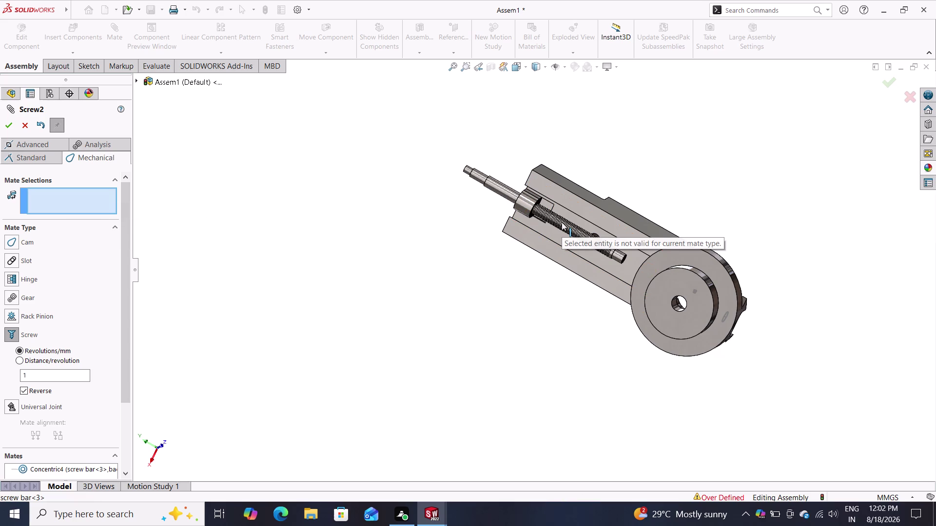
click(560, 222)
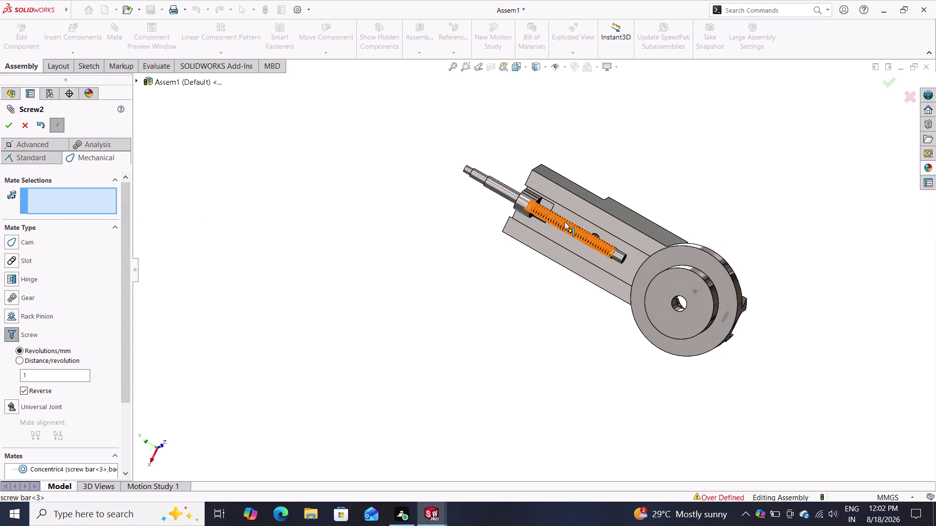
click(568, 222)
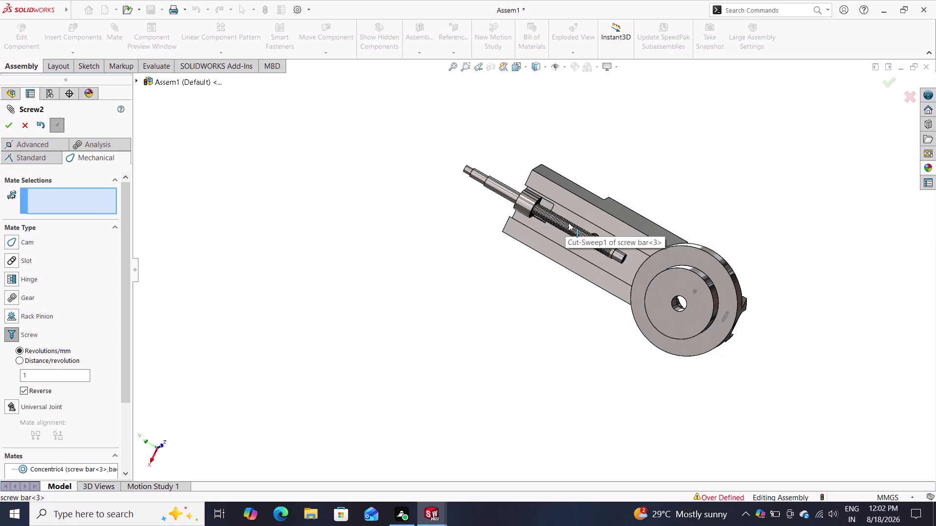
click(563, 225)
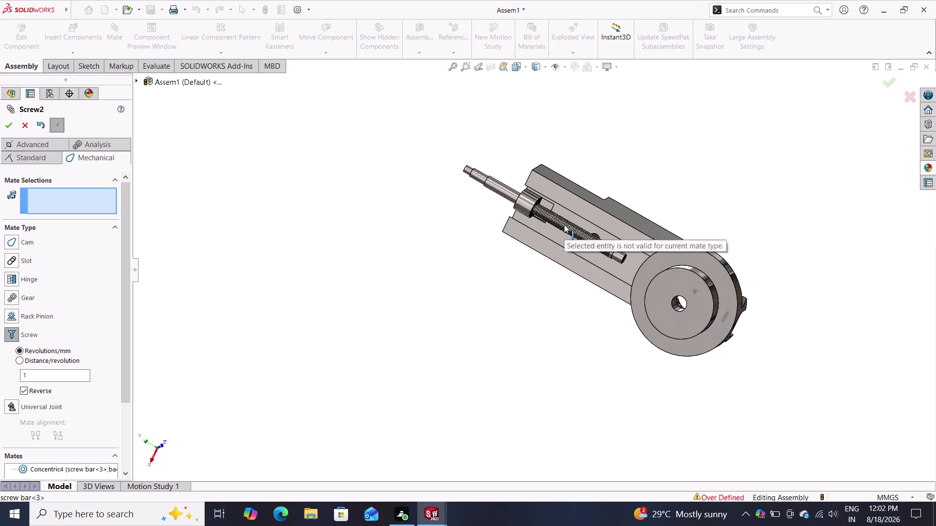
click(564, 224)
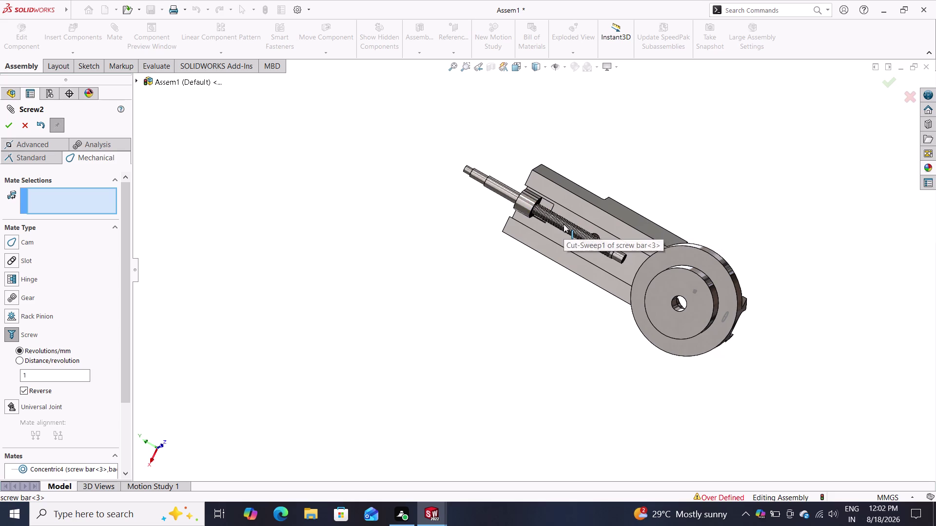
click(567, 225)
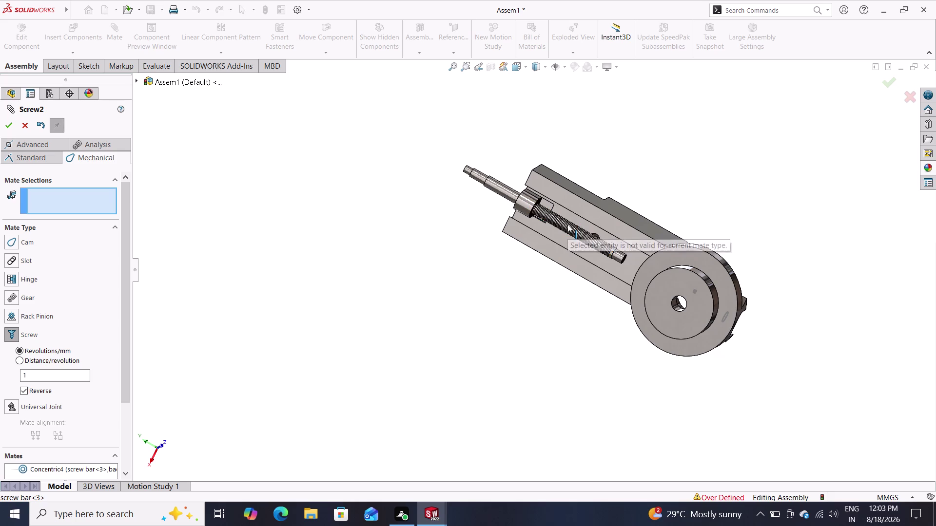
click(567, 224)
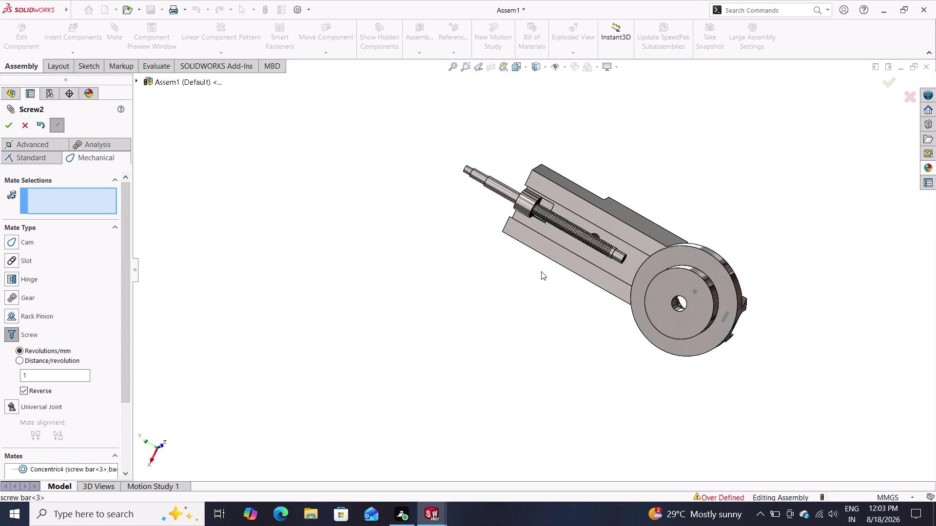
middle_drag(564, 301, 642, 395)
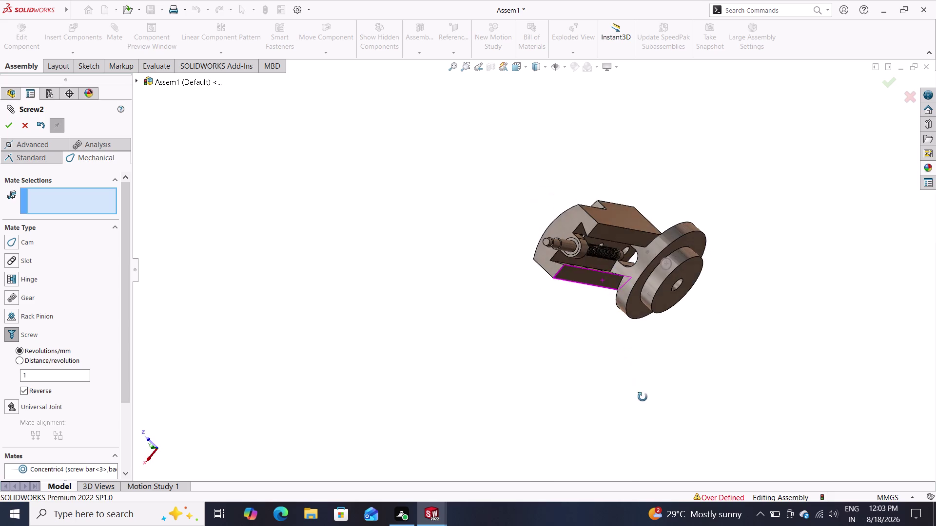
middle_drag(641, 394, 490, 427)
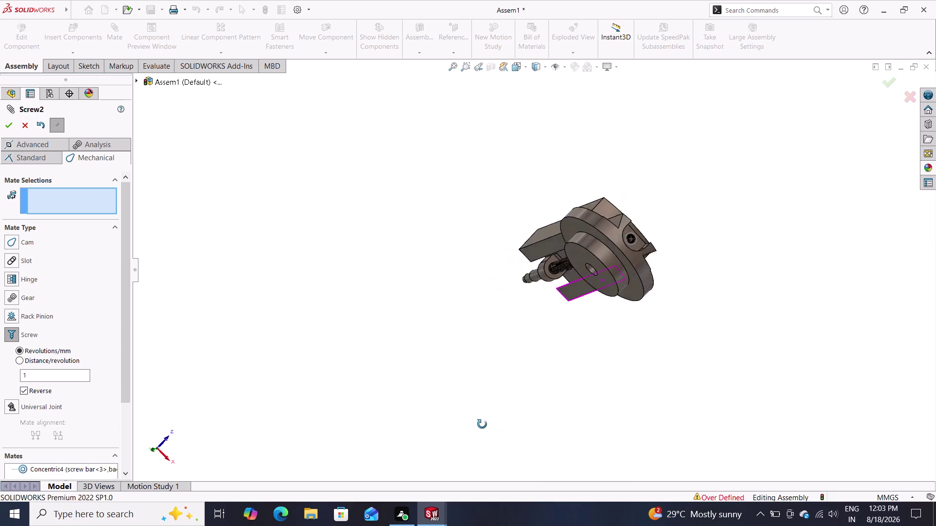
middle_drag(490, 427, 625, 430)
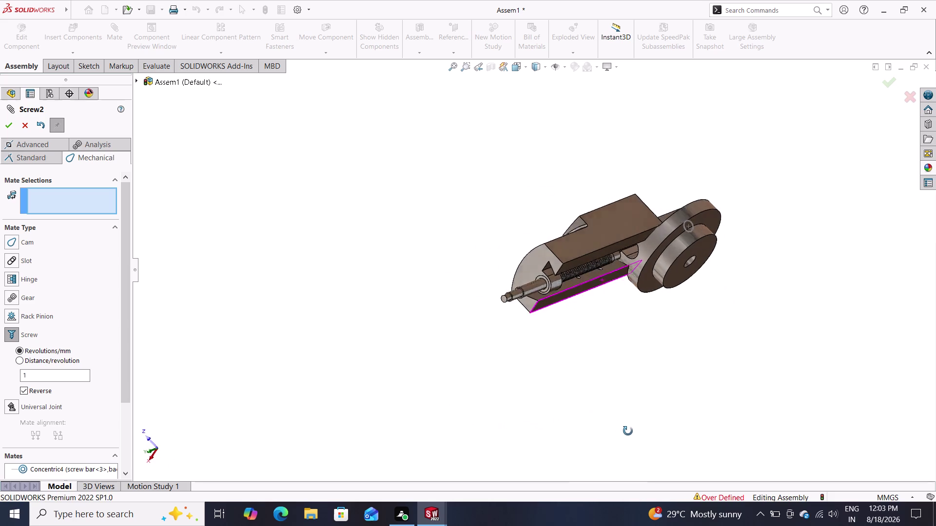
middle_drag(625, 430, 510, 345)
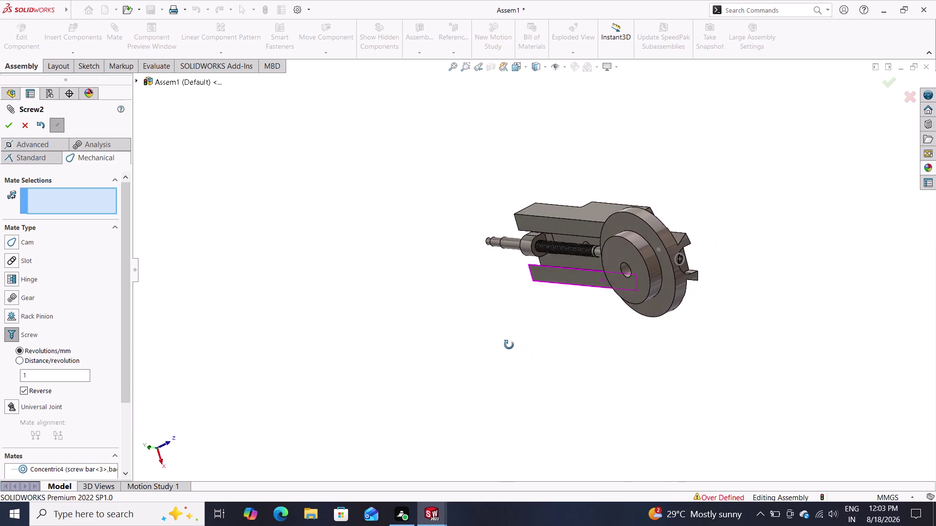
middle_drag(510, 345, 587, 365)
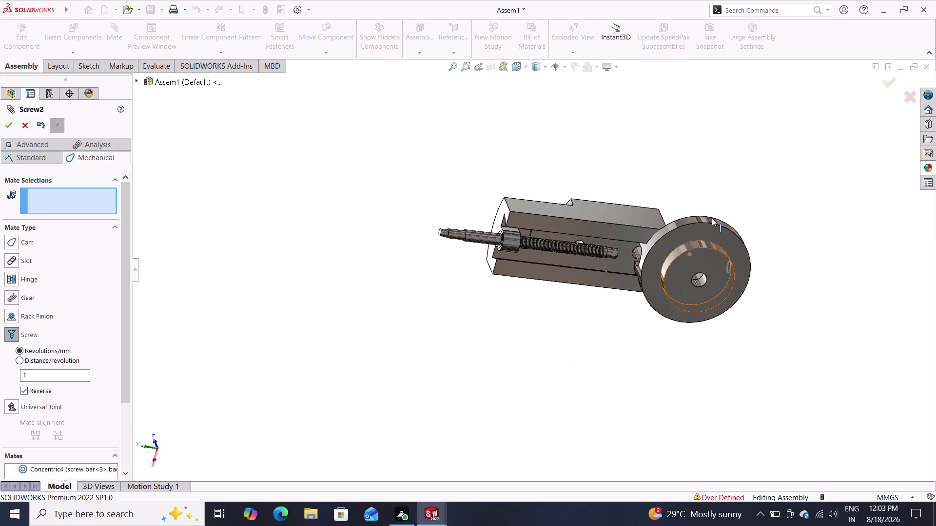
middle_drag(683, 238, 711, 403)
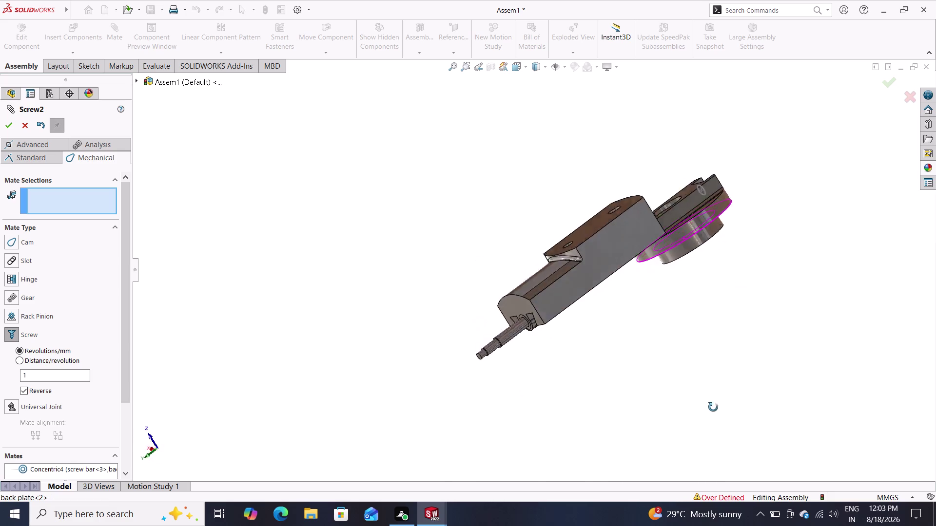
middle_drag(712, 403, 652, 351)
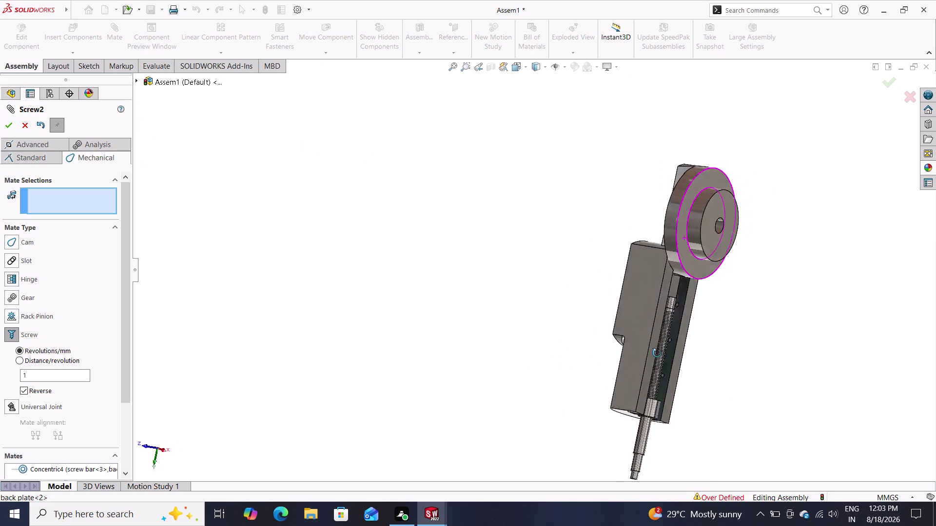
middle_drag(652, 351, 680, 364)
drag(667, 222, 657, 311)
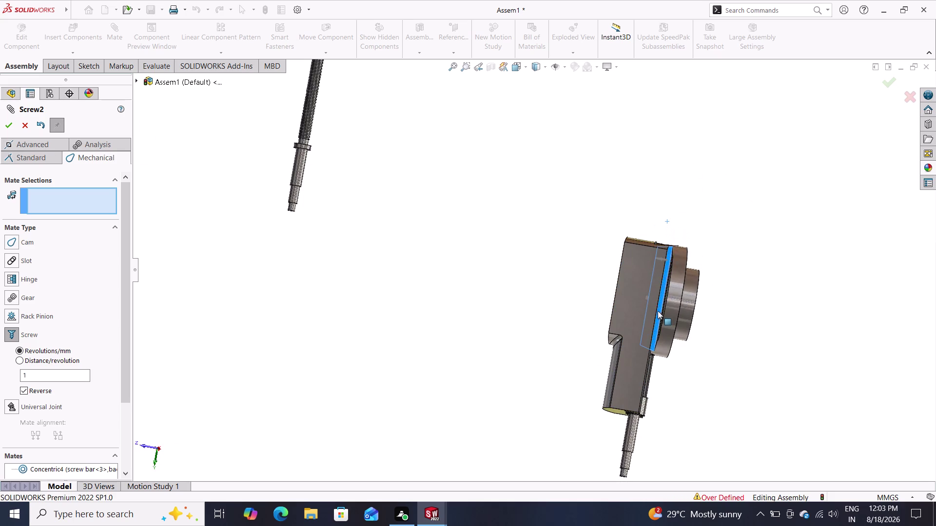
drag(657, 311, 653, 310)
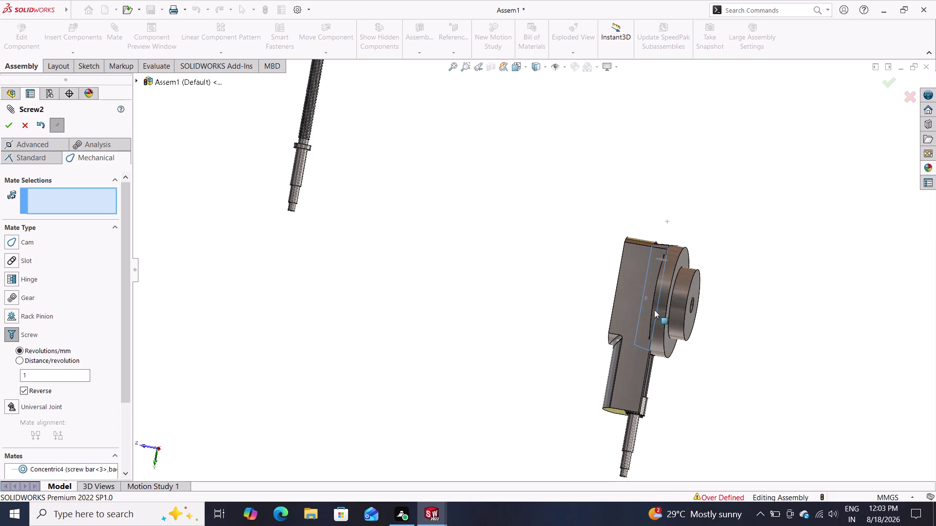
drag(653, 310, 655, 310)
middle_drag(690, 388, 664, 322)
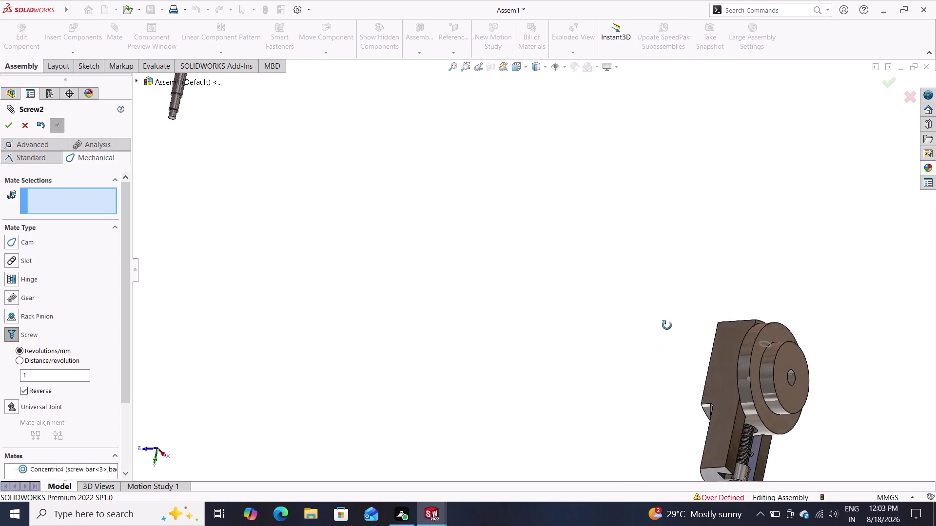
middle_drag(664, 322, 684, 414)
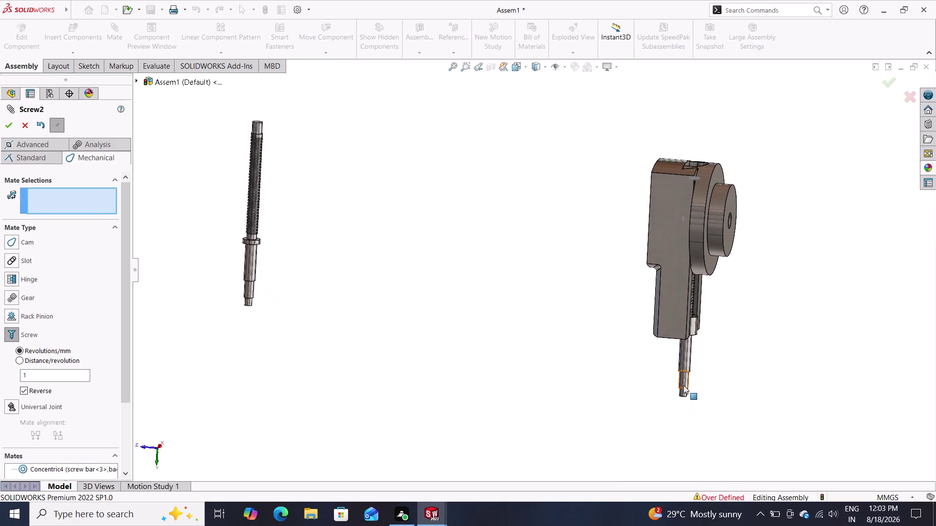
drag(683, 385, 684, 353)
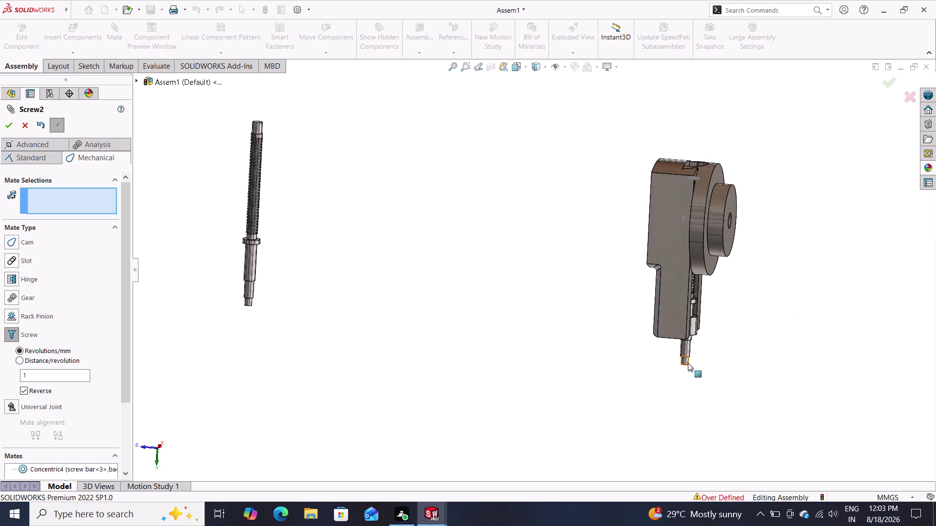
middle_drag(727, 344, 641, 257)
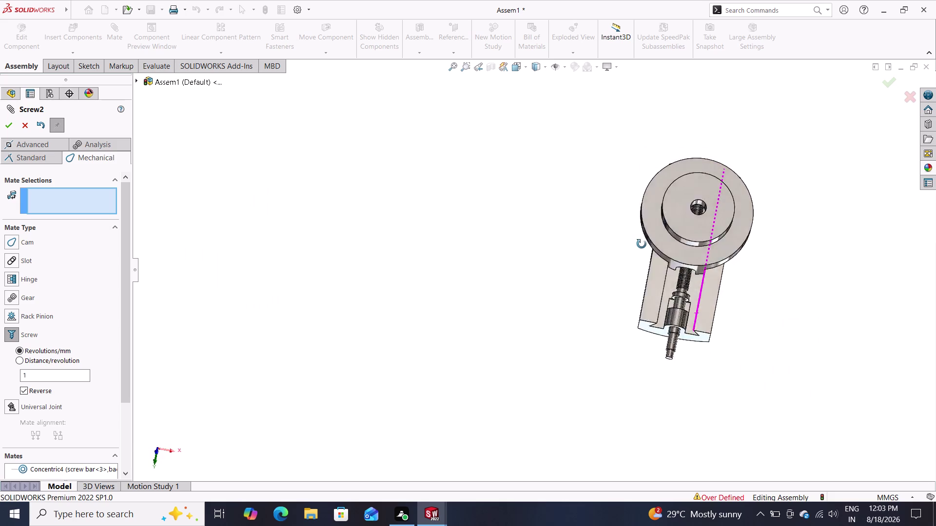
middle_drag(641, 257, 748, 331)
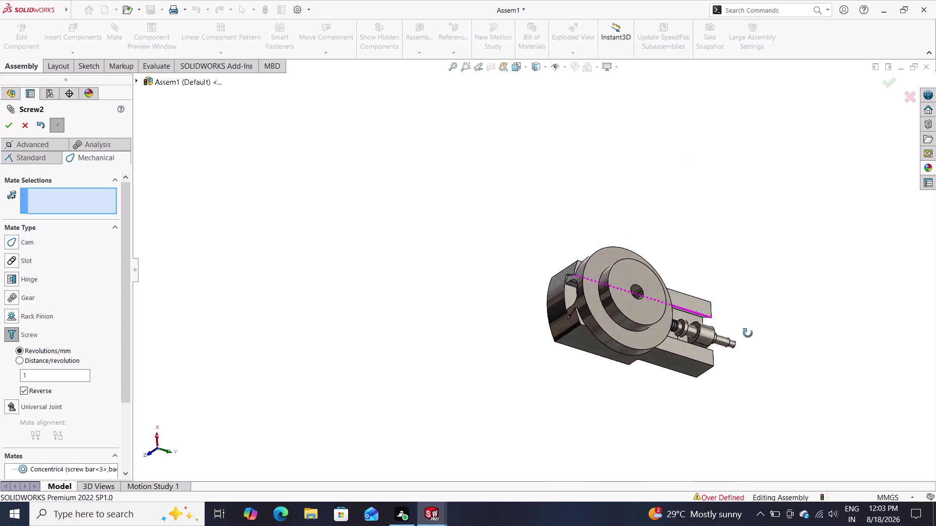
middle_drag(748, 332, 668, 354)
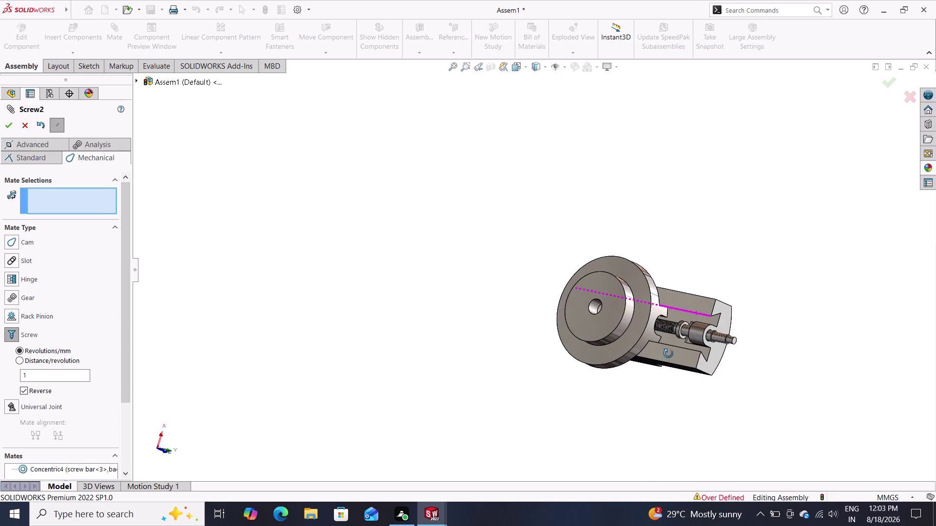
middle_drag(668, 354, 670, 353)
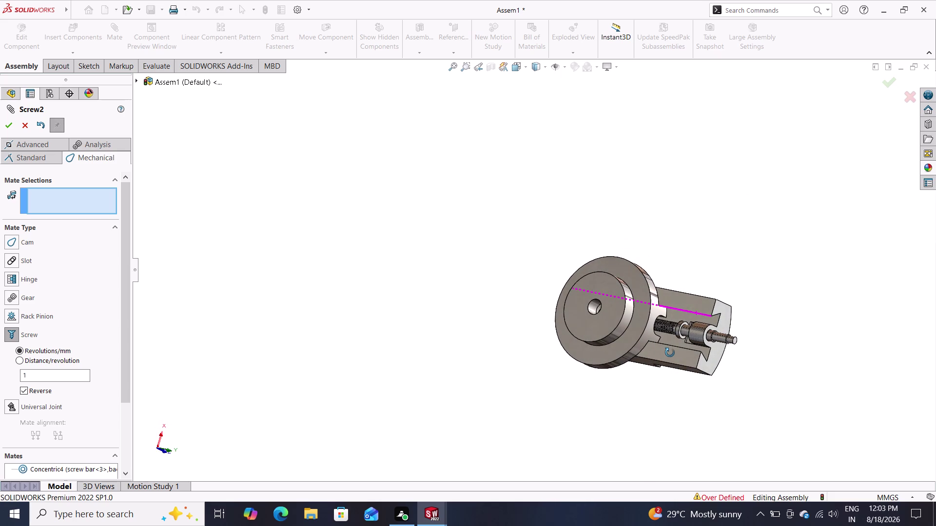
middle_drag(670, 353, 688, 210)
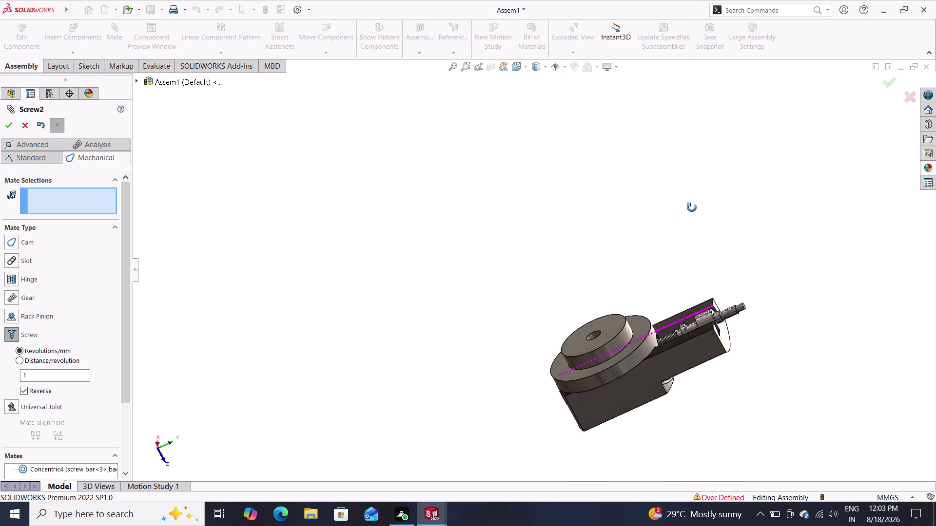
middle_drag(688, 210, 679, 358)
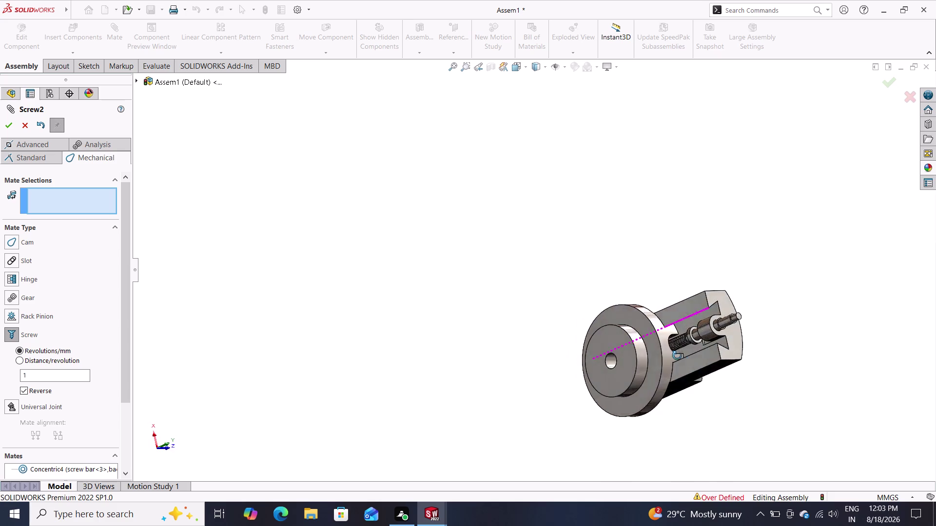
middle_drag(679, 358, 658, 312)
drag(723, 321, 719, 307)
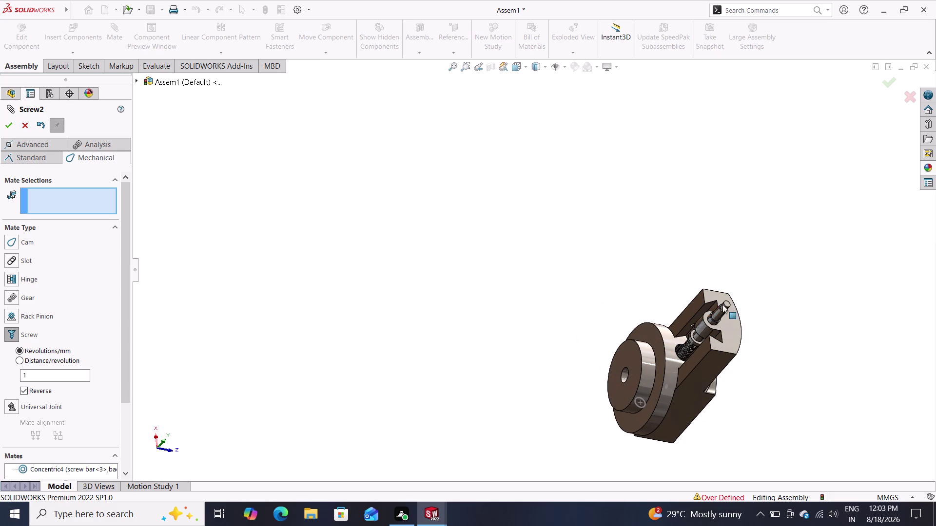
drag(719, 307, 727, 301)
drag(720, 315, 754, 276)
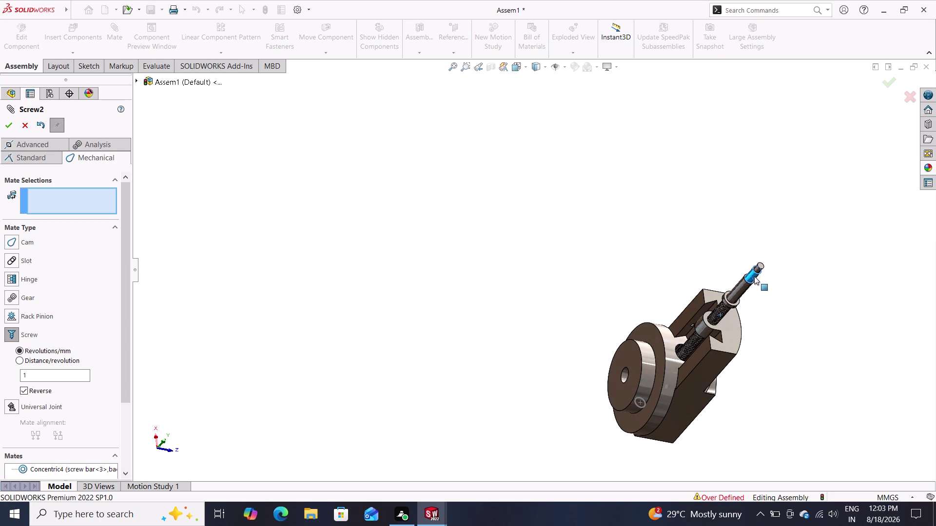
drag(754, 277, 757, 286)
click(757, 285)
middle_drag(751, 346, 754, 330)
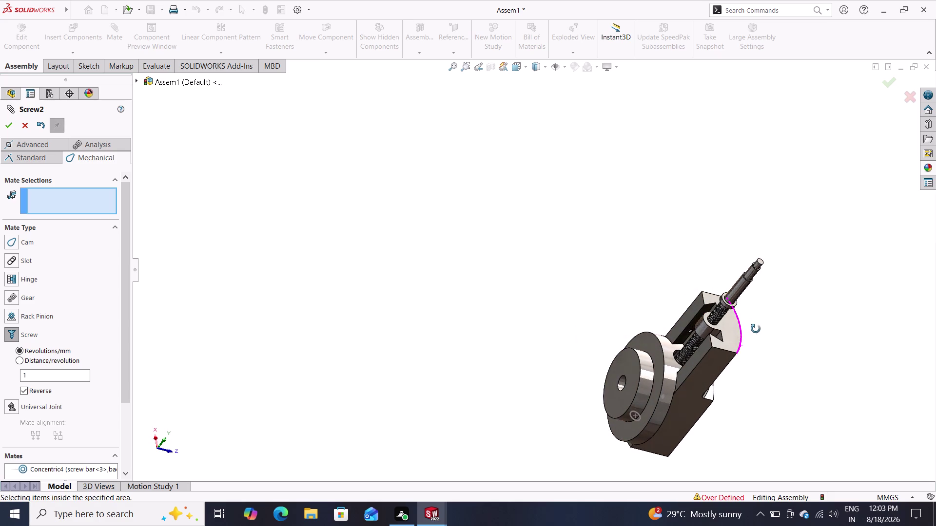
middle_drag(754, 329, 755, 329)
scroll(up, 3)
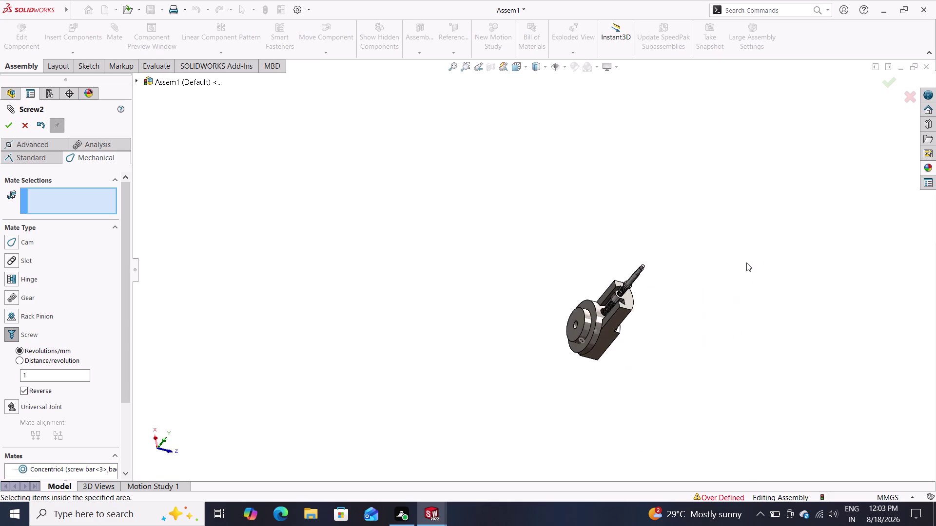
scroll(down, 3)
scroll(down, 3)
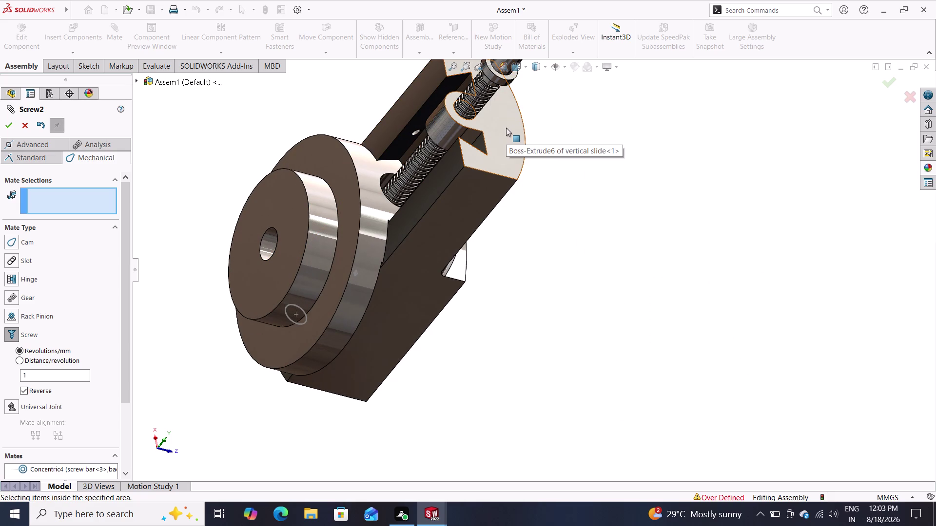
drag(341, 281, 340, 284)
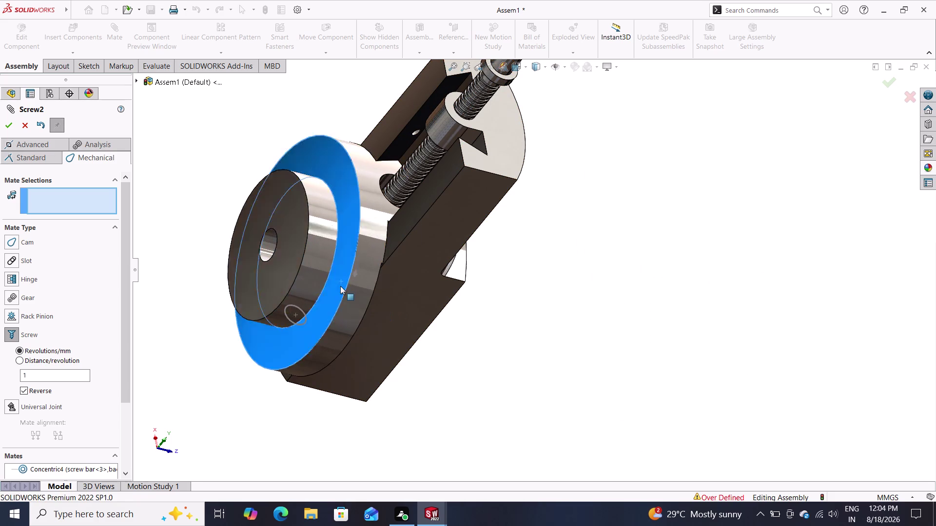
drag(340, 284, 225, 432)
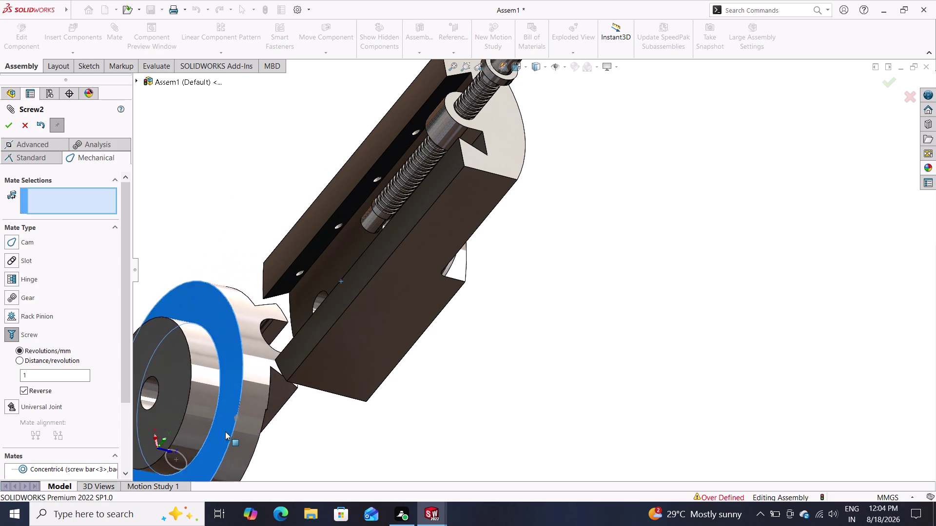
drag(225, 432, 310, 297)
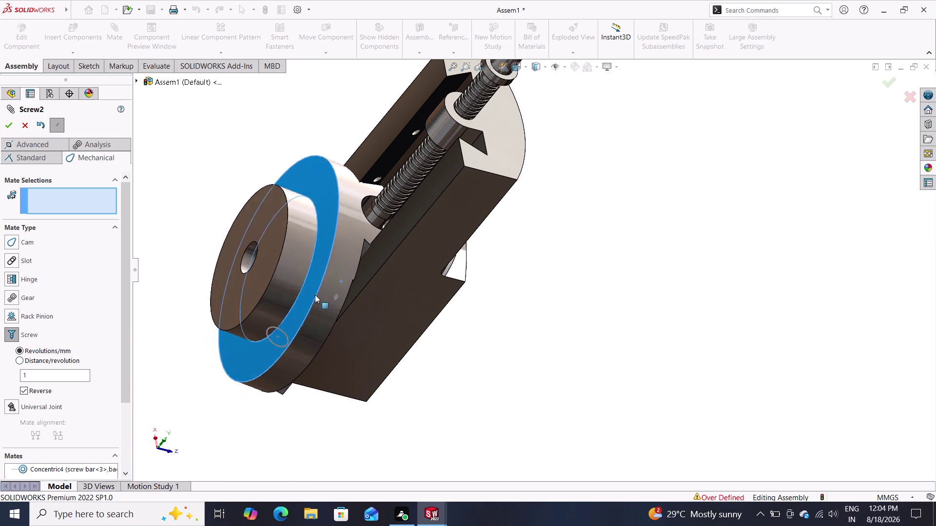
drag(310, 297, 332, 279)
middle_drag(506, 362, 504, 362)
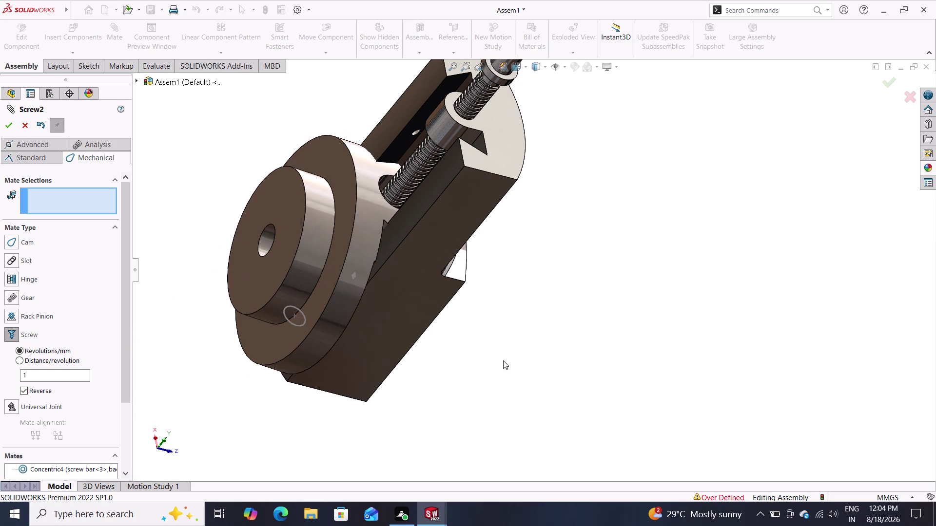
middle_drag(504, 362, 492, 370)
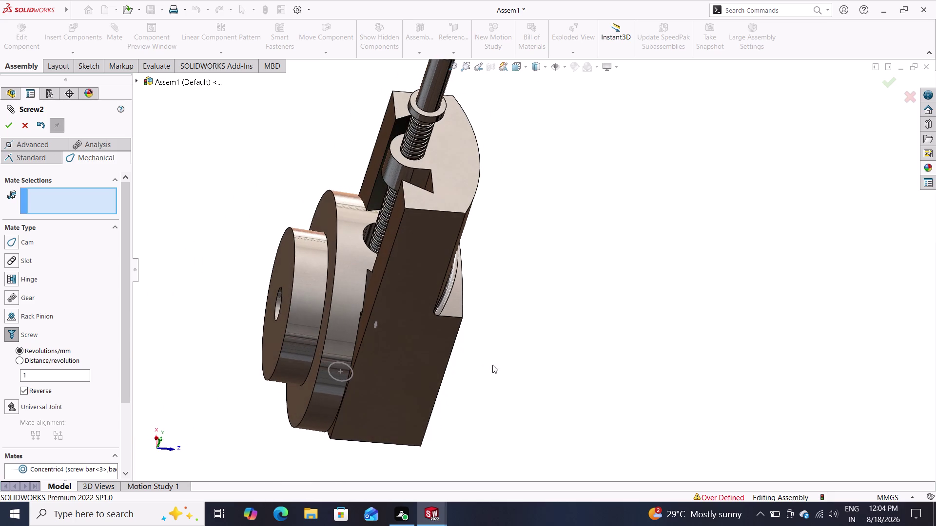
middle_drag(494, 342, 511, 299)
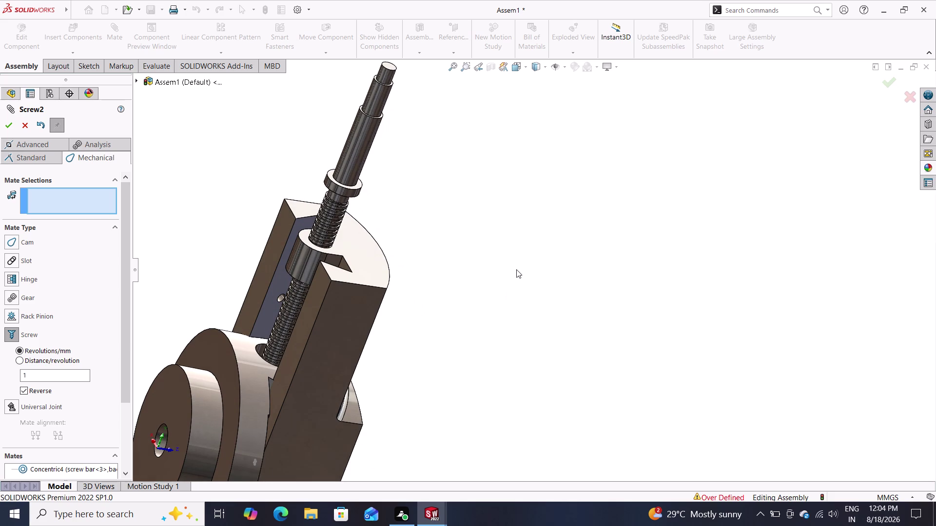
middle_drag(517, 304, 506, 308)
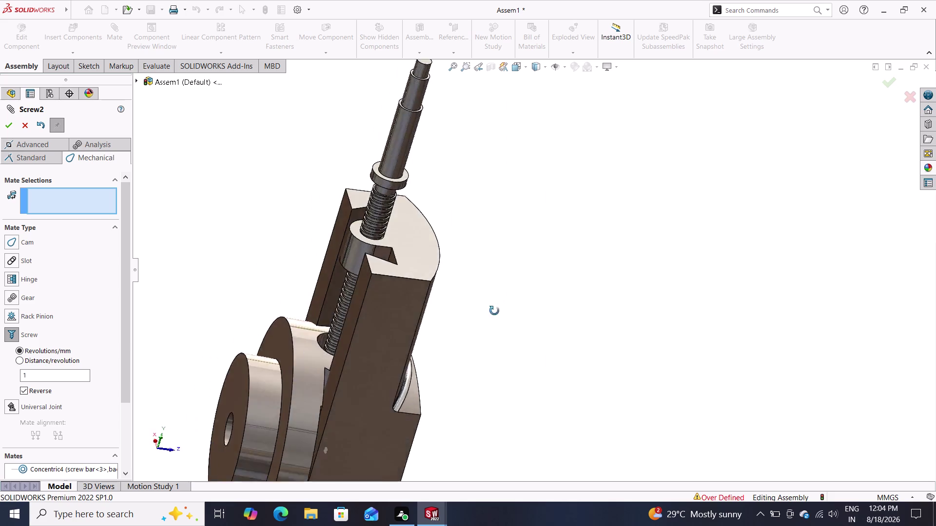
middle_drag(505, 308, 471, 344)
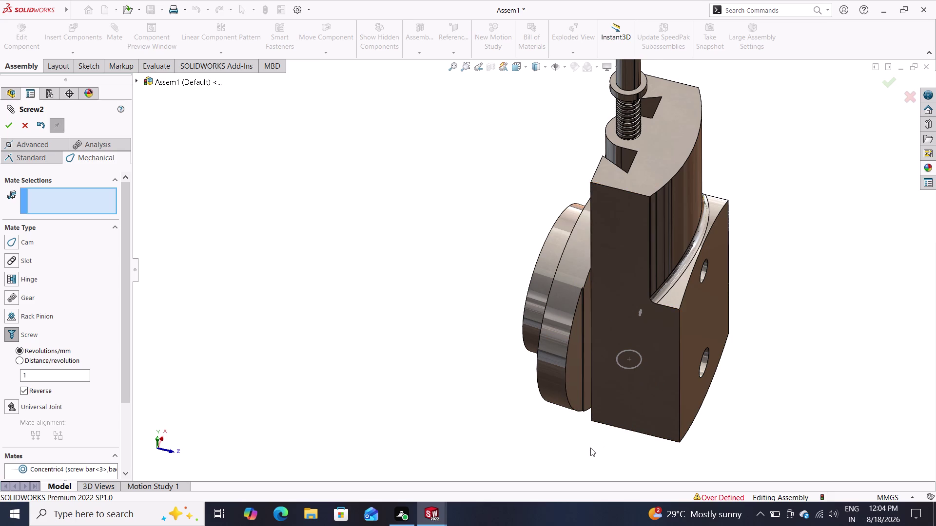
middle_drag(587, 446, 595, 450)
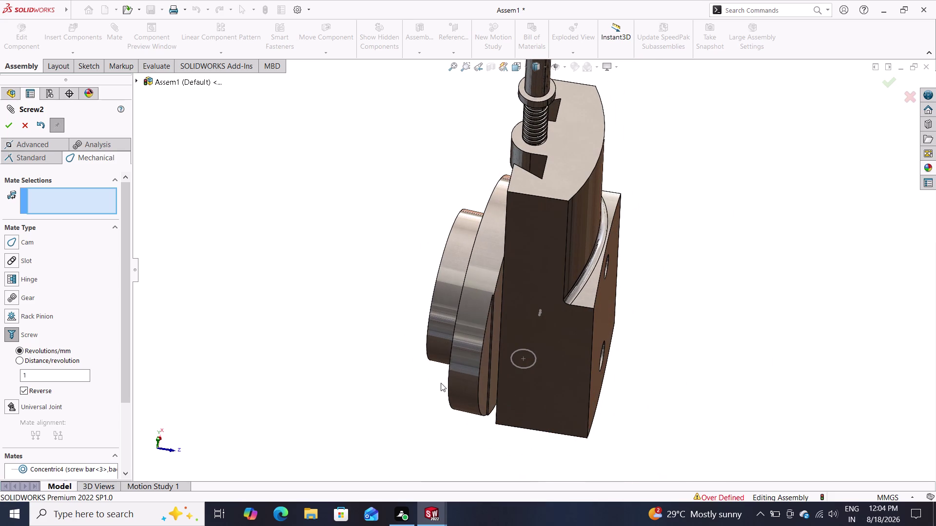
drag(456, 363, 404, 429)
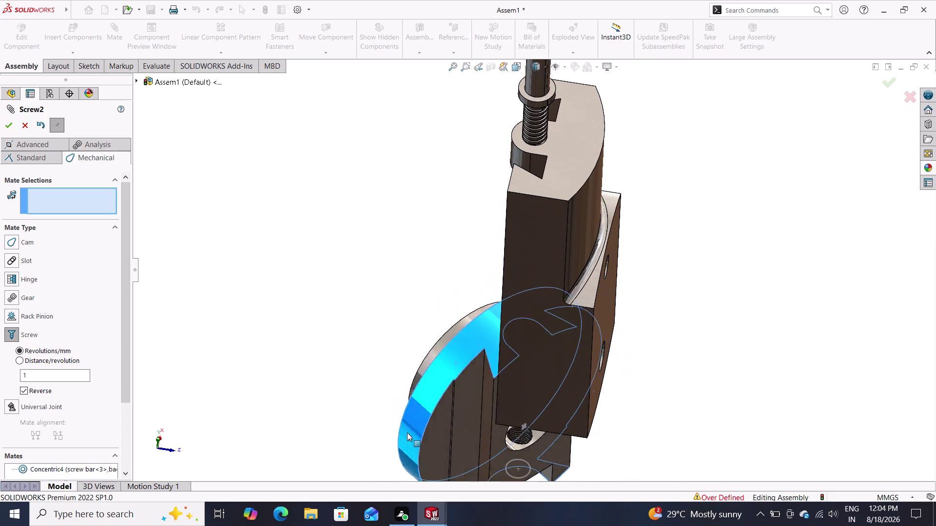
drag(404, 428, 408, 433)
drag(411, 436, 428, 447)
drag(428, 448, 465, 494)
click(463, 495)
middle_drag(639, 376, 614, 149)
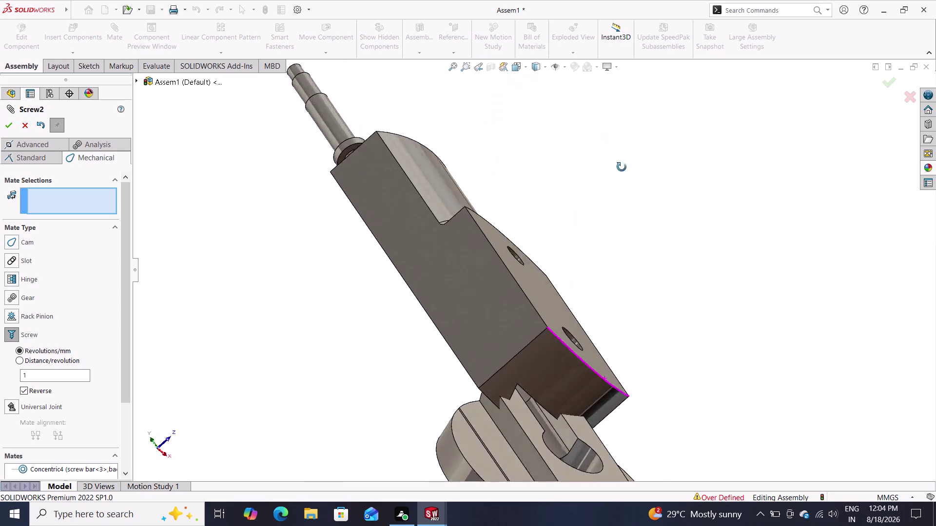
middle_drag(613, 149, 617, 13)
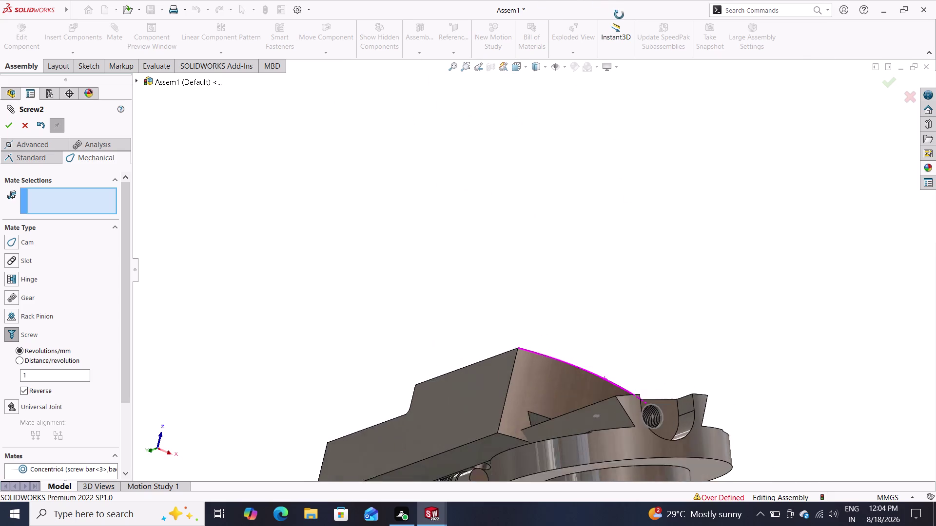
middle_drag(617, 13, 619, 16)
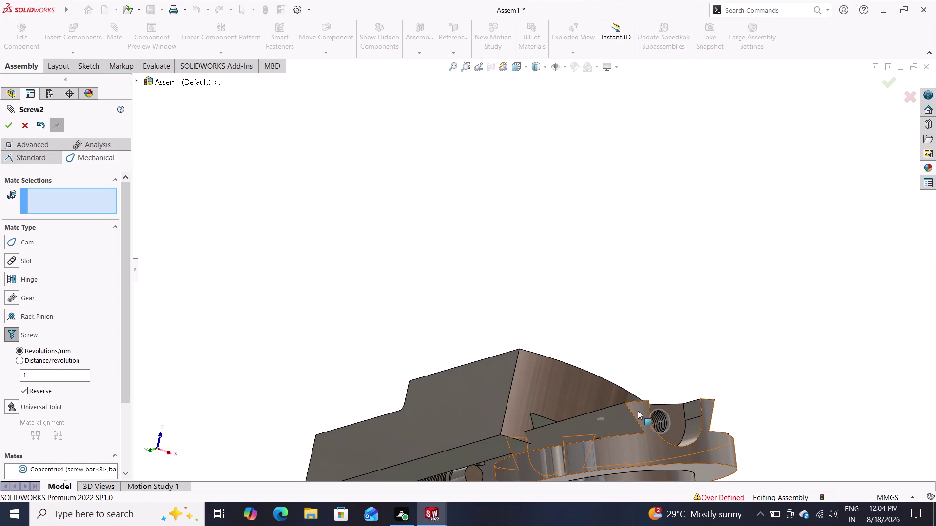
middle_click(628, 304)
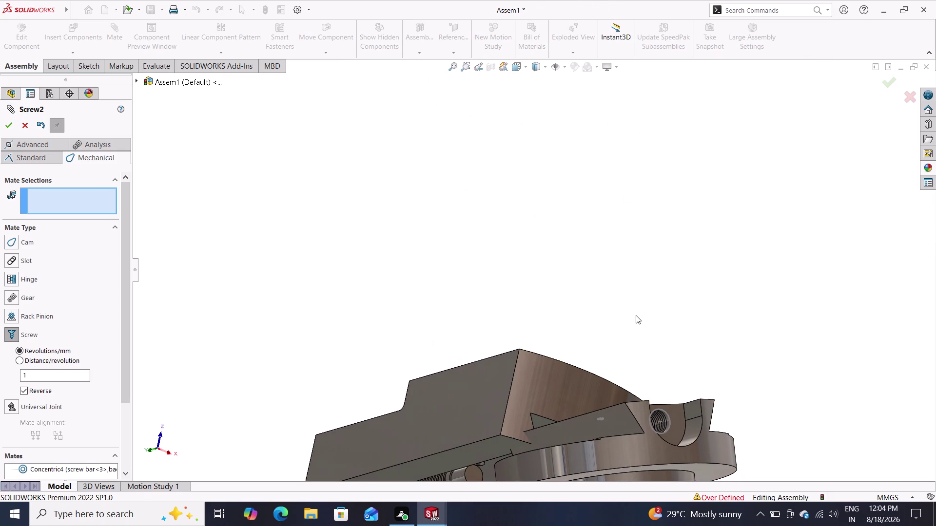
middle_drag(626, 340, 629, 353)
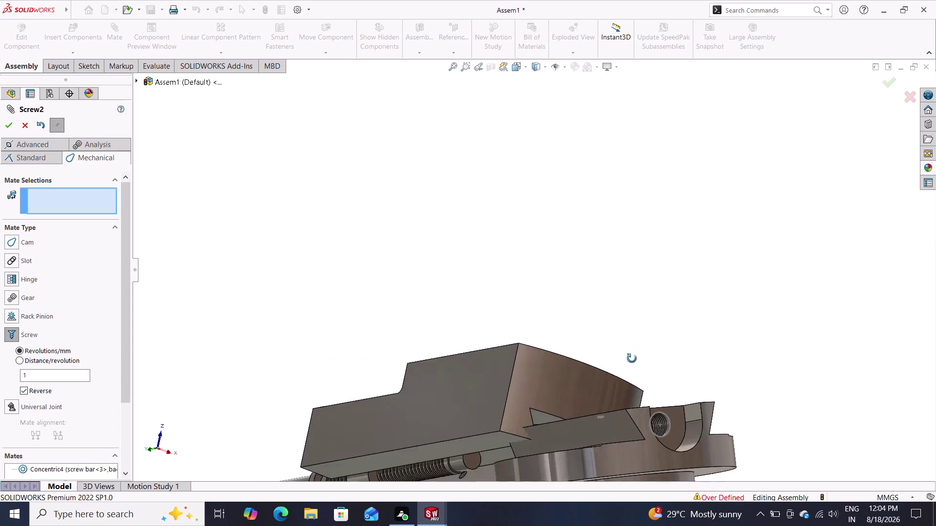
middle_drag(629, 353, 643, 413)
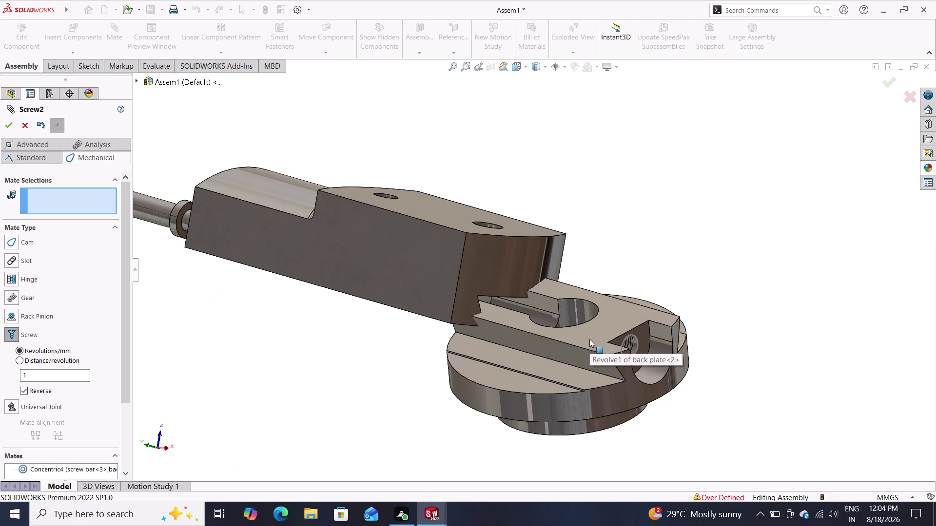
click(589, 340)
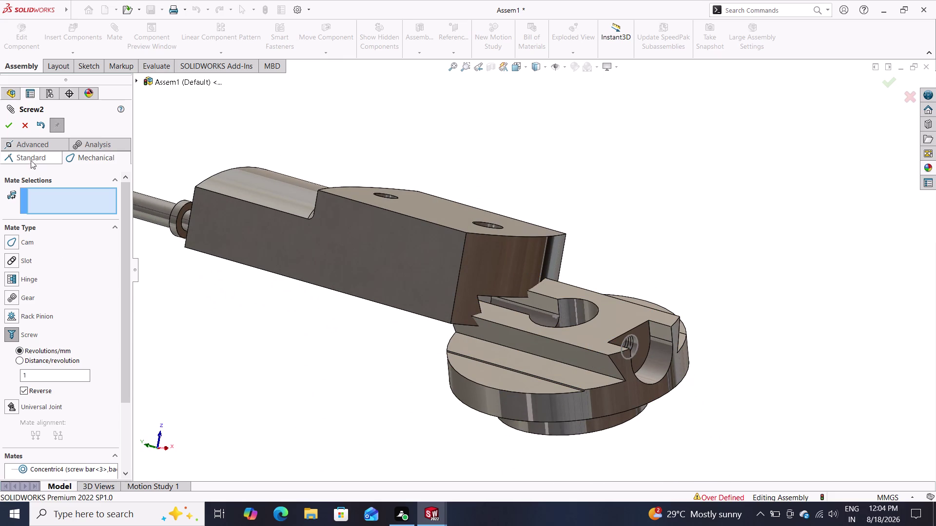
Select the back plate's sliding face and the vertical slide groove face as mate references.
double_click(31, 159)
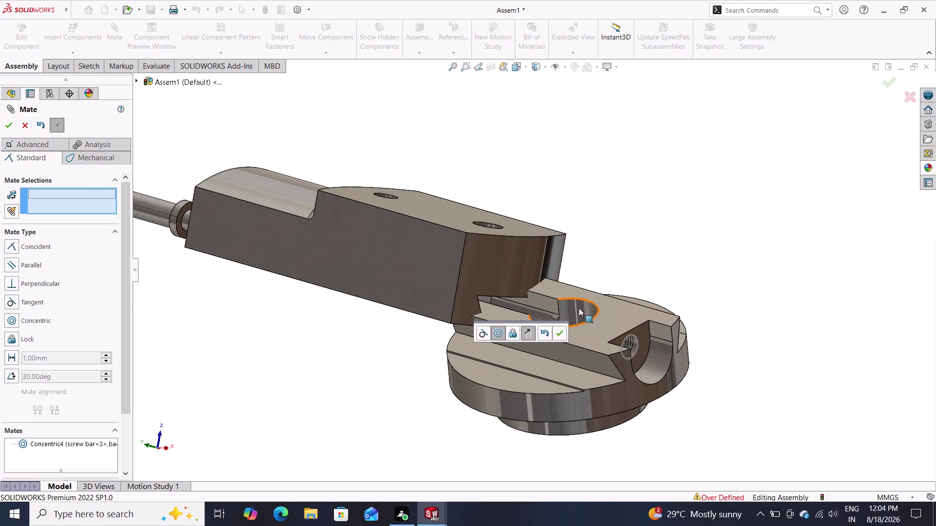
click(589, 336)
click(594, 327)
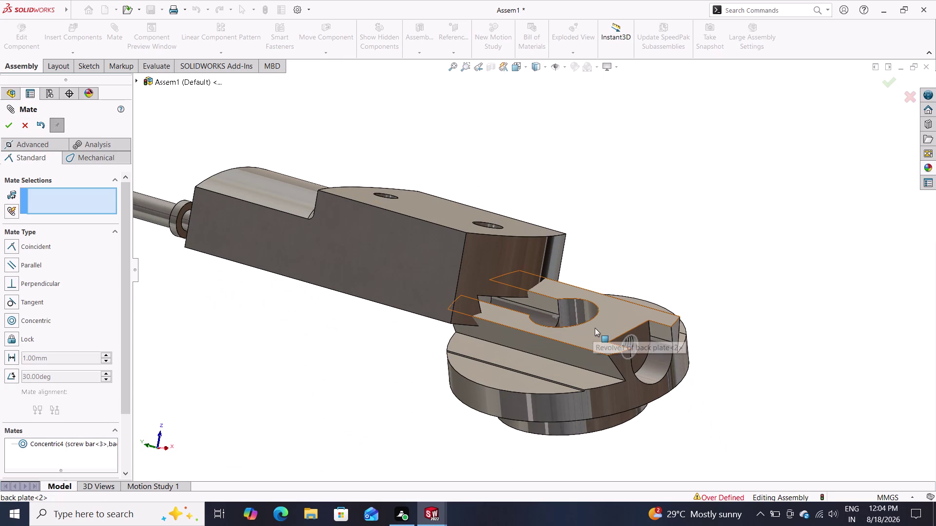
click(612, 311)
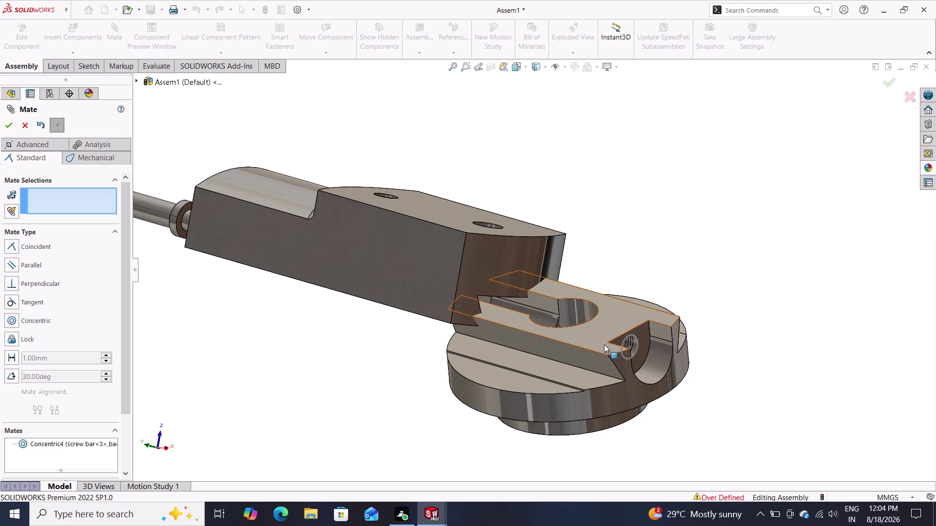
click(574, 302)
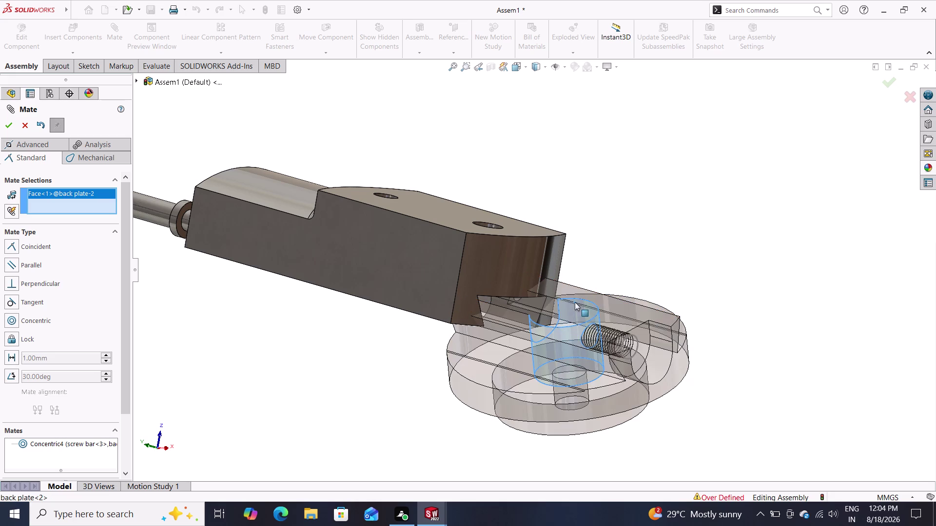
middle_drag(329, 381, 336, 257)
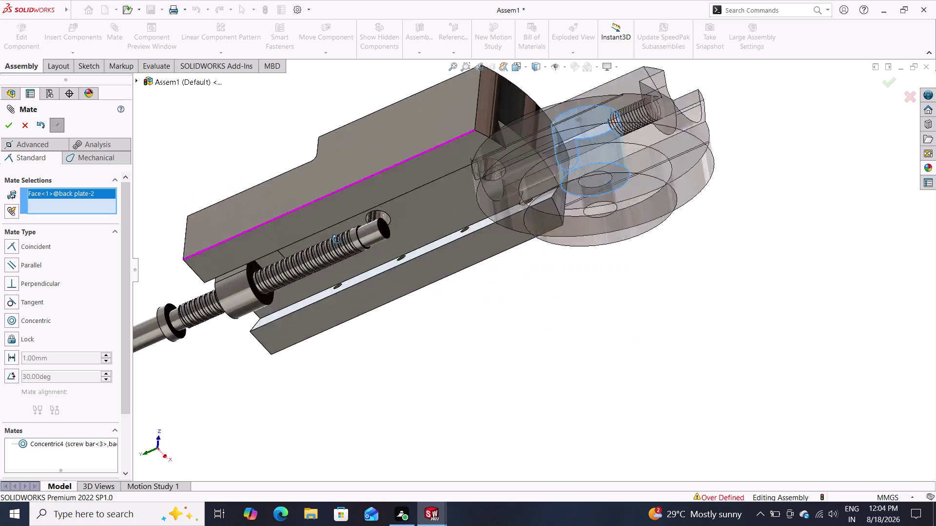
middle_drag(337, 257, 325, 208)
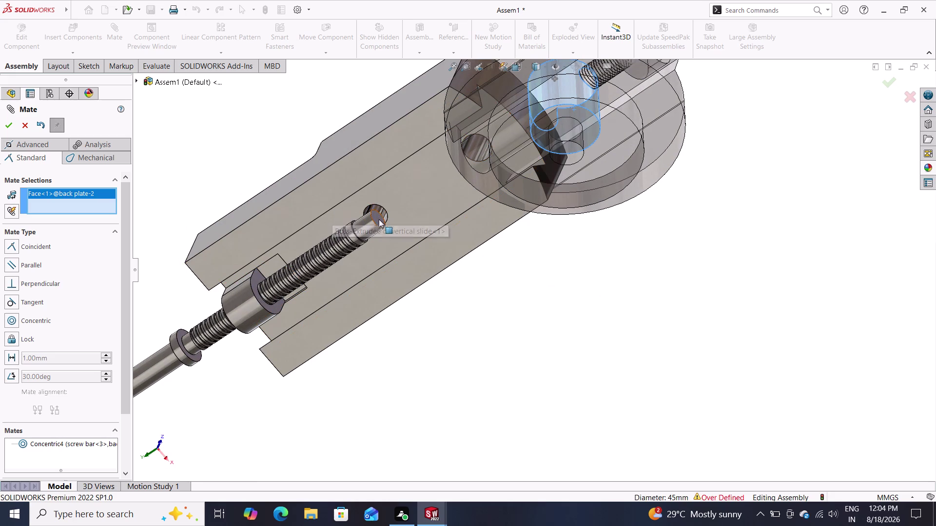
click(420, 226)
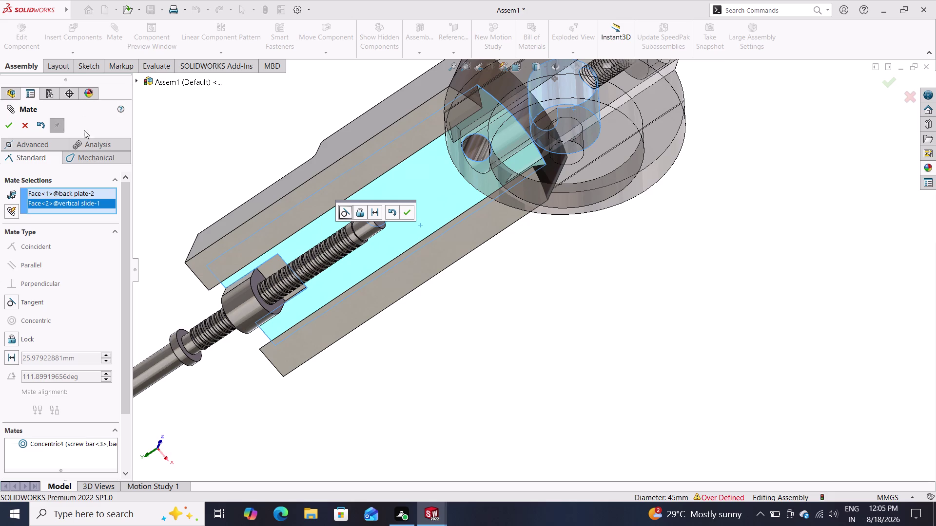
Apply a Tangent mate, then dismiss the failed-mate error.
click(342, 211)
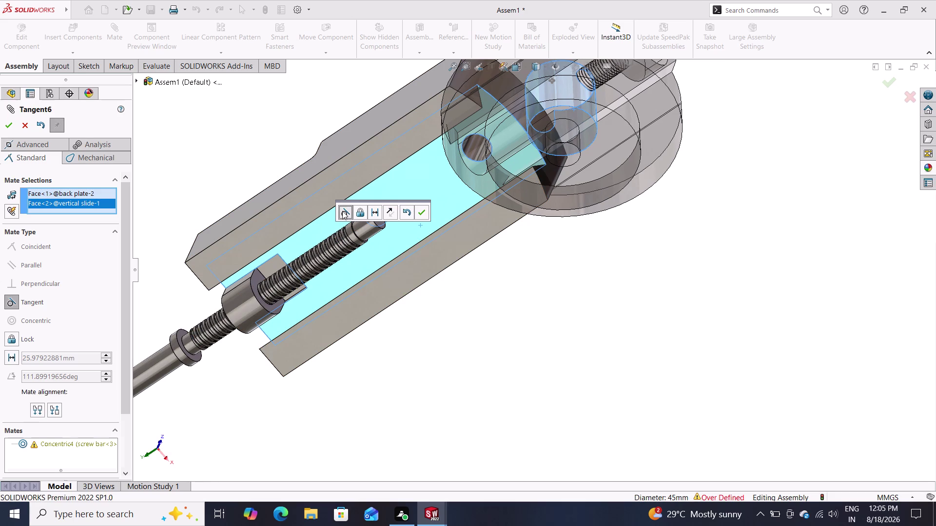
click(417, 208)
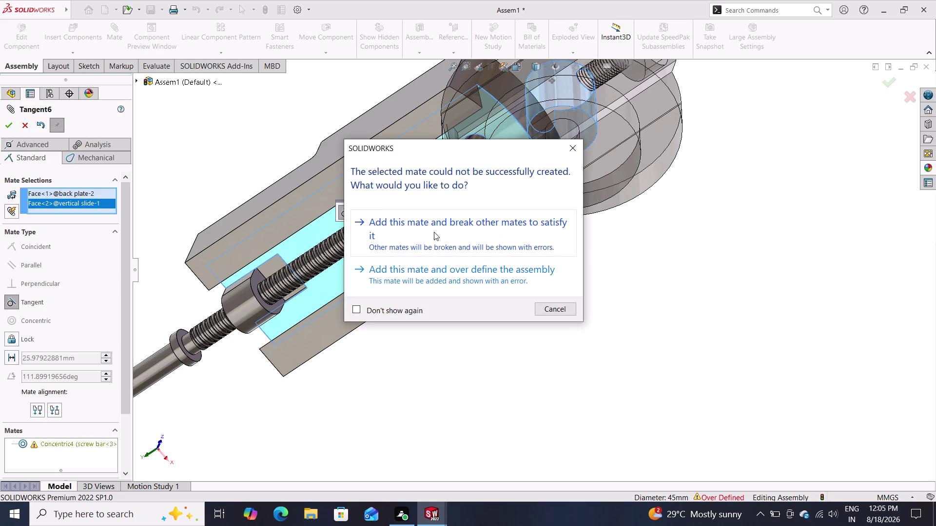
click(568, 157)
middle_drag(674, 139, 663, 174)
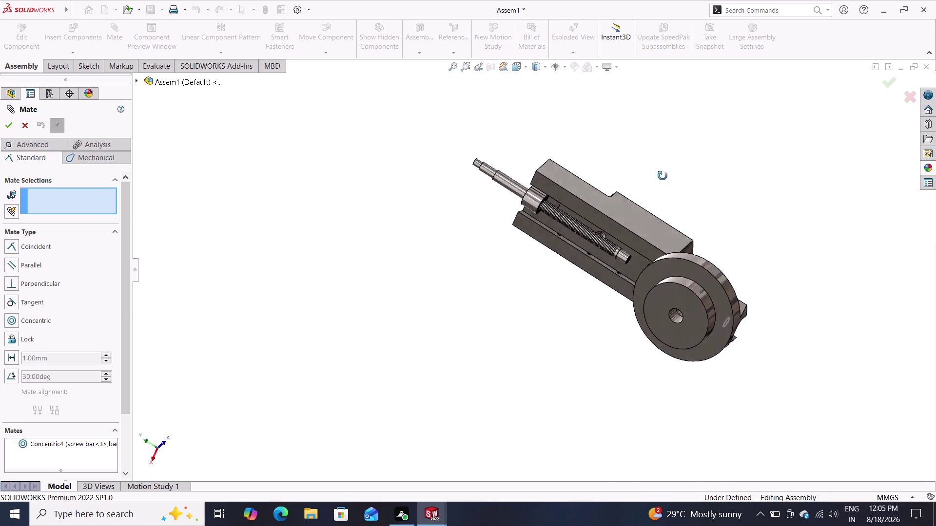
middle_drag(663, 174, 658, 251)
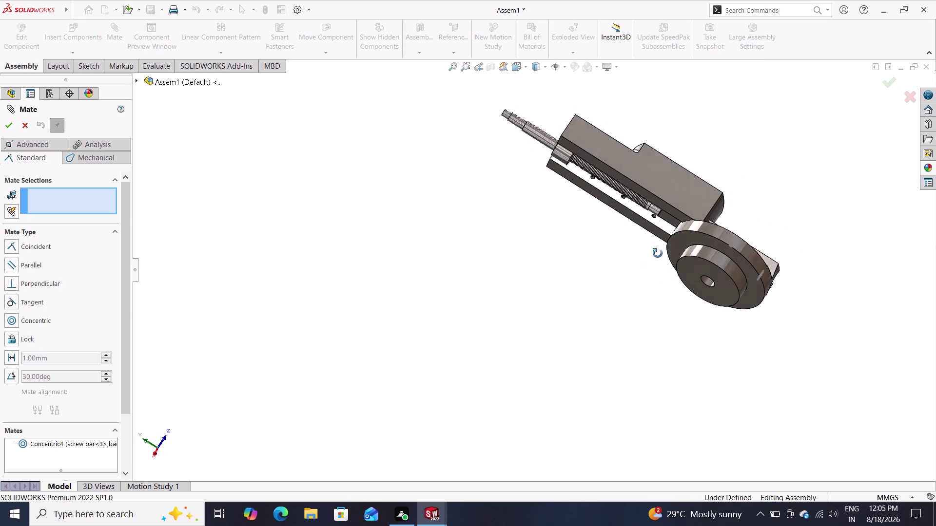
middle_drag(657, 251, 657, 256)
drag(718, 267, 708, 259)
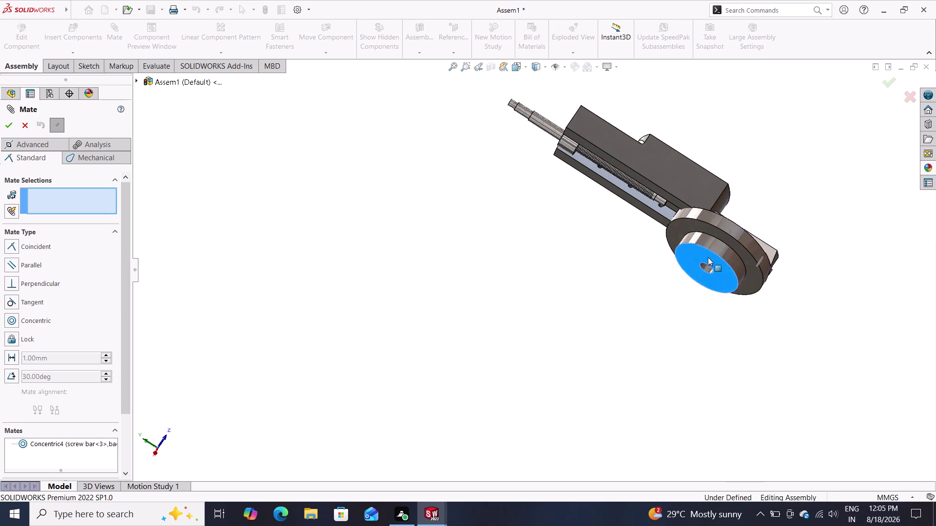
drag(709, 260, 643, 218)
double_click(641, 217)
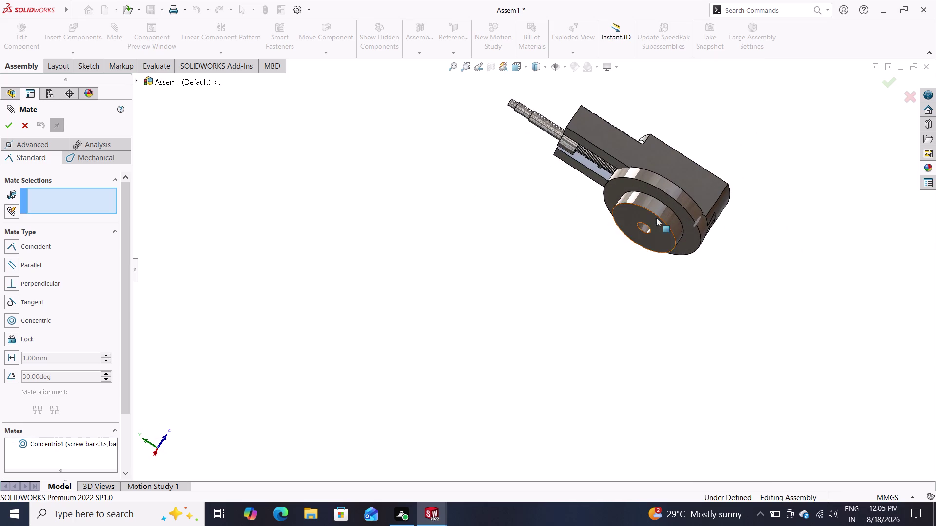
middle_drag(812, 240, 924, 0)
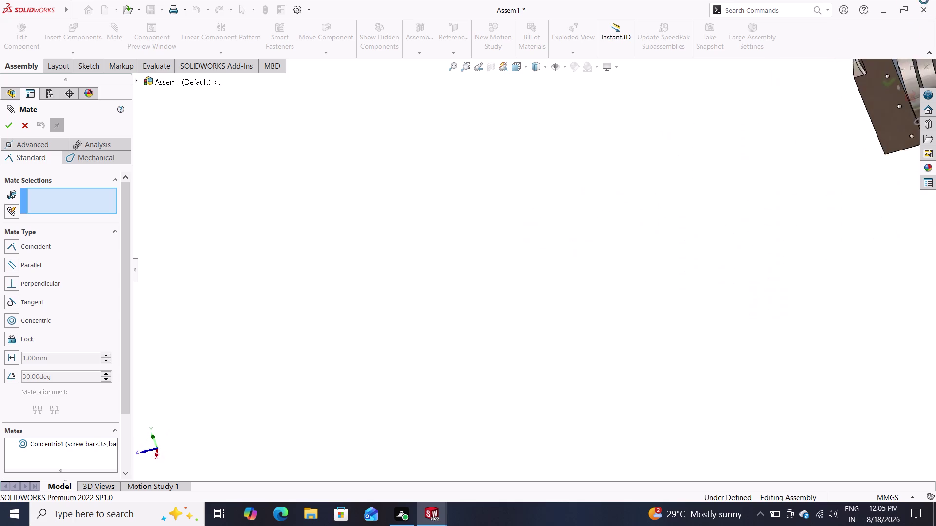
middle_drag(923, 0, 766, 173)
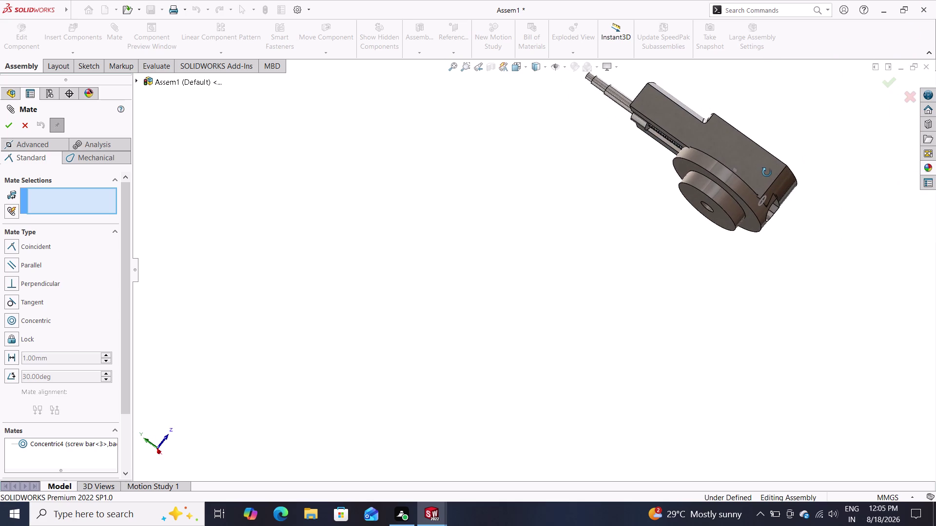
middle_drag(767, 172, 733, 126)
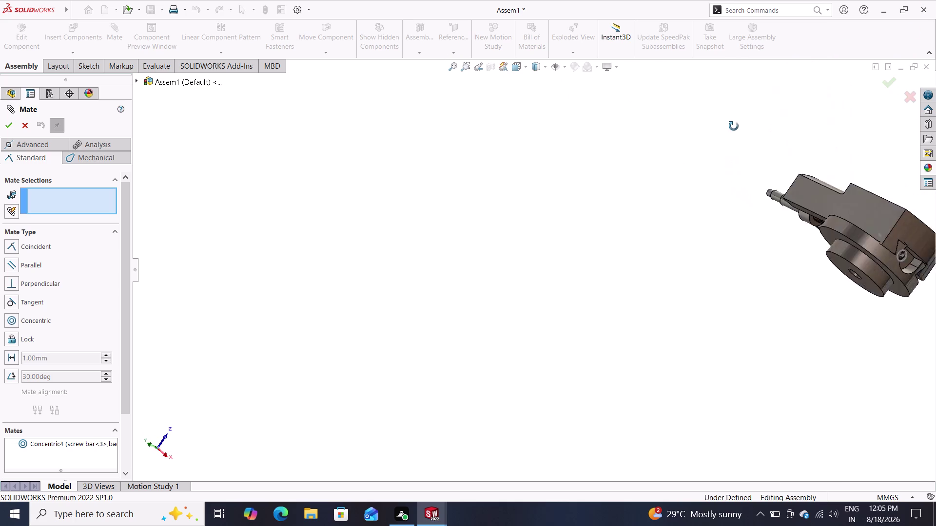
middle_drag(734, 126, 688, 99)
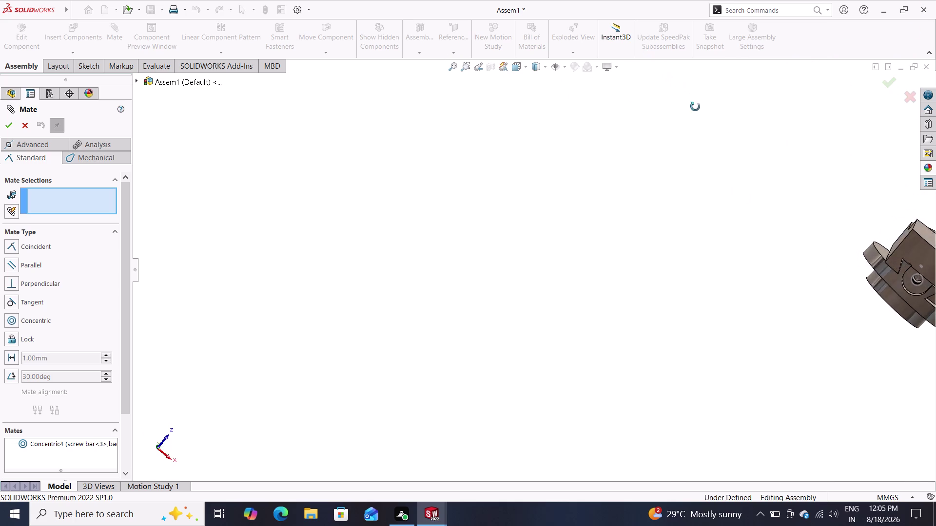
middle_drag(688, 98, 773, 180)
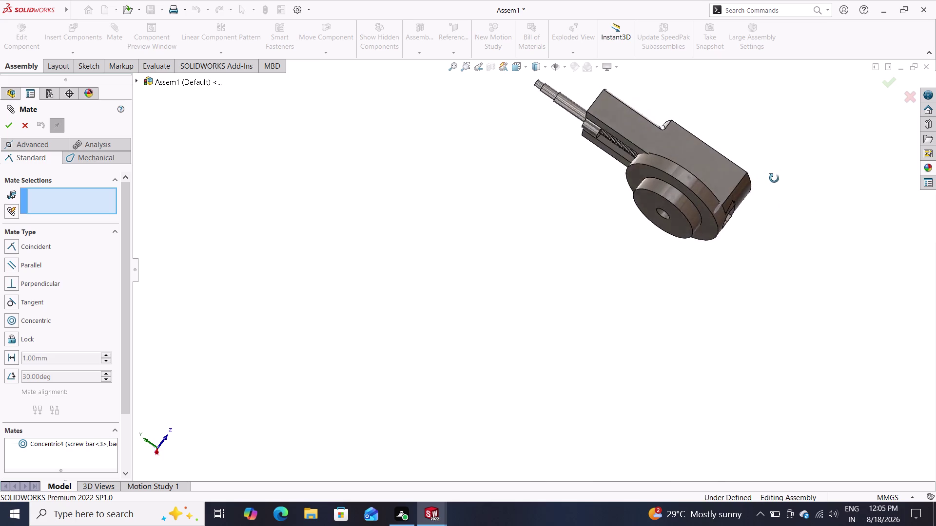
middle_drag(774, 180, 858, 61)
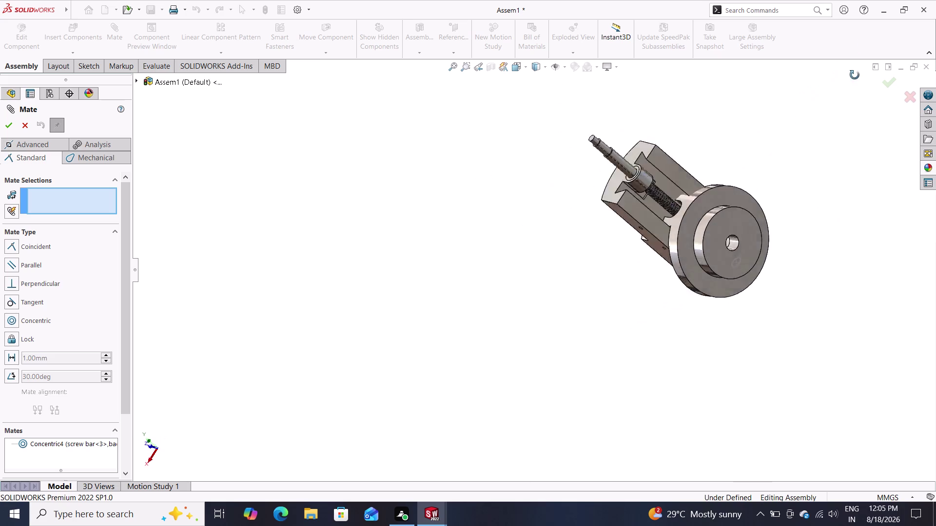
middle_drag(857, 62, 788, 145)
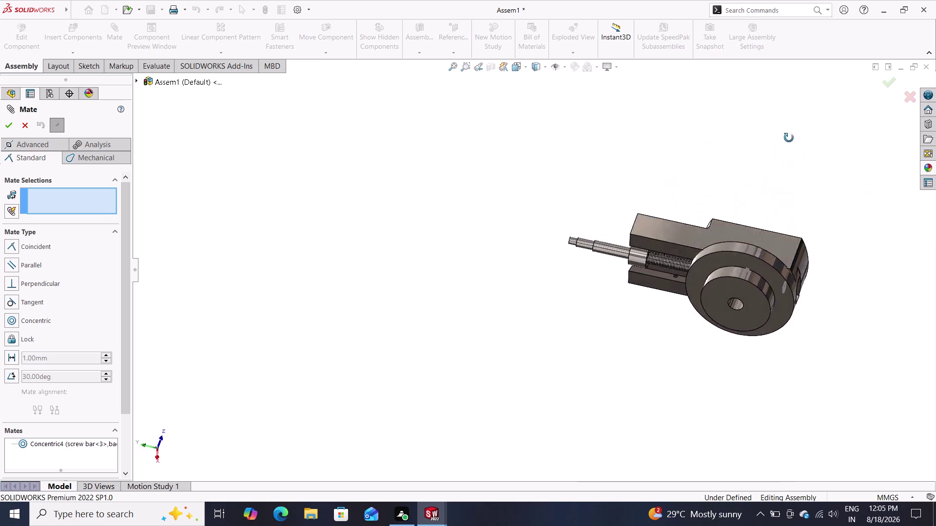
middle_drag(788, 145, 803, 81)
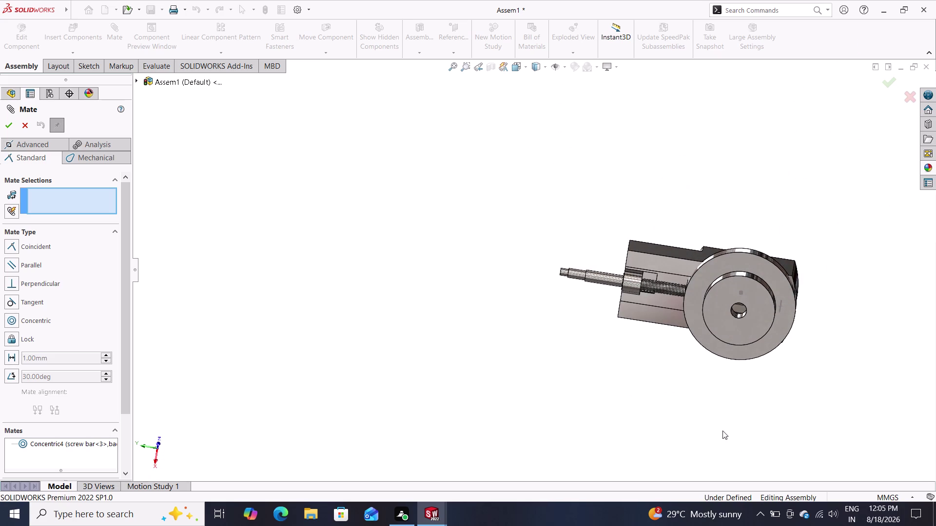
middle_drag(723, 423, 764, 199)
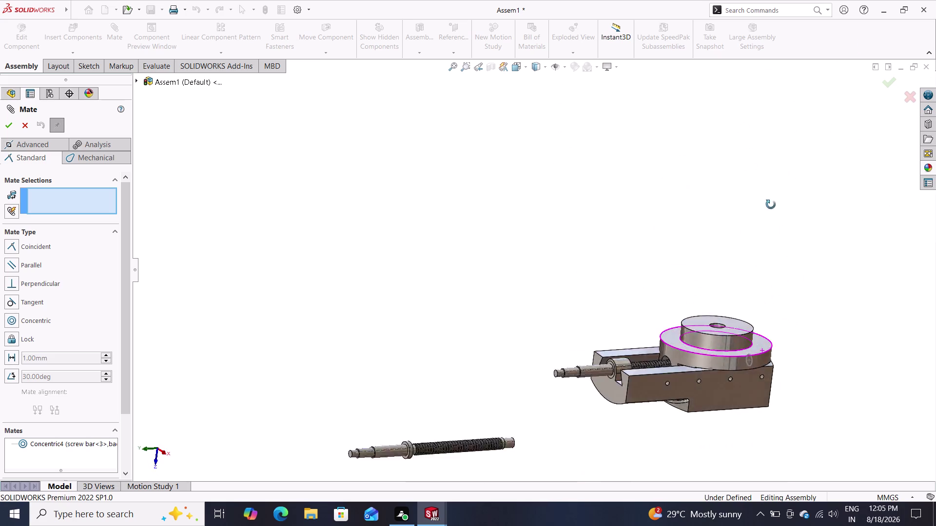
middle_drag(764, 198, 781, 270)
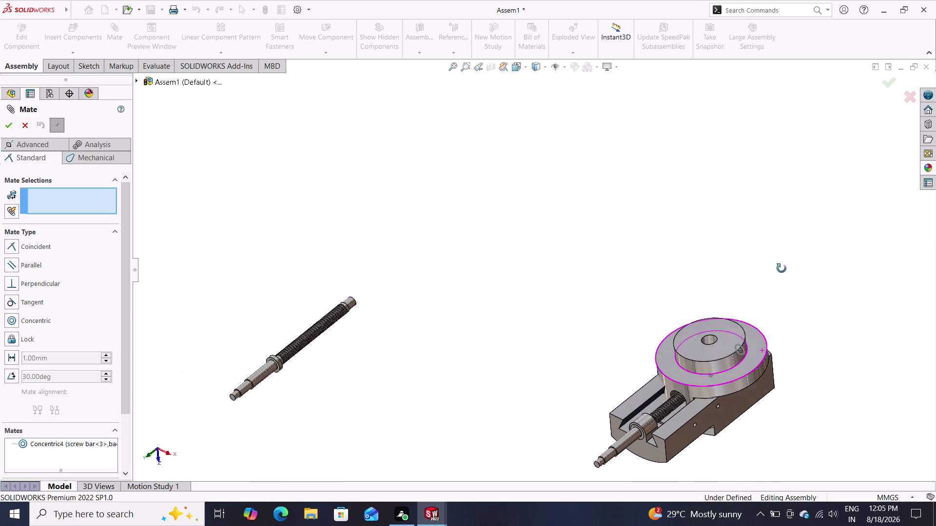
middle_drag(781, 270, 719, 330)
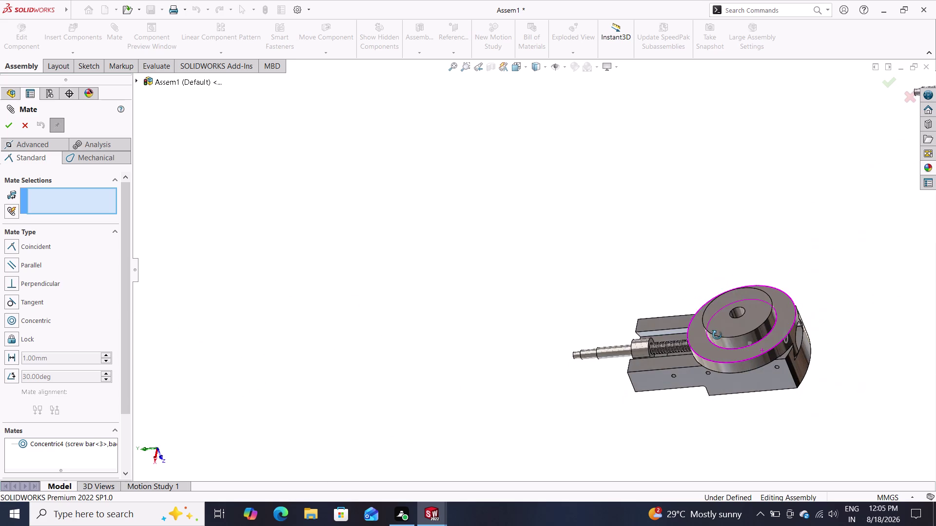
middle_drag(718, 330, 717, 335)
drag(764, 342, 857, 361)
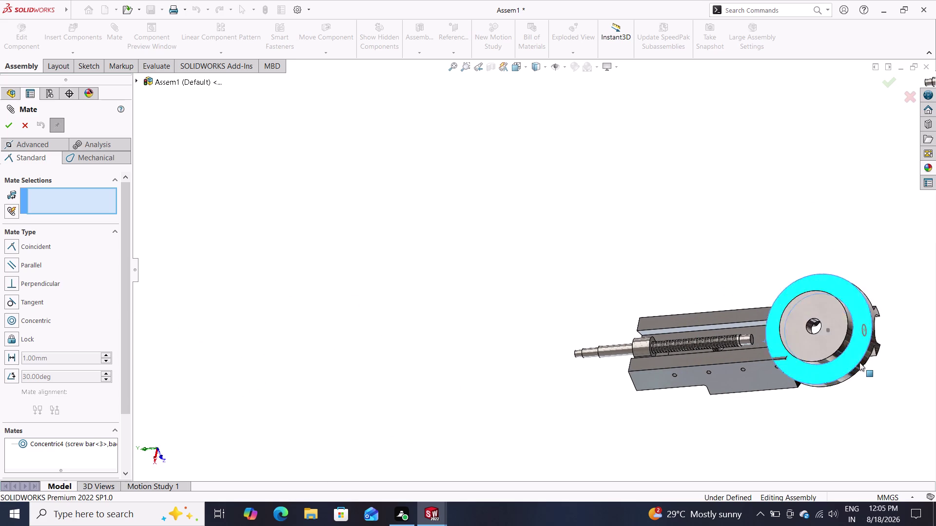
drag(857, 361, 859, 363)
click(863, 349)
drag(863, 345, 863, 338)
double_click(863, 337)
click(863, 332)
drag(863, 355, 863, 334)
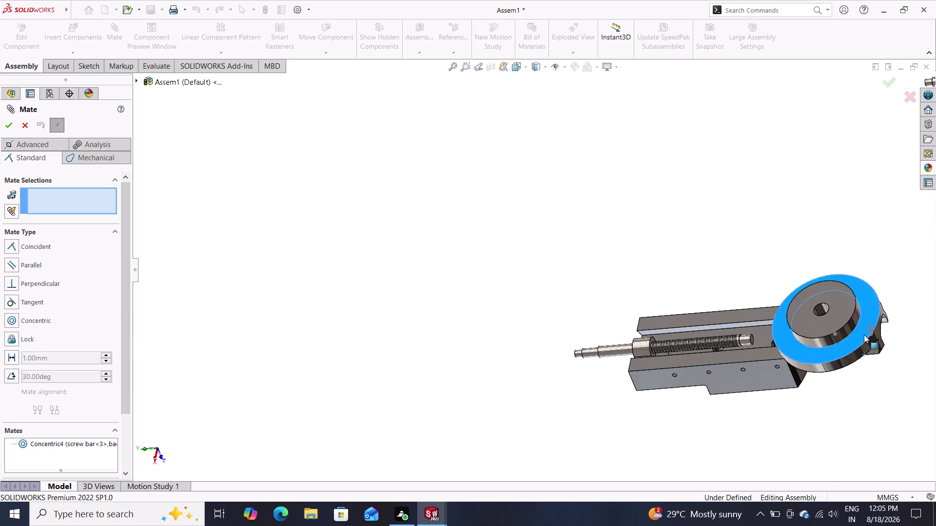
drag(864, 334, 864, 337)
middle_drag(857, 431, 797, 251)
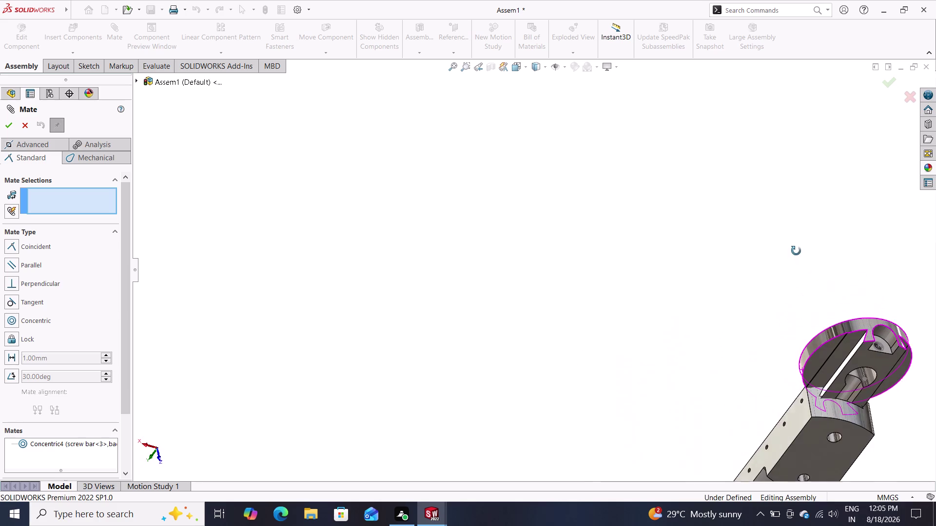
middle_drag(796, 252, 797, 249)
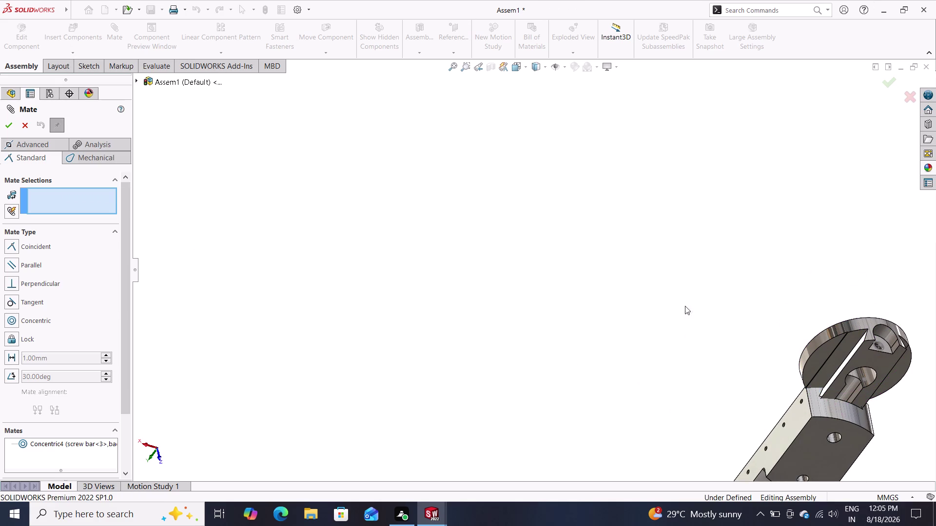
click(833, 361)
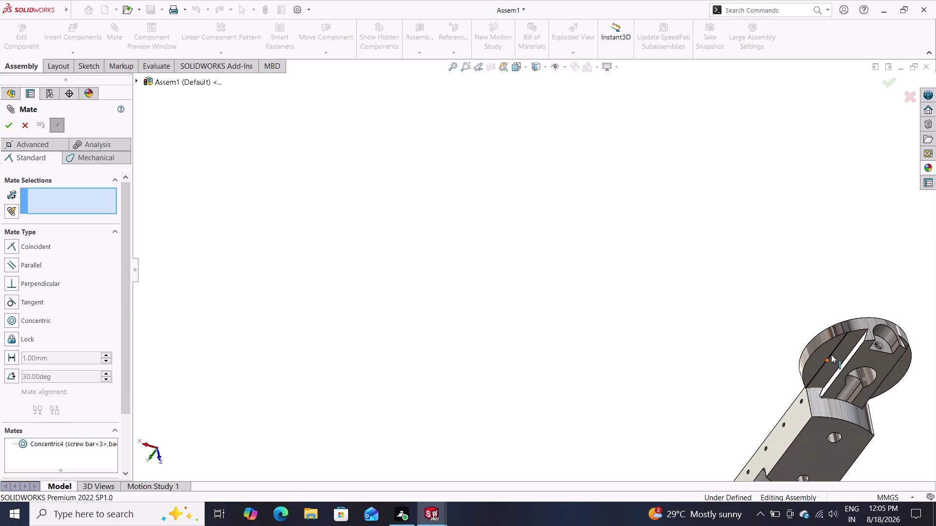
Add Parallel1 between back plate-2 Face<3> and vertical slide-1 Face<4>.
click(839, 360)
middle_drag(688, 416, 824, 522)
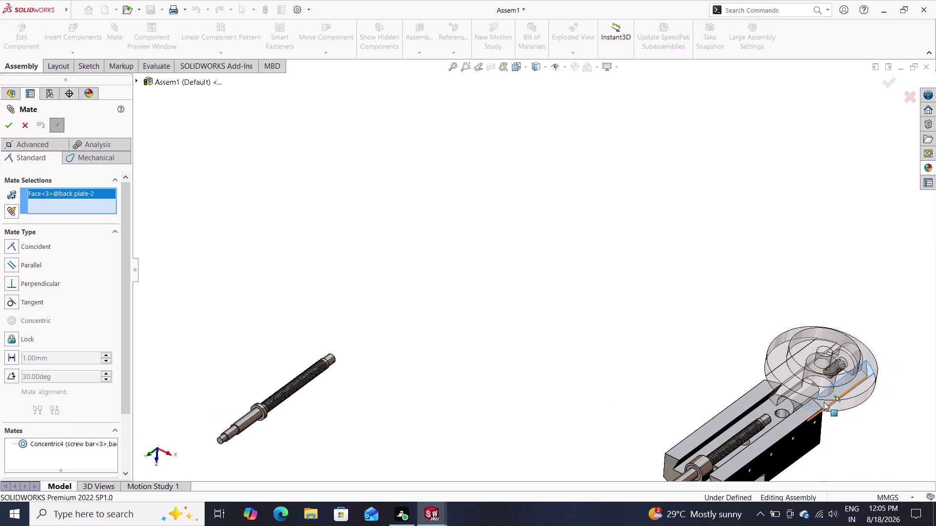
click(798, 421)
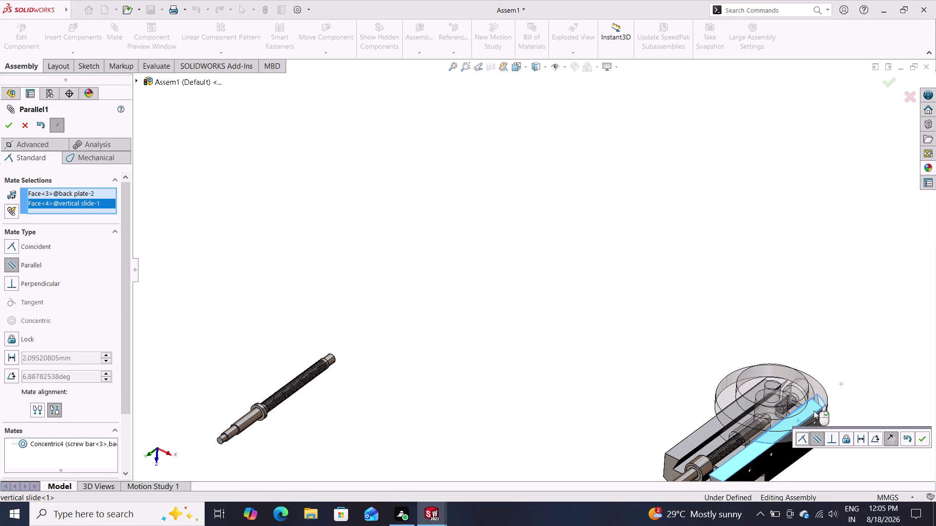
click(13, 128)
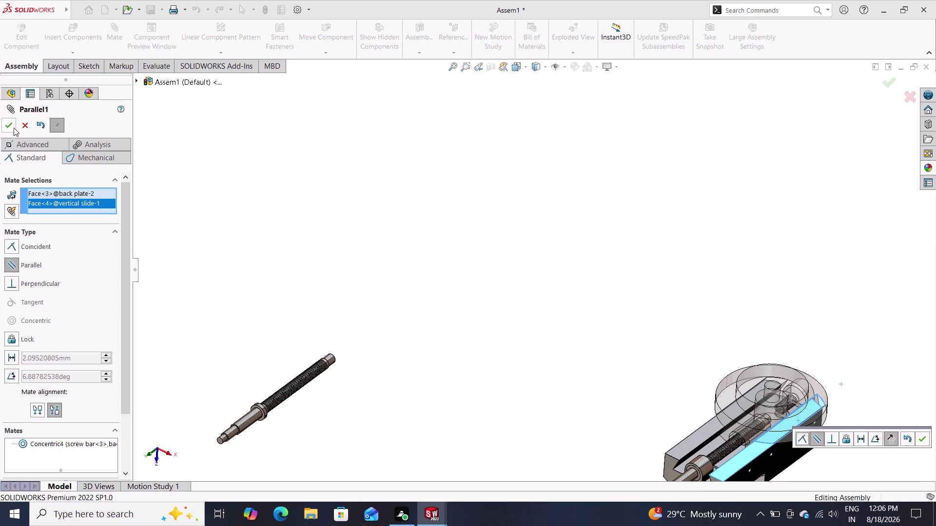
middle_drag(494, 293, 477, 357)
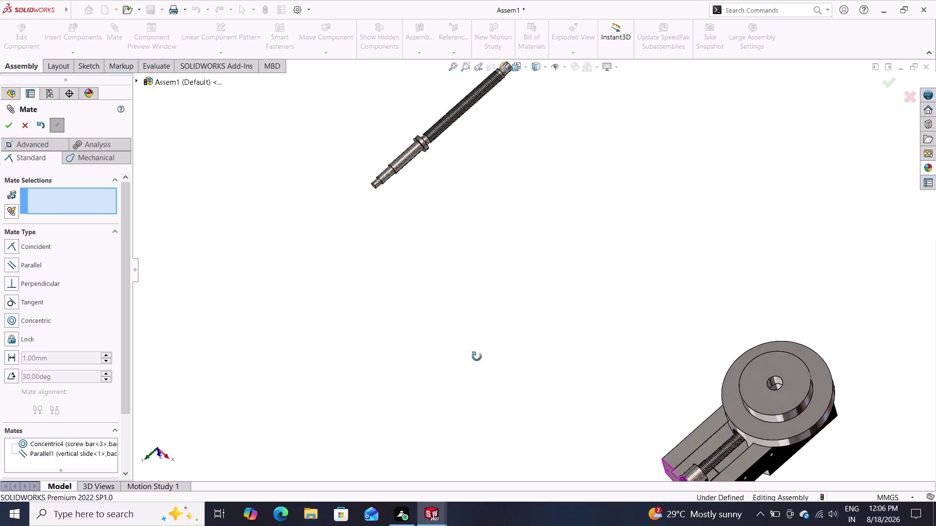
middle_drag(477, 357, 415, 327)
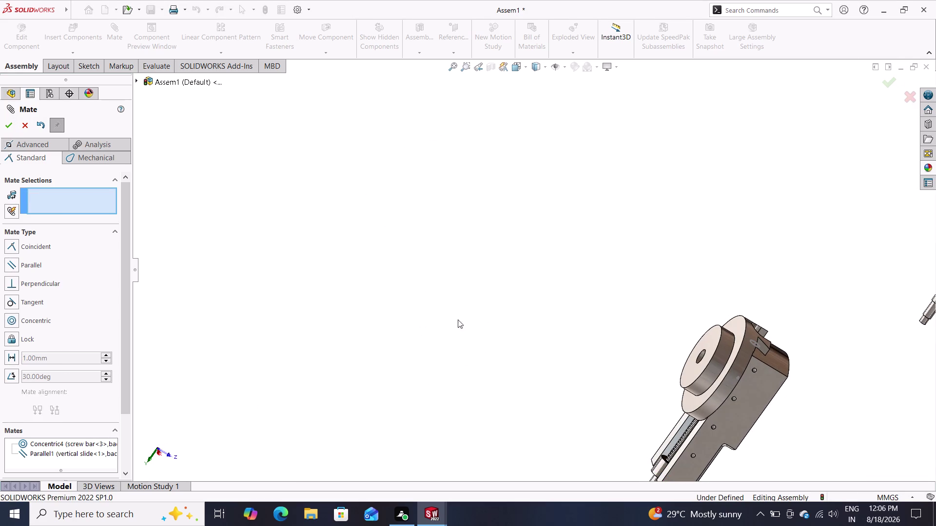
drag(716, 388, 702, 426)
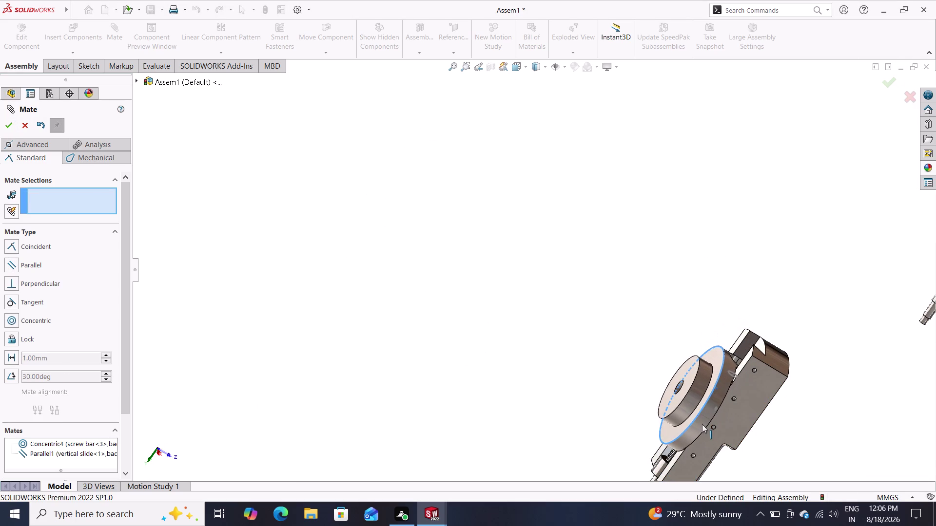
drag(702, 426, 714, 398)
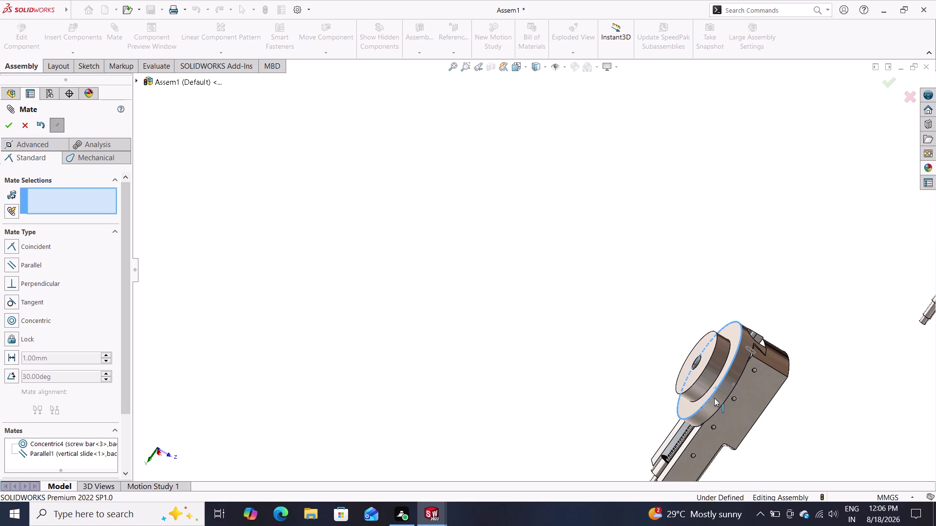
drag(714, 398, 714, 398)
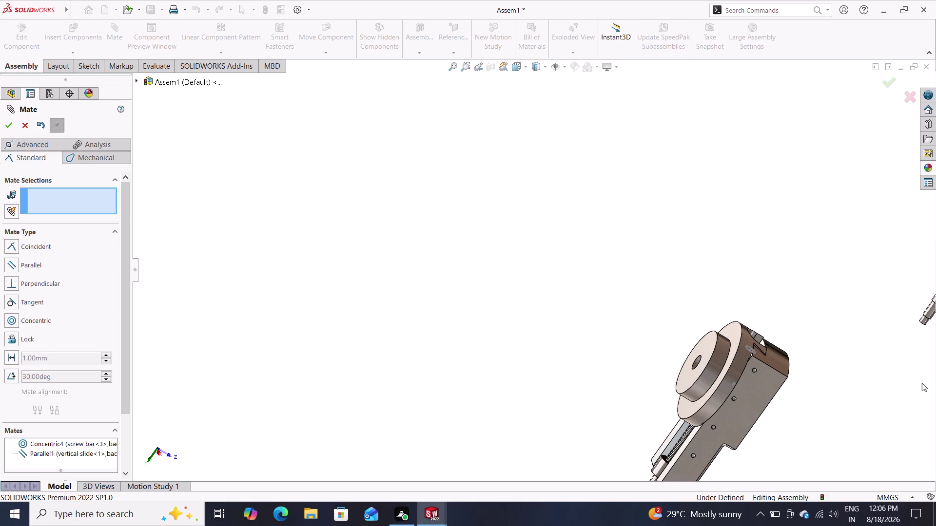
middle_drag(781, 383, 786, 382)
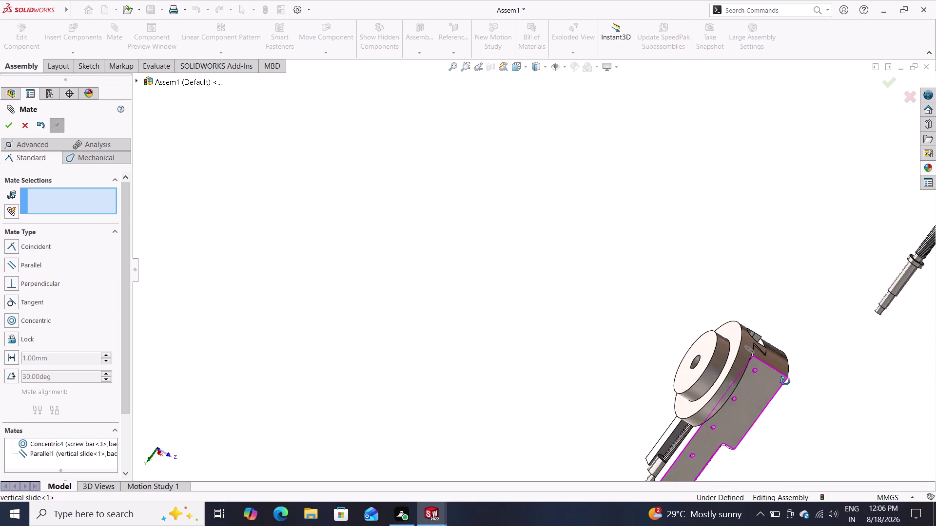
middle_drag(785, 383, 829, 417)
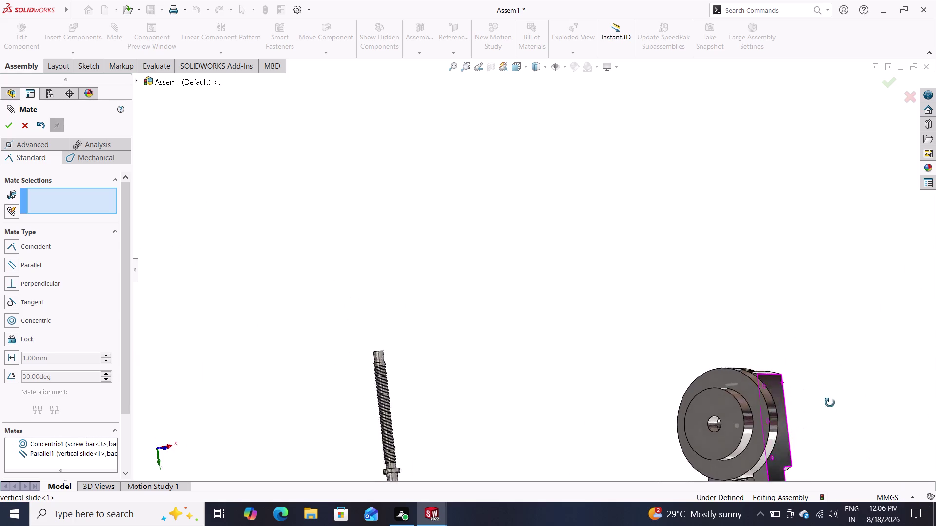
middle_drag(829, 417, 822, 406)
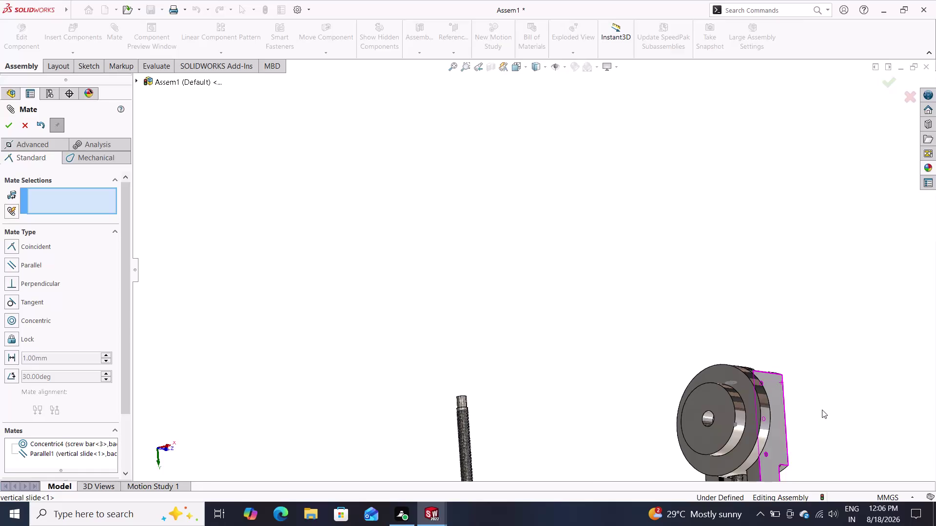
scroll(down, 3)
scroll(up, 3)
scroll(down, 3)
scroll(up, 3)
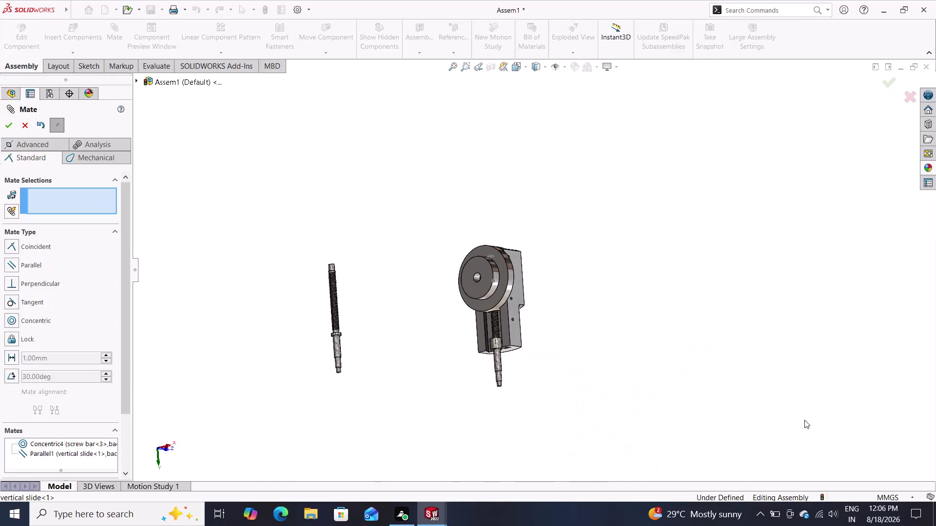
scroll(down, 3)
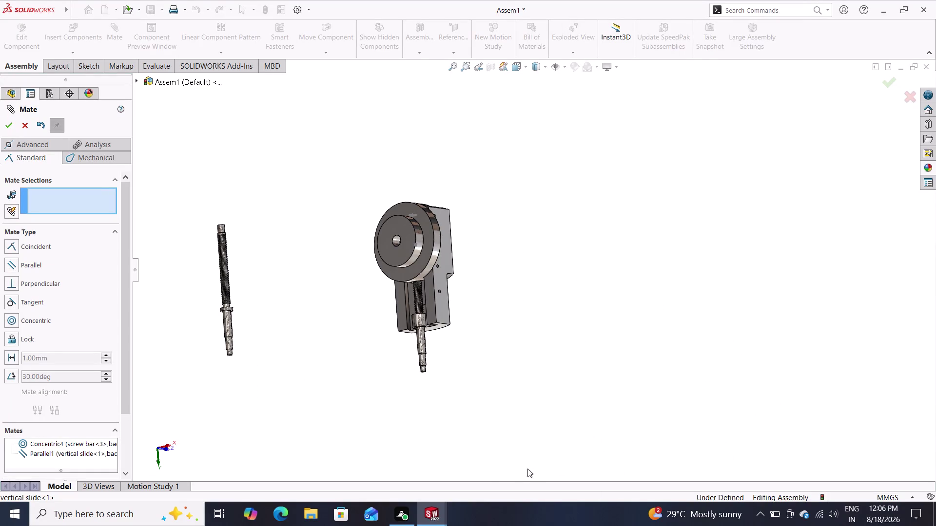
middle_drag(445, 347, 482, 302)
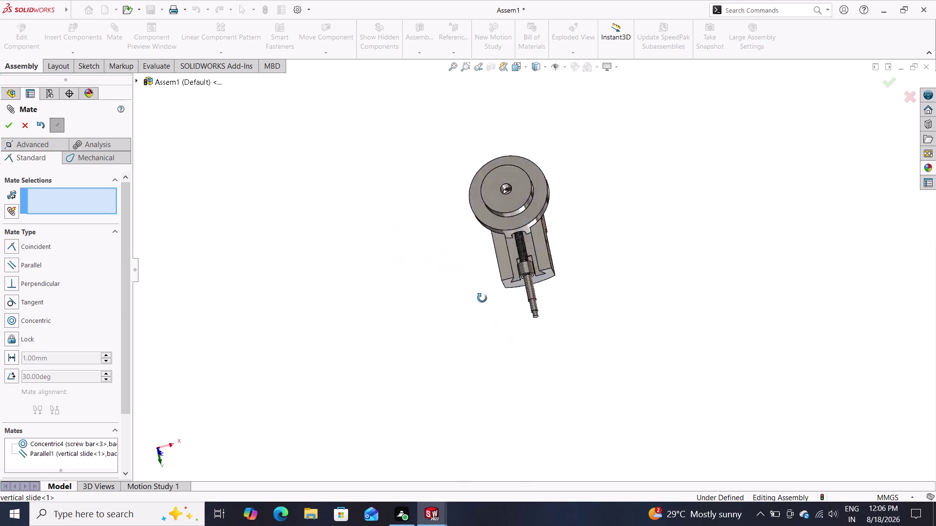
middle_drag(481, 302, 552, 146)
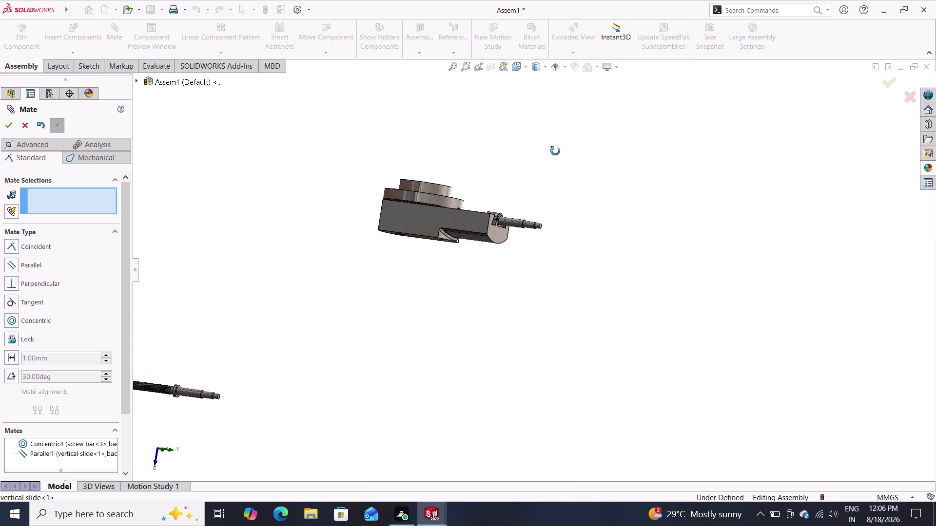
middle_drag(551, 147, 546, 165)
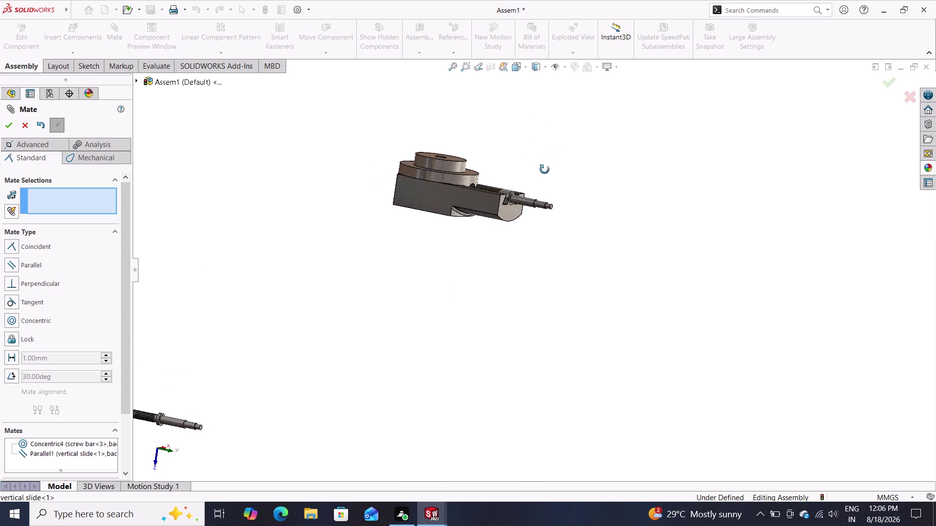
middle_drag(546, 165, 531, 183)
middle_click(530, 183)
Make screw bar<3> concentric with the vertical slide's circular edge (Concentric5).
scroll(up, 3)
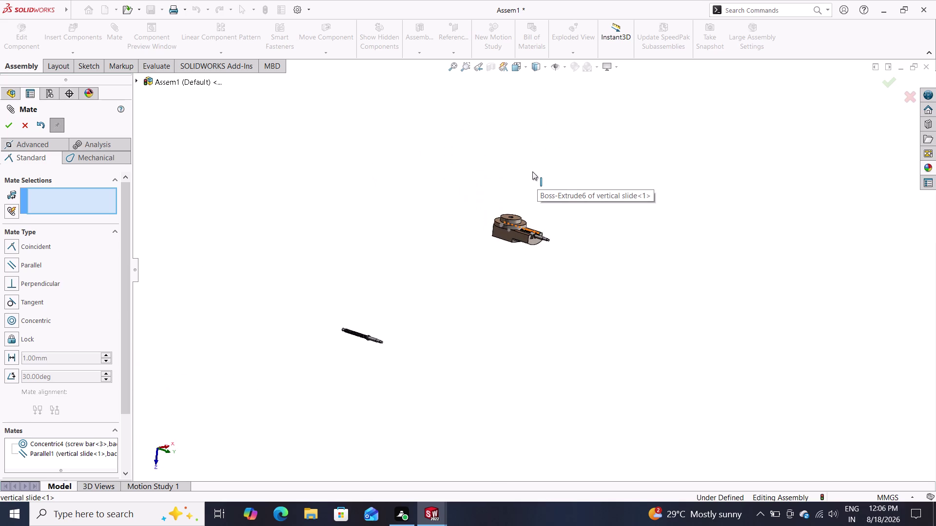
scroll(down, 3)
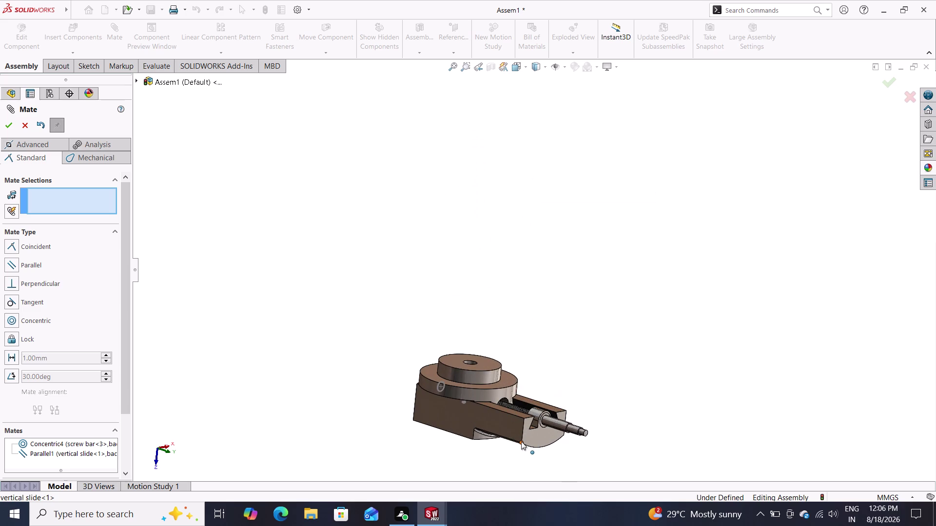
scroll(down, 3)
scroll(down, 3)
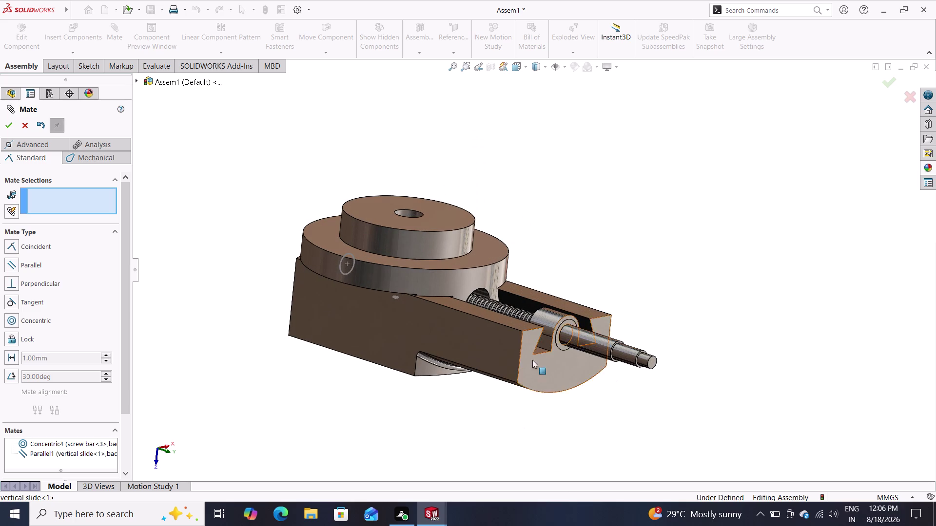
drag(570, 338, 613, 351)
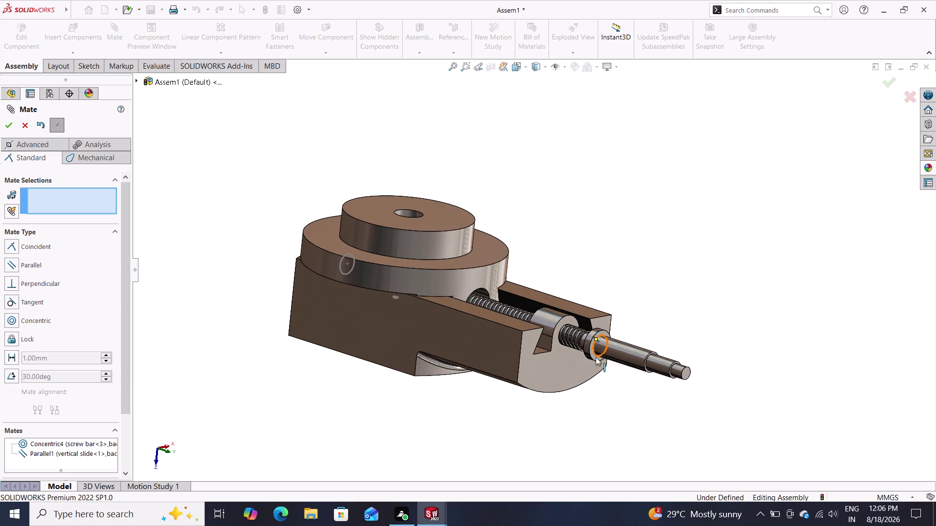
double_click(586, 347)
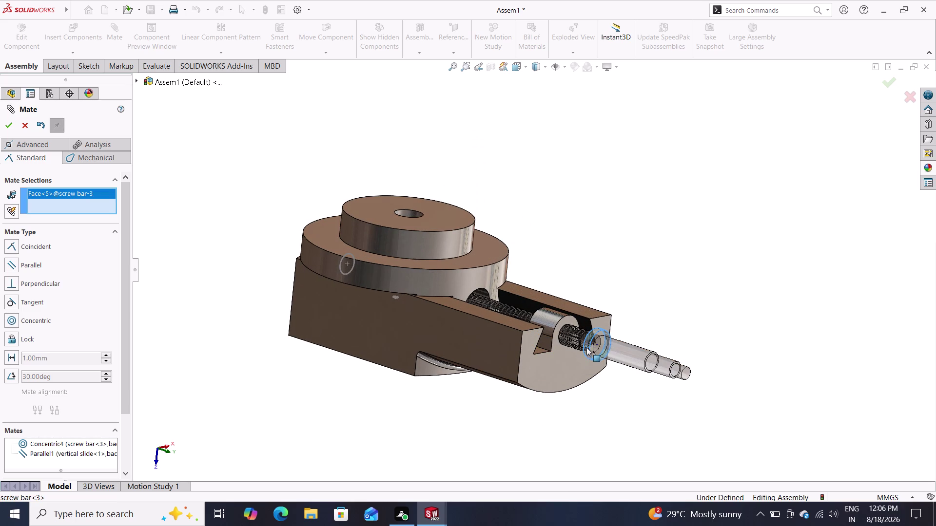
click(561, 330)
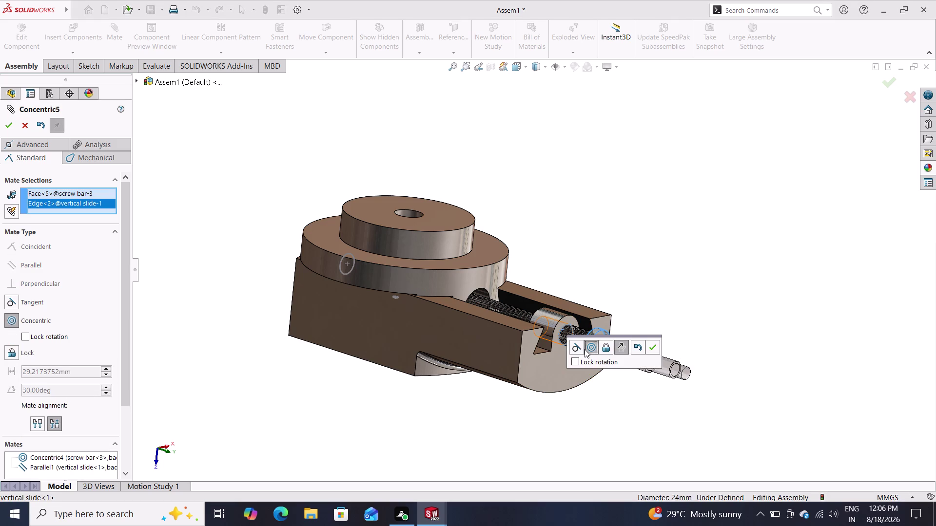
Pick a screw bar edge and vertical slide face, then cancel the coincident mate.
click(590, 348)
click(652, 344)
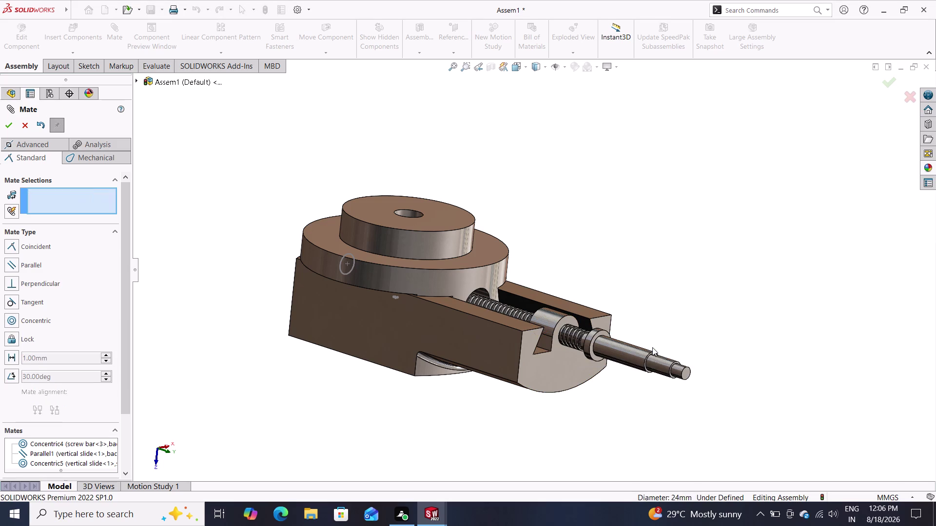
double_click(595, 334)
click(618, 261)
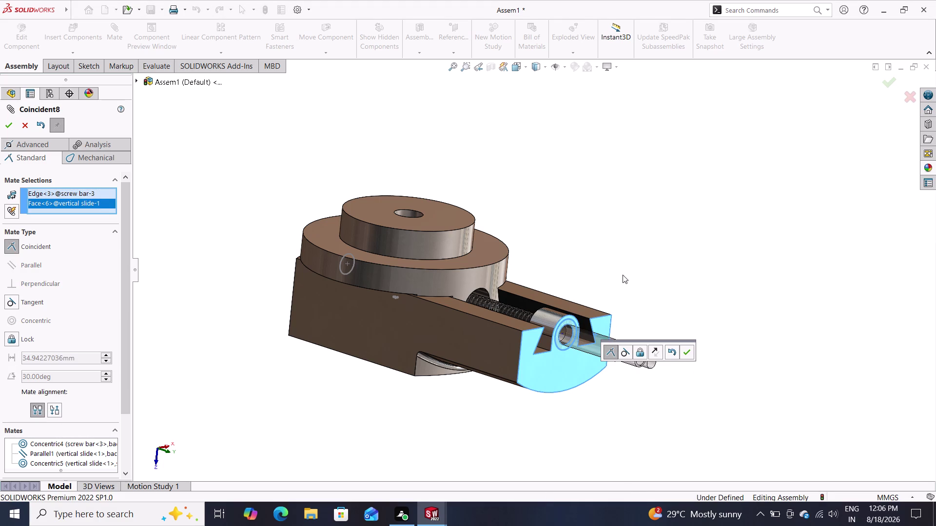
key(Escape)
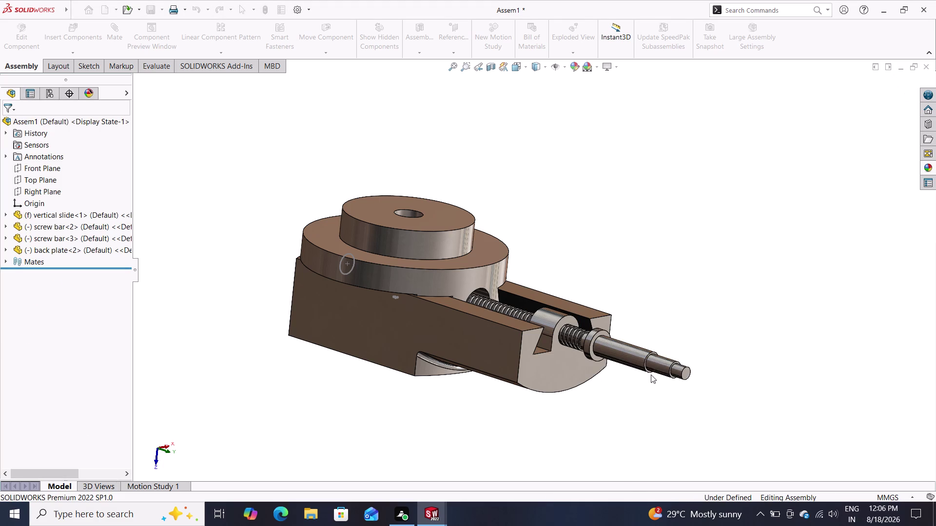
click(651, 364)
drag(651, 364, 613, 358)
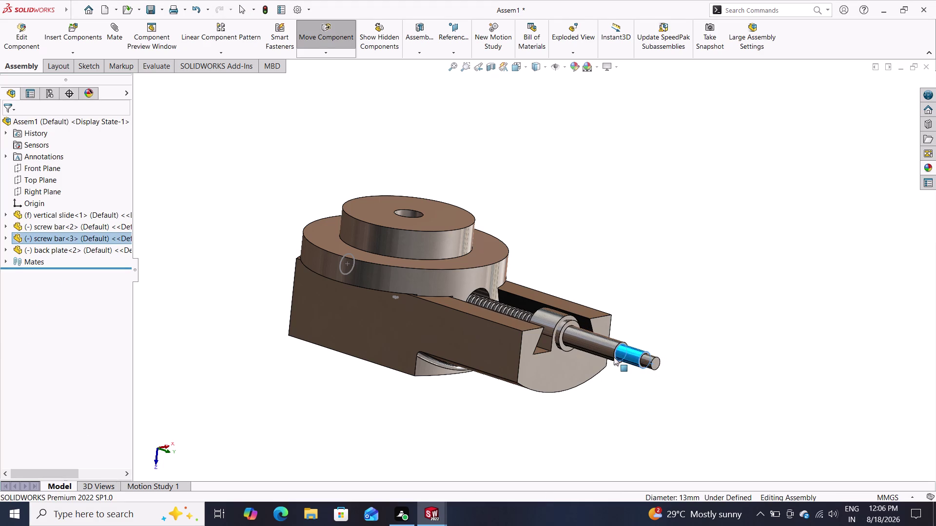
drag(614, 357, 610, 356)
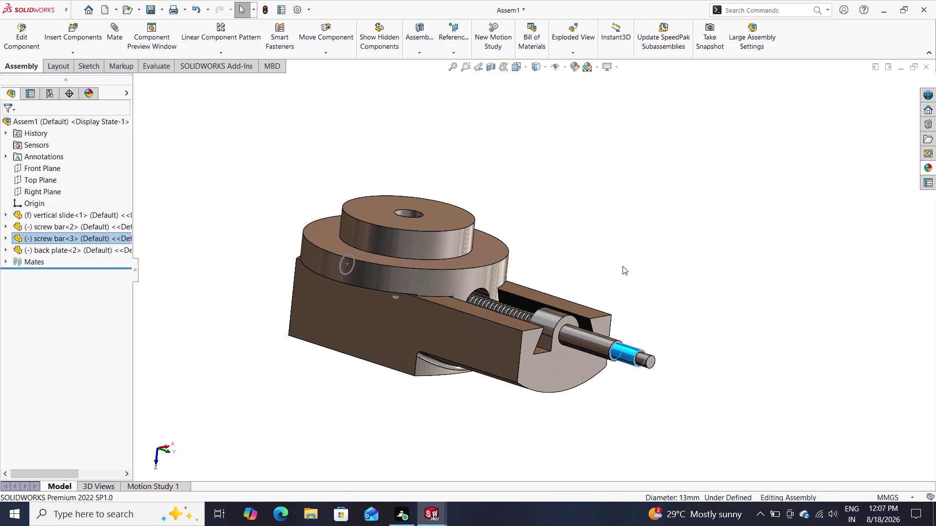
middle_drag(661, 281, 681, 301)
middle_drag(681, 302, 706, 353)
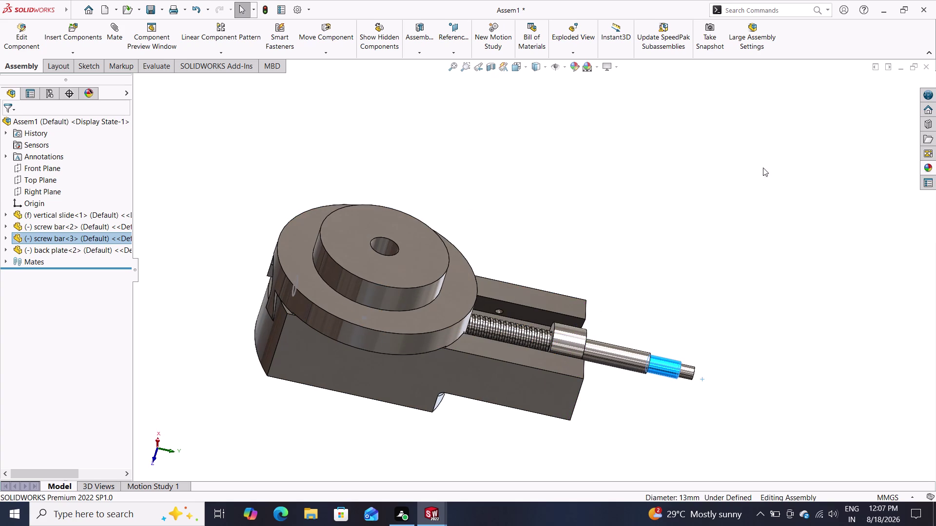
middle_drag(702, 223, 738, 213)
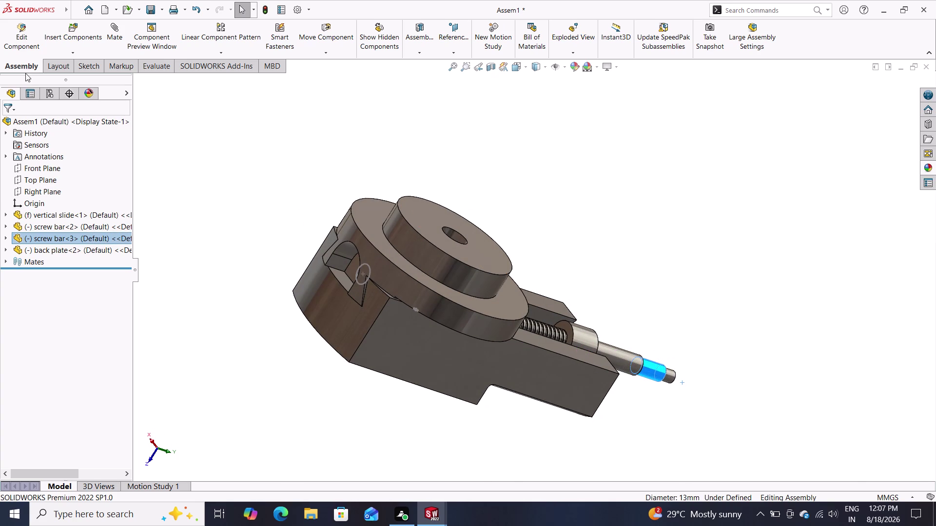
click(110, 29)
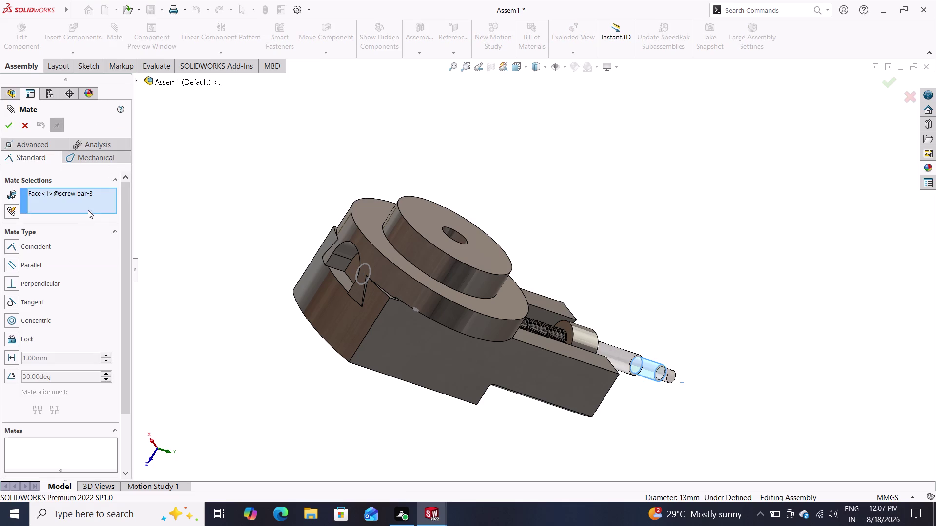
Remove the unwanted screw bar face and edge from the mate selections.
right_click(85, 190)
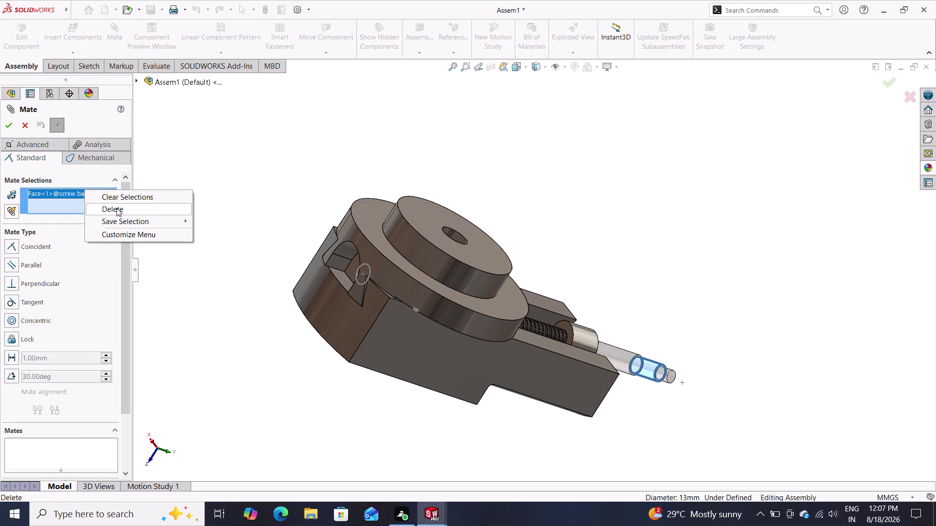
click(117, 211)
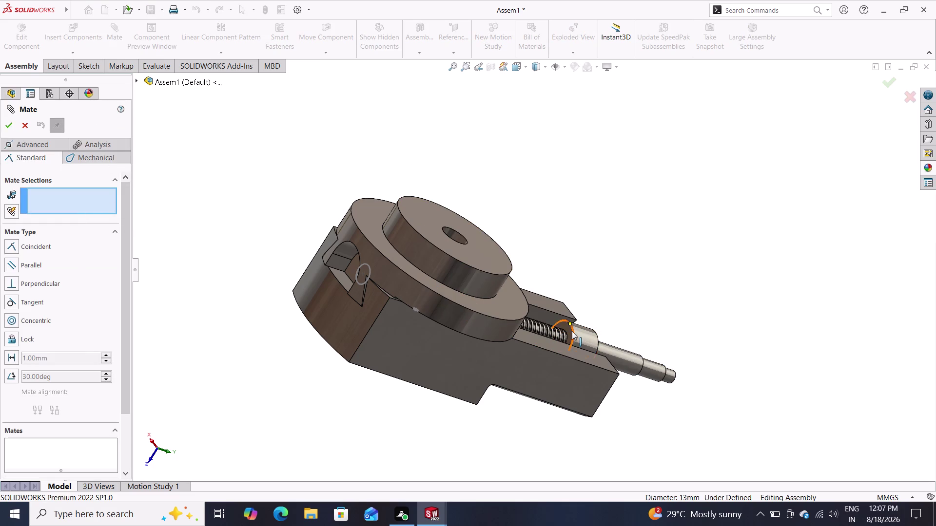
triple_click(568, 333)
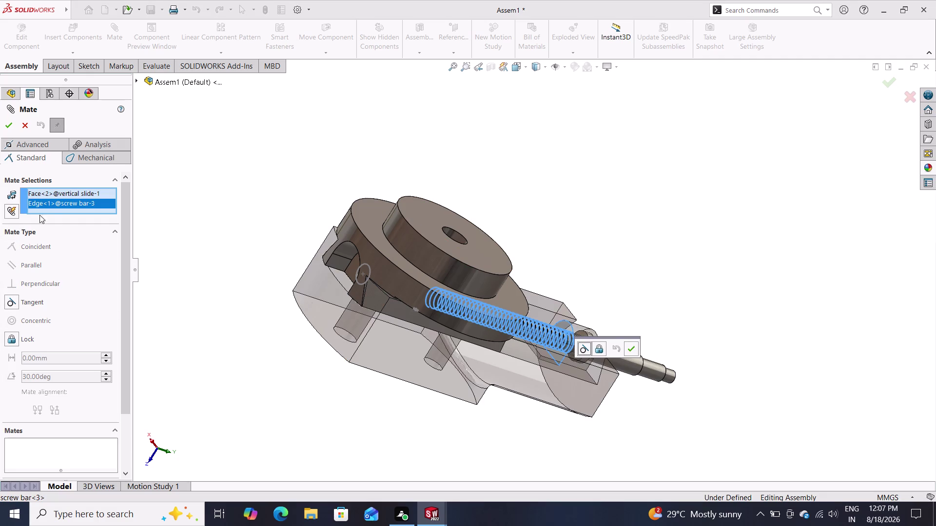
right_click(55, 202)
click(72, 224)
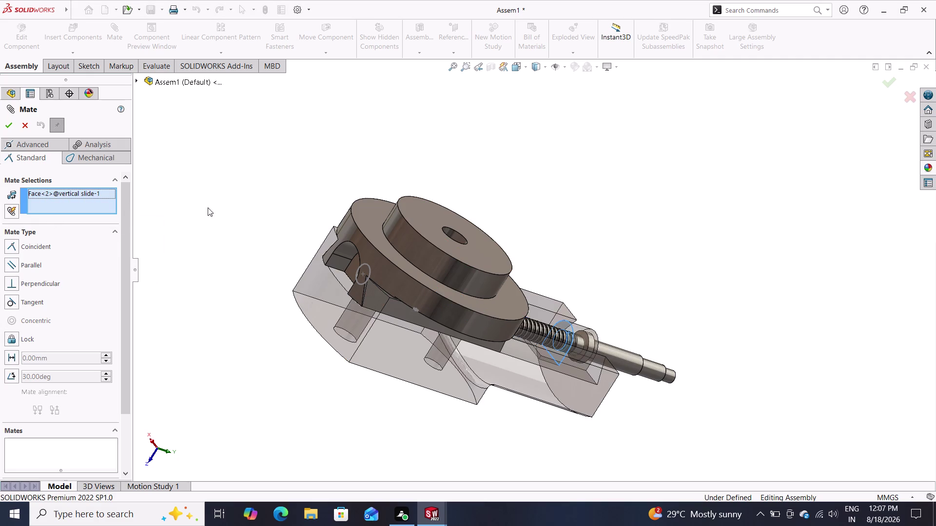
middle_drag(639, 246, 528, 259)
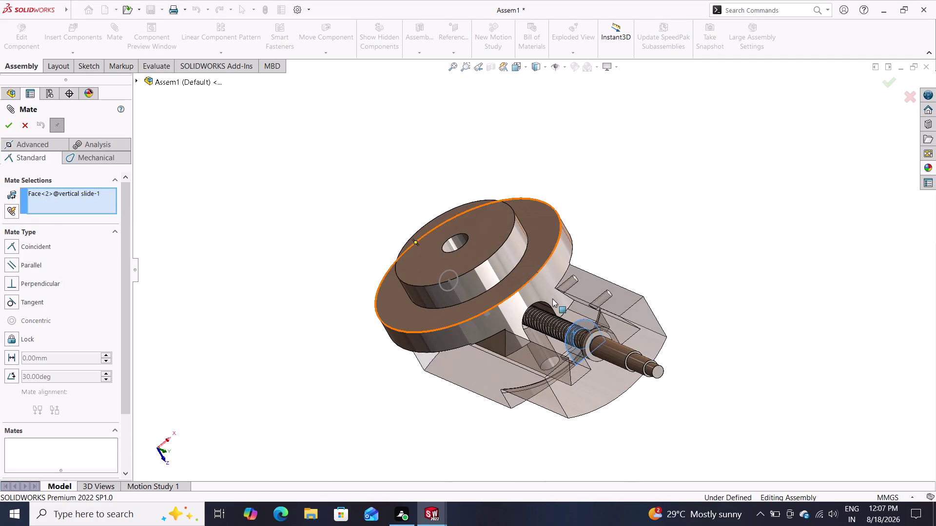
Swap the back plate edge for its curved face and accept the Tangent8 mate.
click(522, 325)
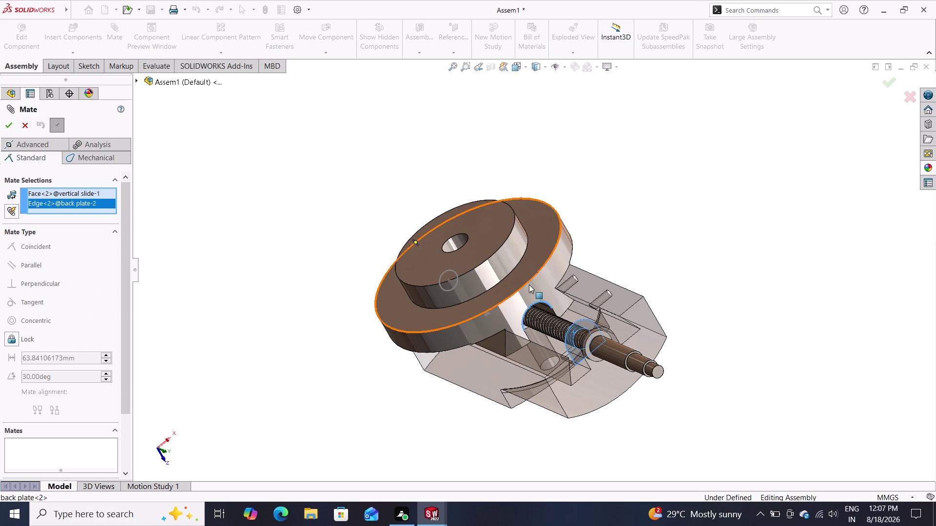
click(521, 302)
click(520, 303)
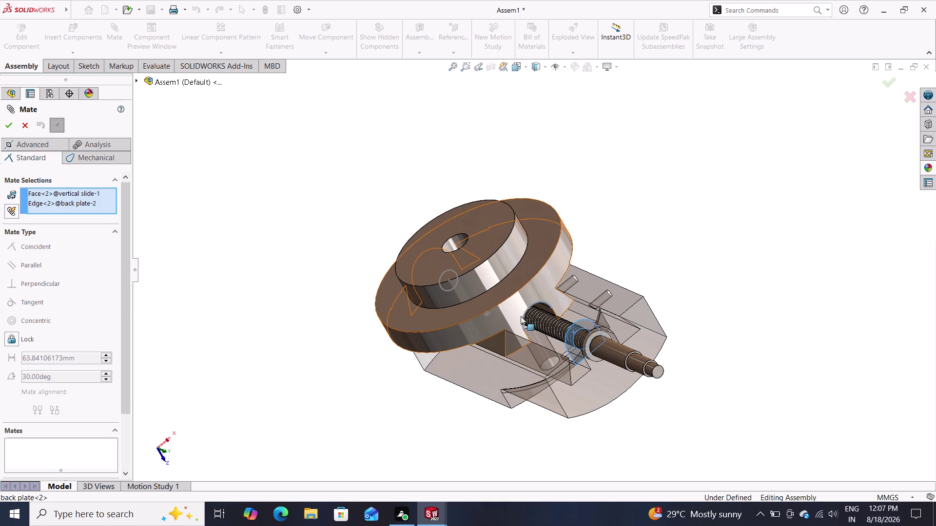
click(518, 316)
click(541, 294)
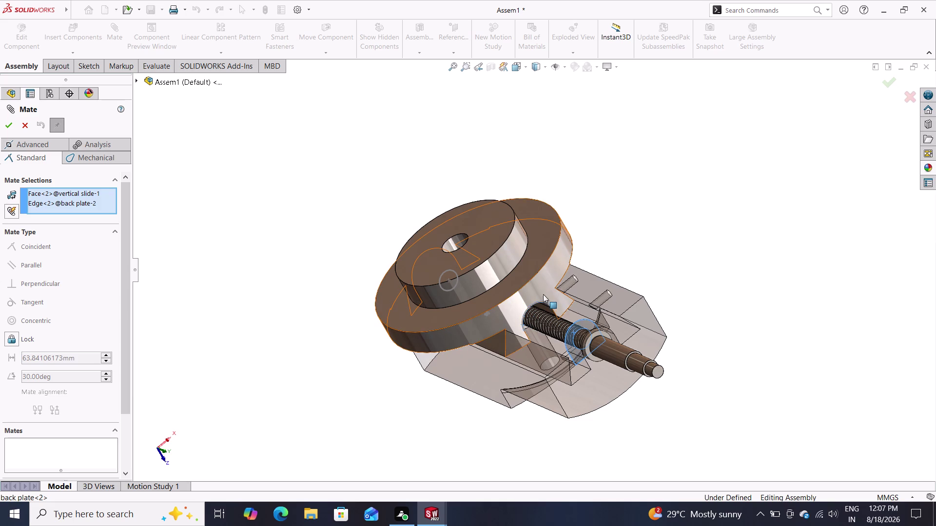
click(549, 295)
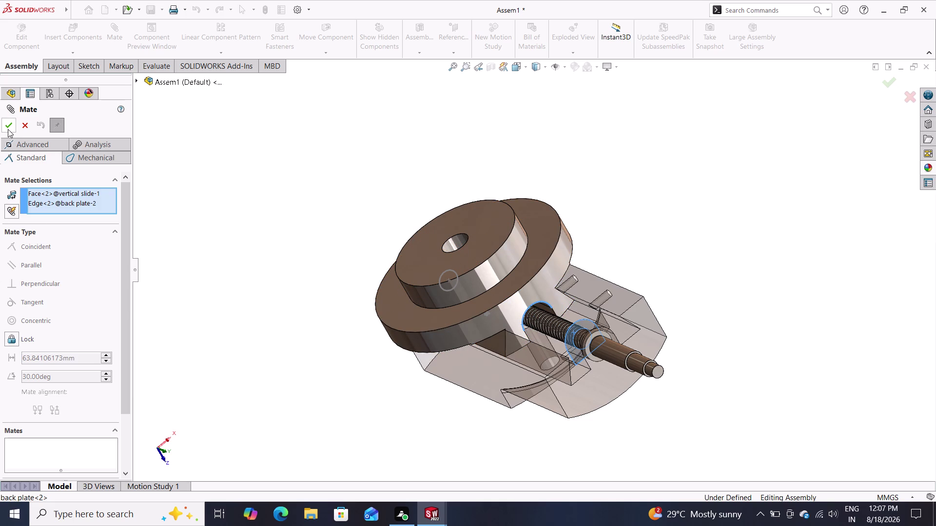
click(10, 127)
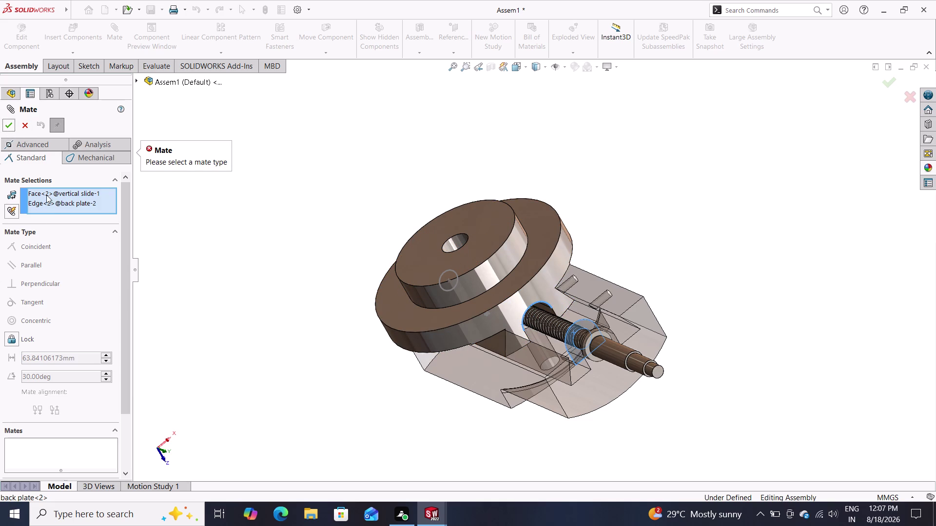
right_click(49, 202)
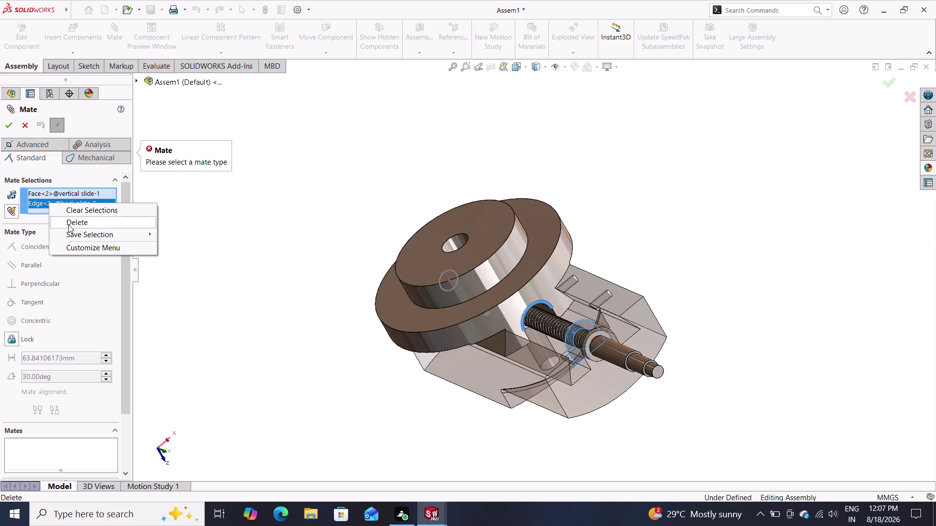
click(68, 225)
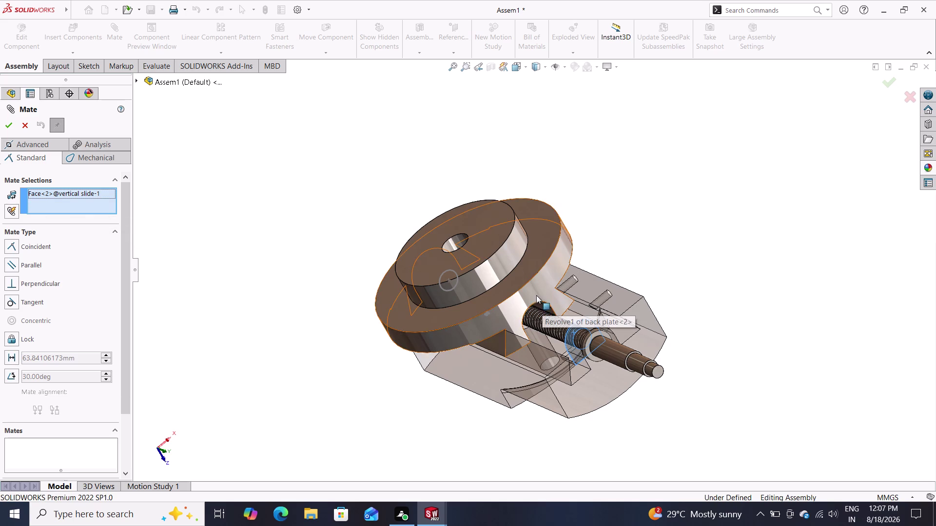
click(530, 295)
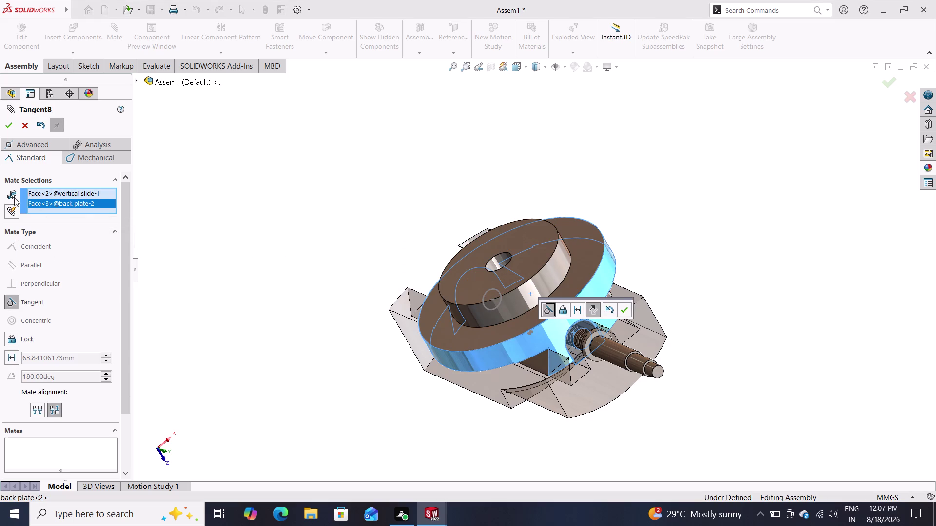
click(14, 121)
Inspect the mated parts, show Mechanical mate types, pick a face, then exit the mate command.
middle_drag(296, 306, 296, 310)
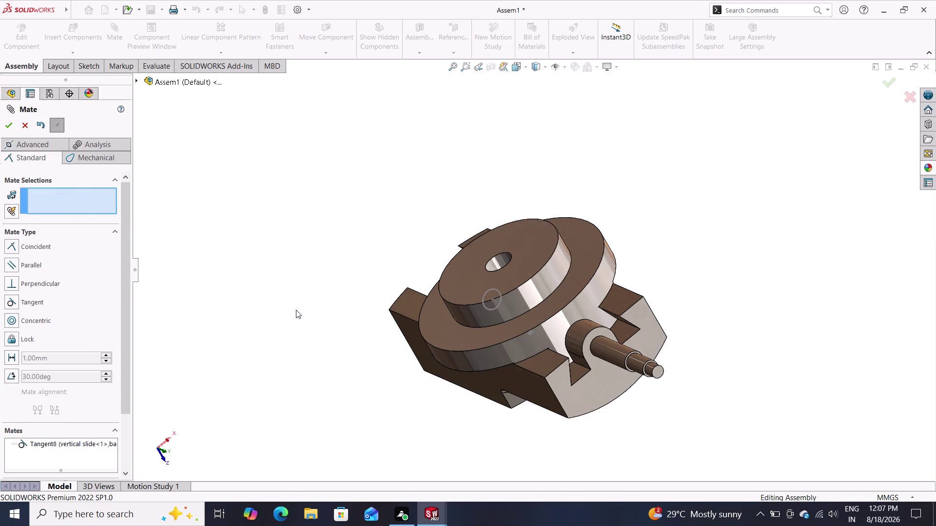
middle_drag(296, 310, 379, 340)
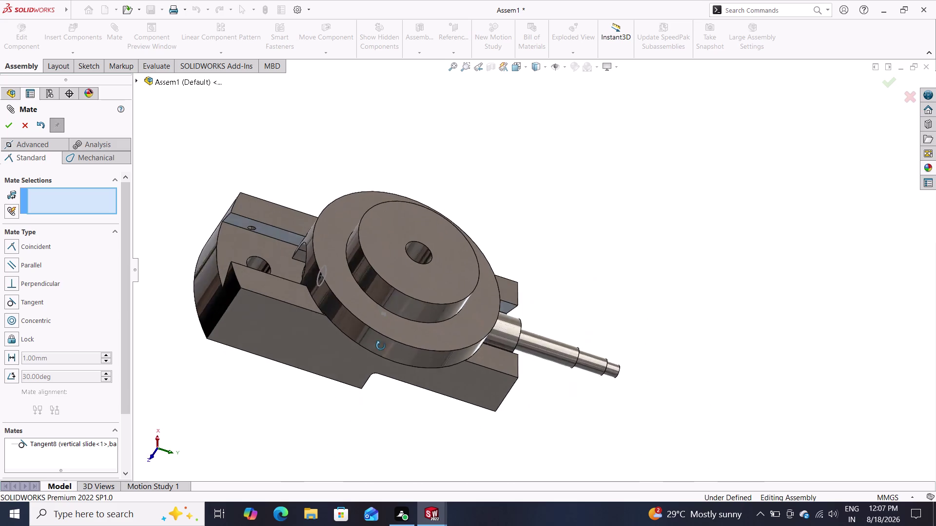
middle_drag(379, 341, 331, 296)
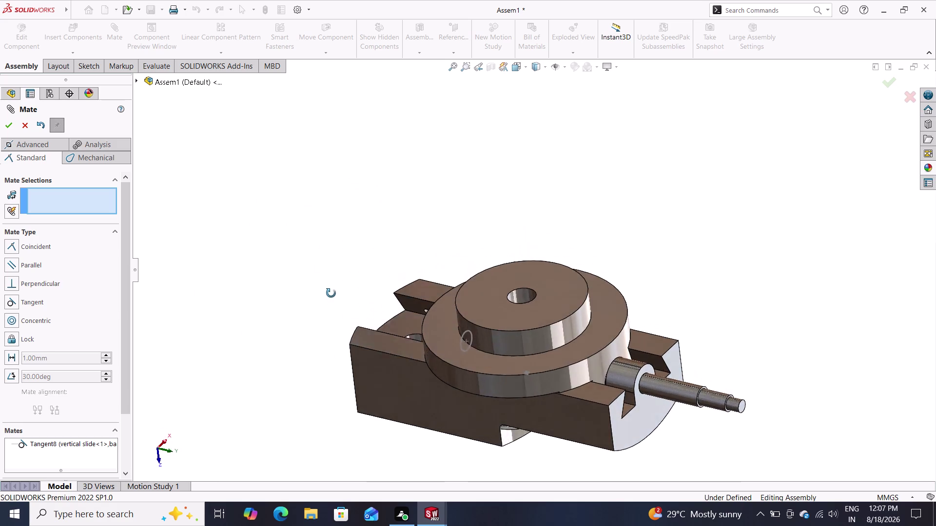
middle_drag(331, 296, 331, 305)
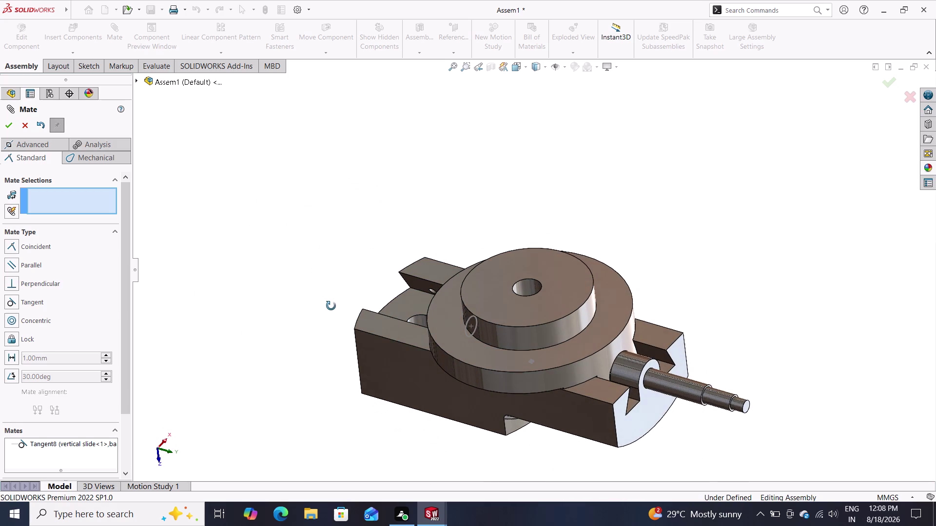
middle_drag(332, 306, 331, 307)
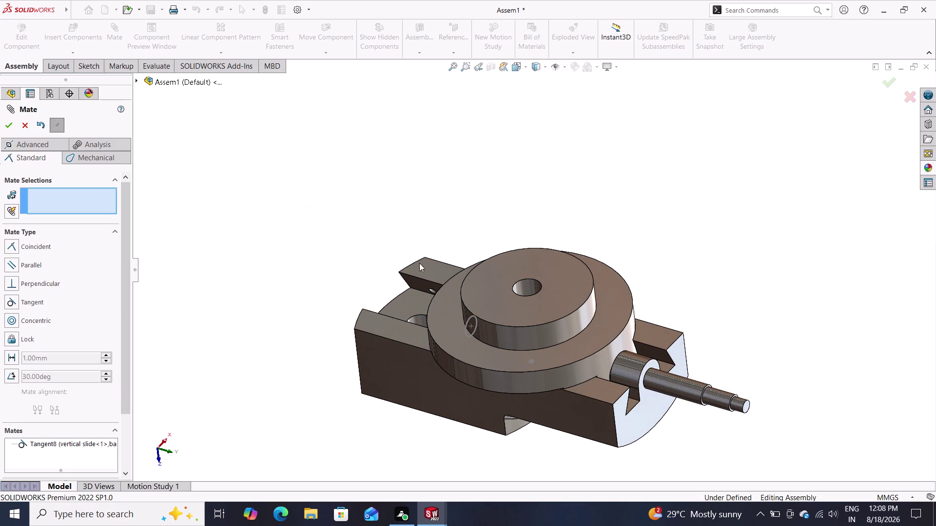
click(71, 159)
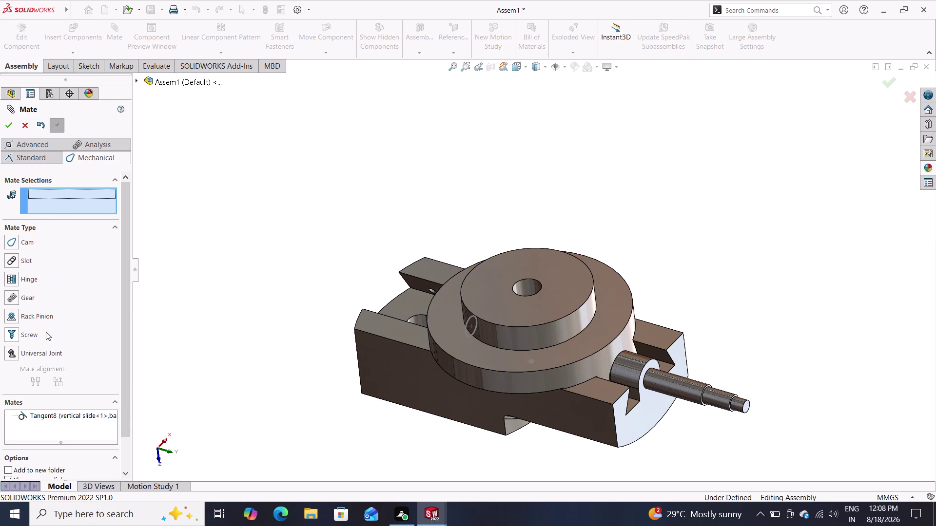
click(608, 361)
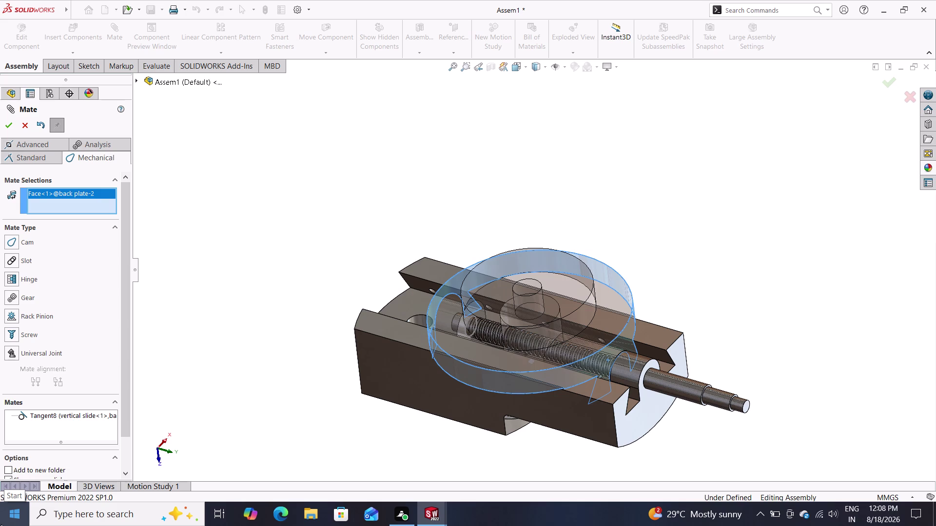
key(Escape)
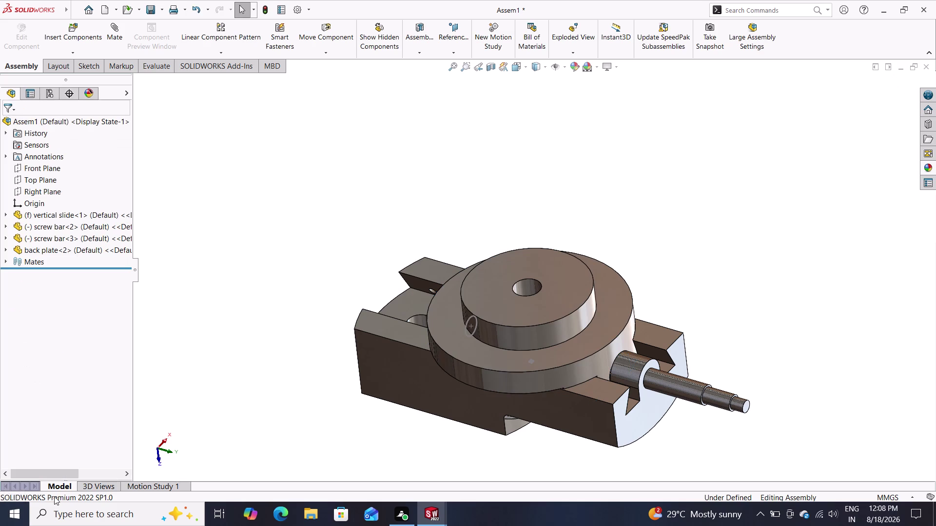
Undo the last action and reopen the Mate command.
key(ctrl+z)
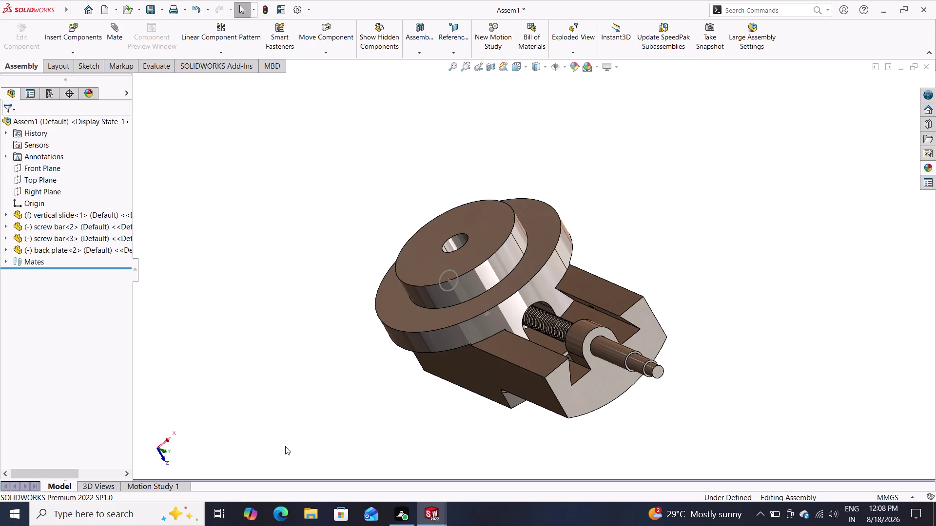
click(124, 32)
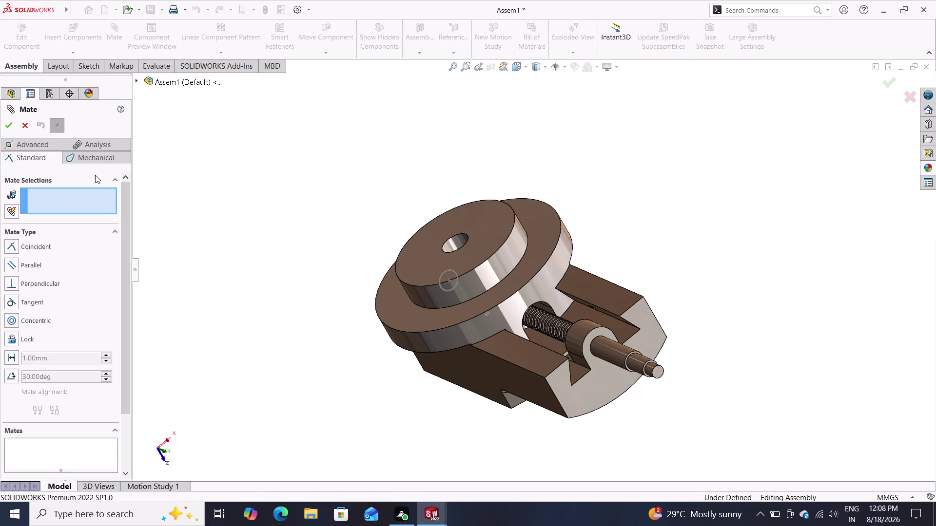
Select the back plate face and, after reorienting, the vertical slide face.
click(513, 310)
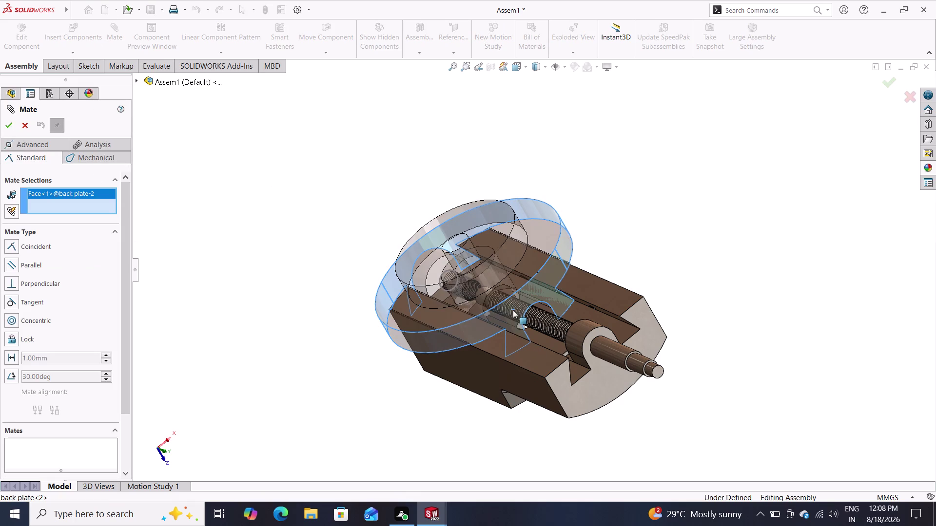
middle_drag(460, 418, 516, 439)
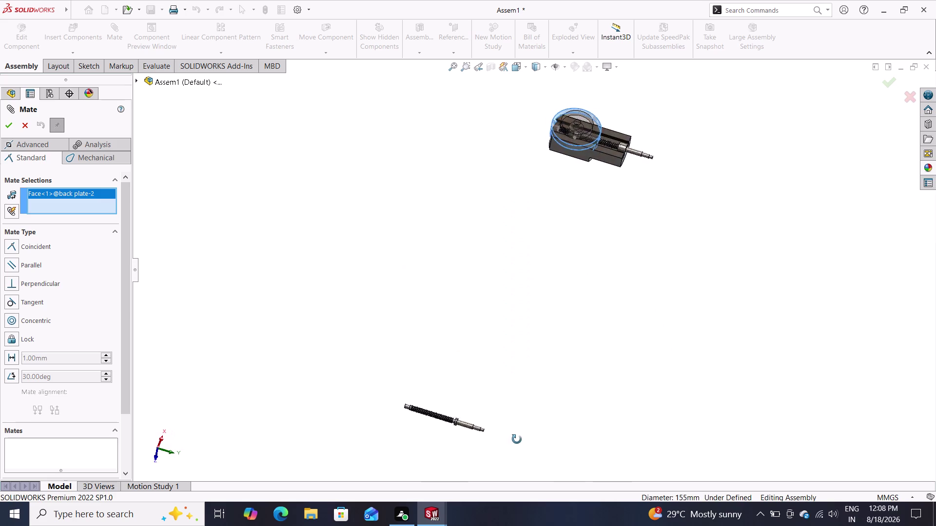
middle_drag(516, 439, 479, 413)
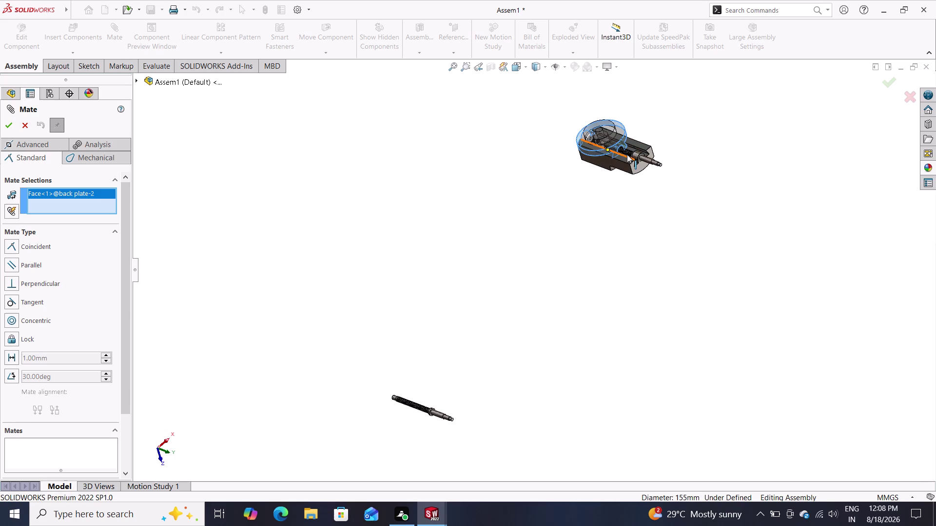
scroll(down, 3)
scroll(down, 3)
middle_drag(589, 175, 627, 197)
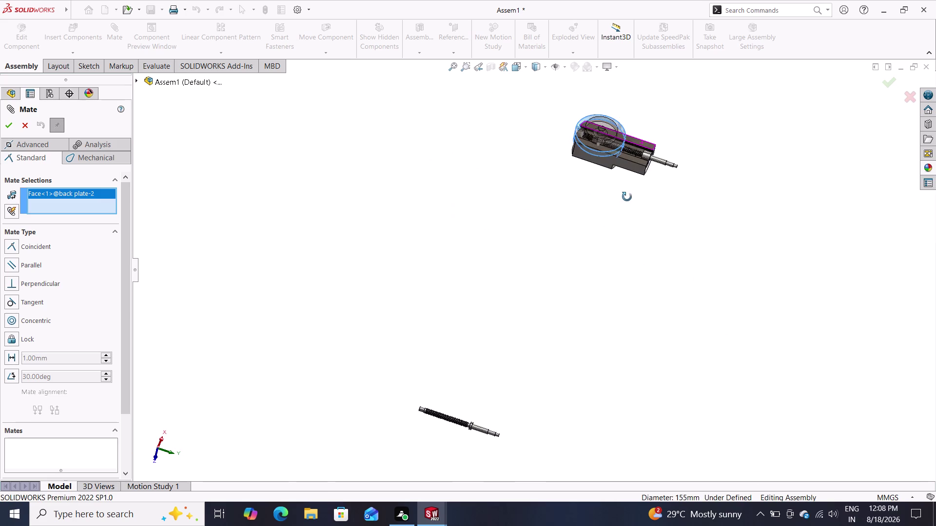
middle_drag(626, 197, 711, 256)
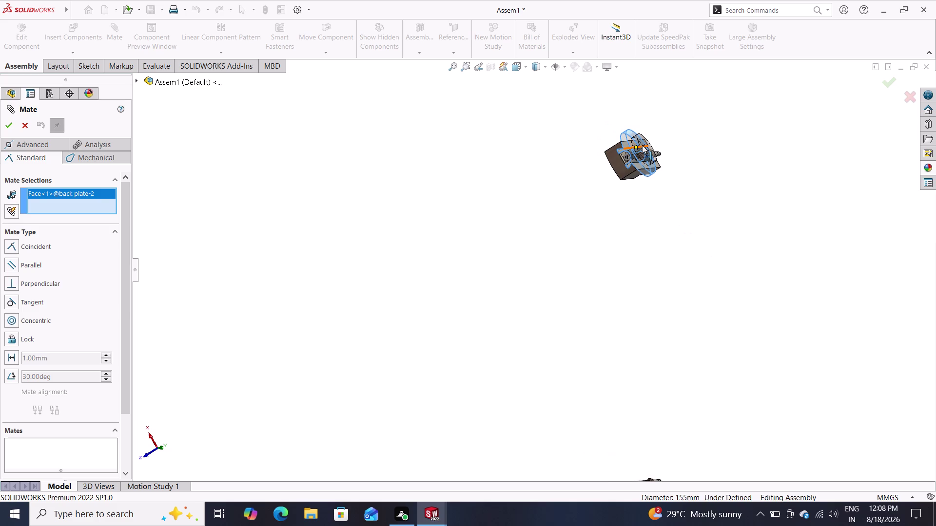
scroll(down, 3)
drag(652, 150, 586, 203)
scroll(down, 3)
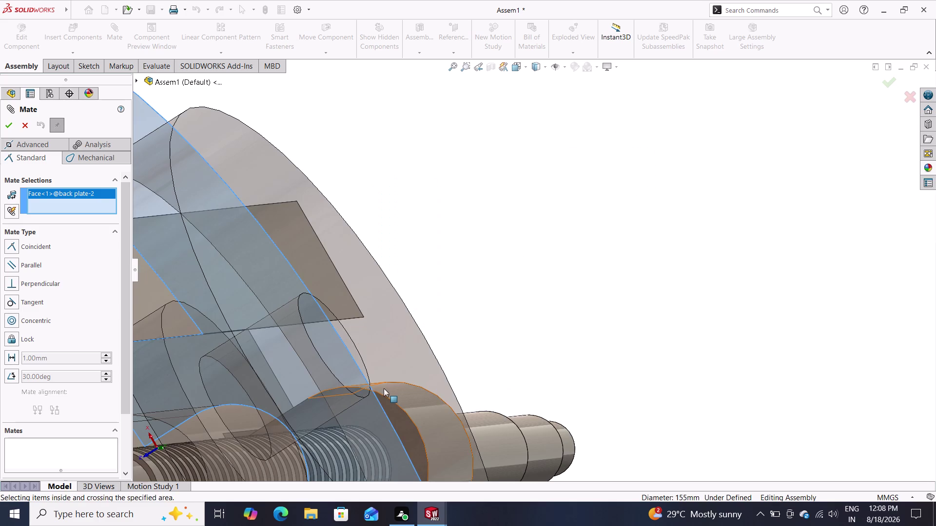
click(388, 420)
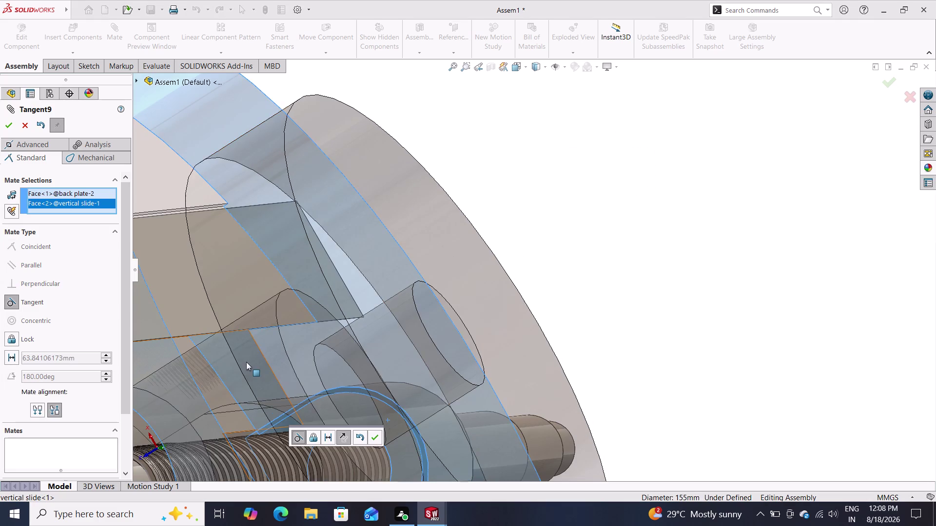
View the Mechanical mate types and accept the Tangent9 mate.
scroll(up, 3)
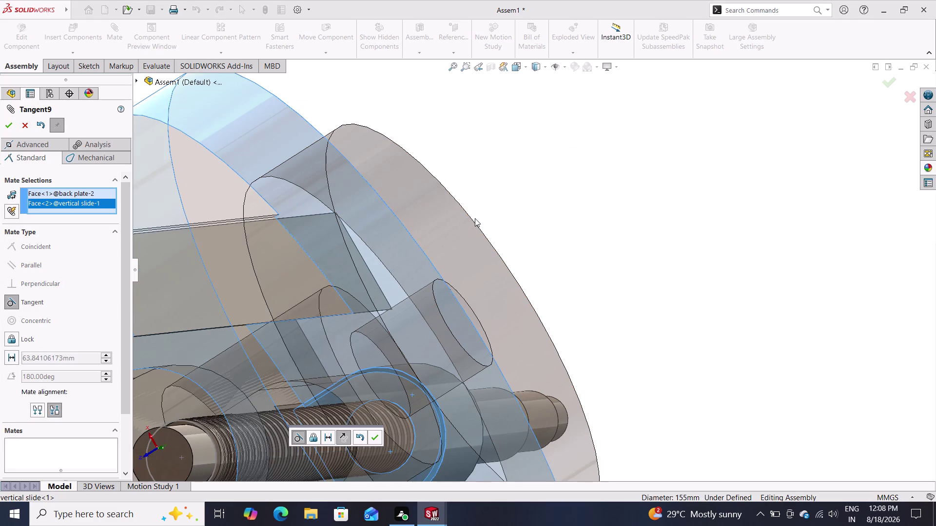
scroll(up, 3)
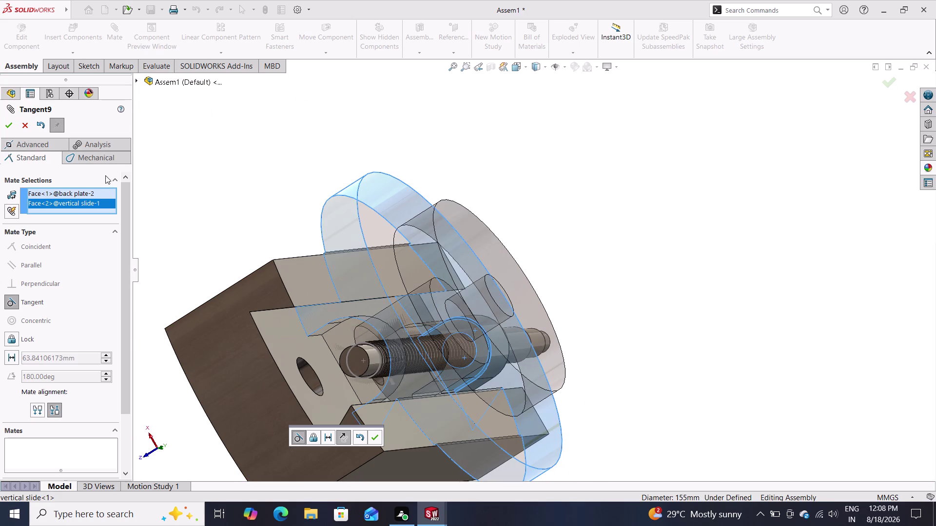
click(105, 158)
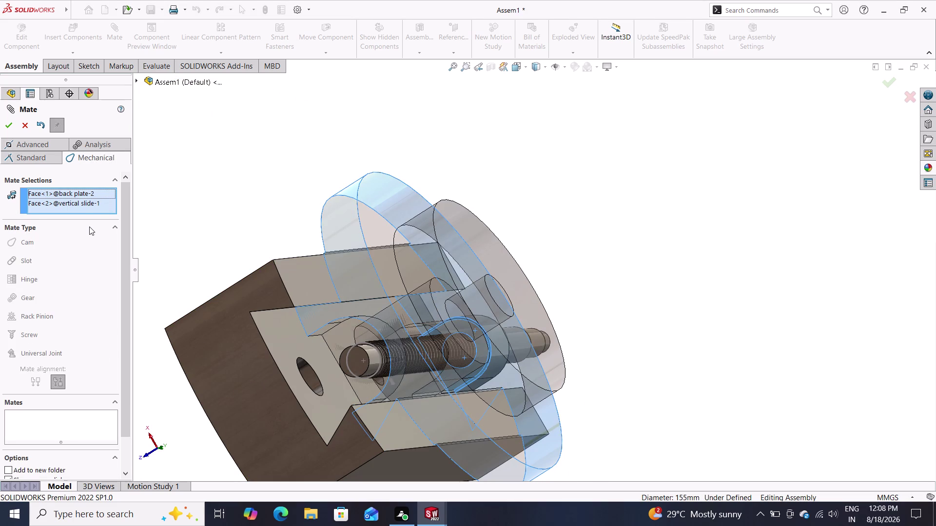
scroll(down, 3)
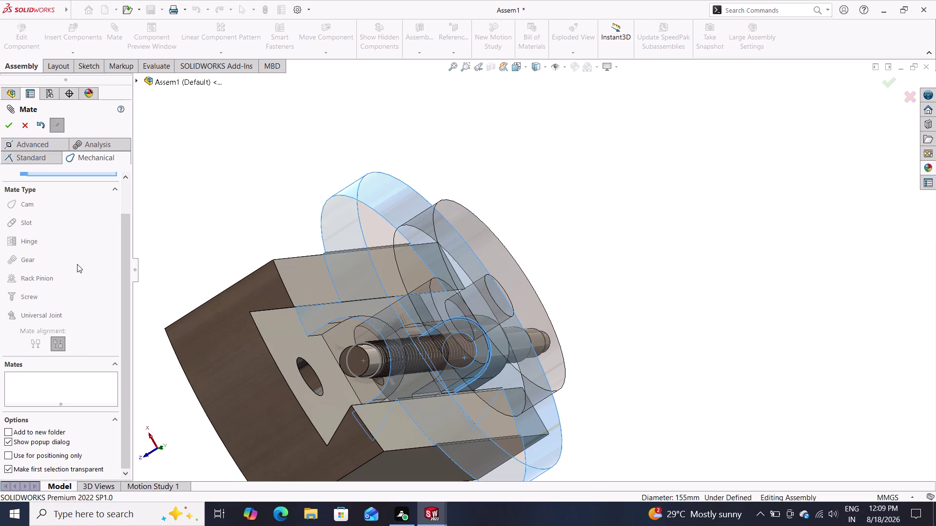
scroll(down, 3)
scroll(up, 3)
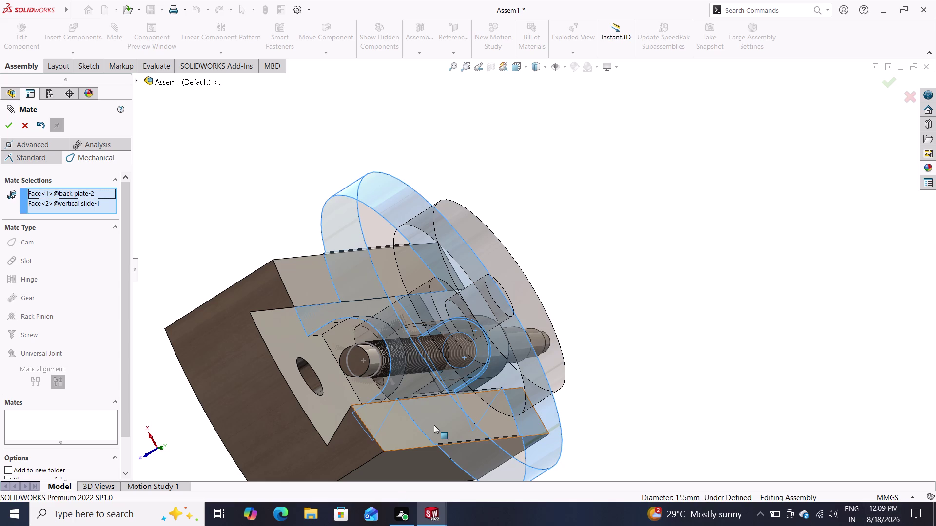
click(8, 125)
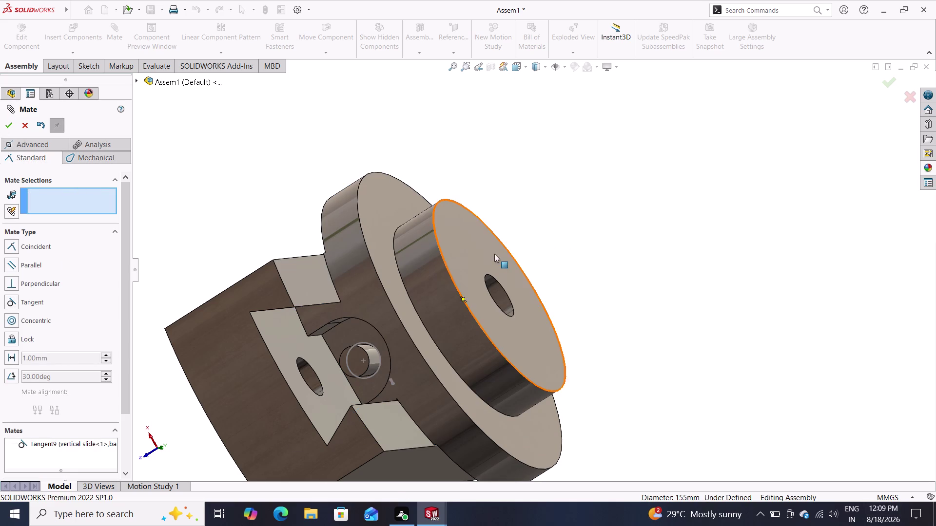
Rotate the view, select a point on the back plate, and cancel the pending mate.
scroll(down, 3)
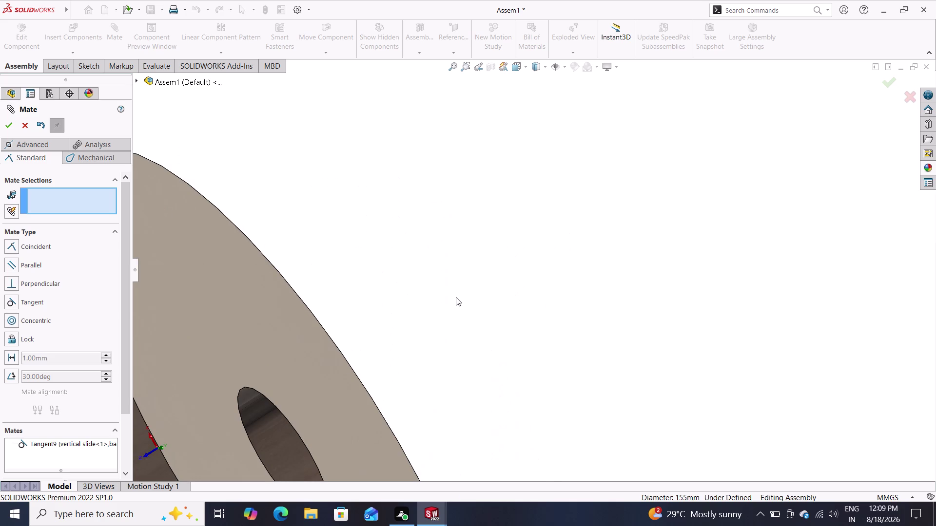
scroll(up, 3)
scroll(up, 3)
scroll(up, 3)
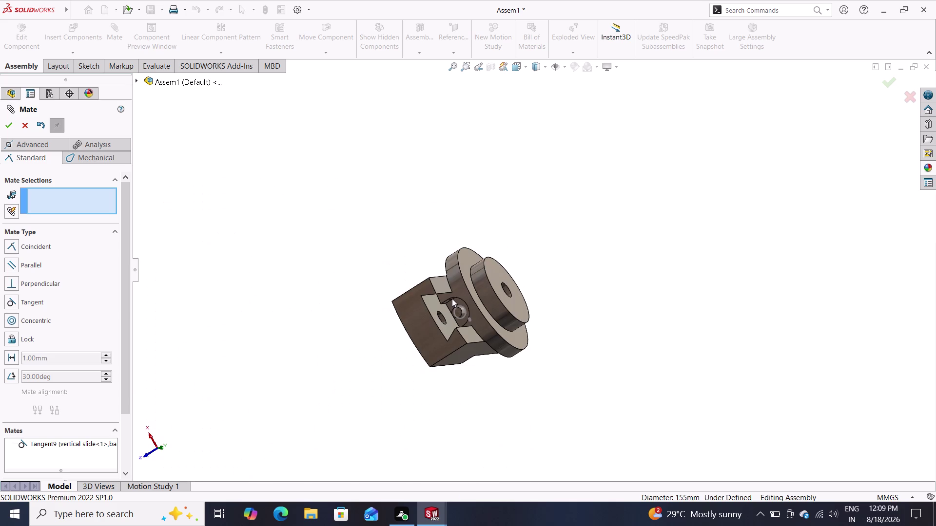
drag(512, 280, 470, 285)
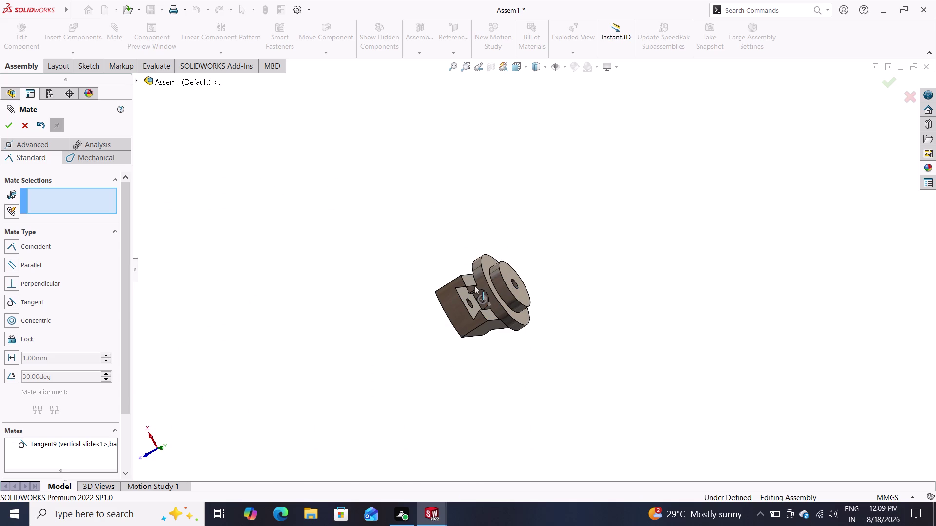
drag(470, 286, 481, 285)
click(489, 285)
drag(499, 284, 477, 294)
drag(486, 292, 492, 285)
drag(507, 285, 513, 290)
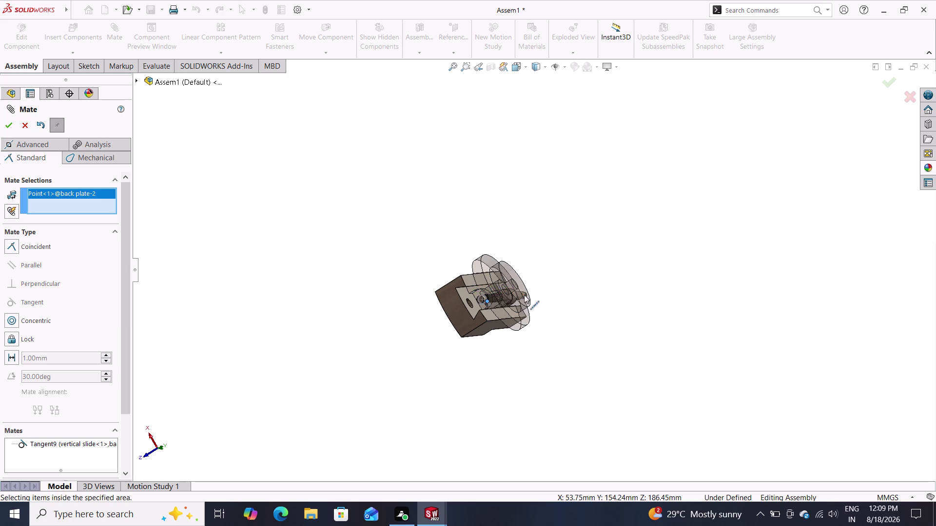
key(Escape)
Undo twice, then drag the back plate around the vertical slide to confirm it rotates.
key(ctrl+z)
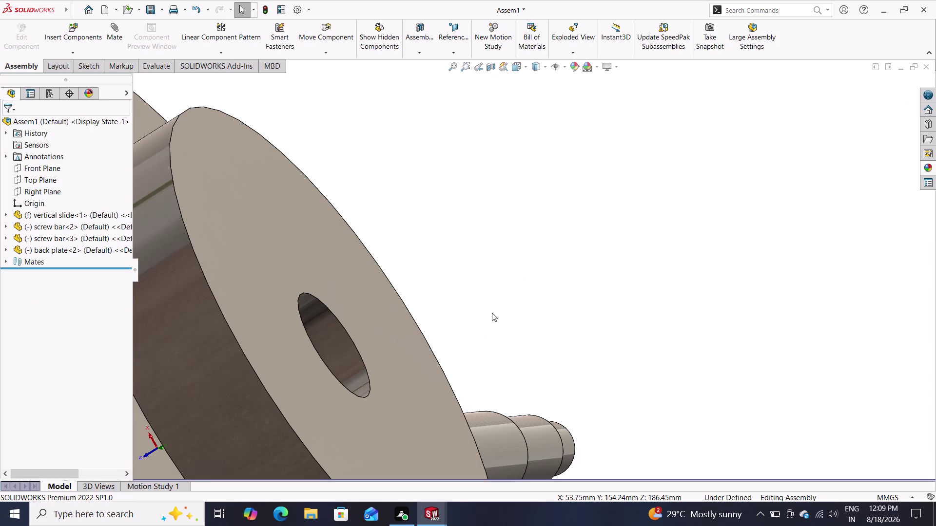
key(ctrl+z)
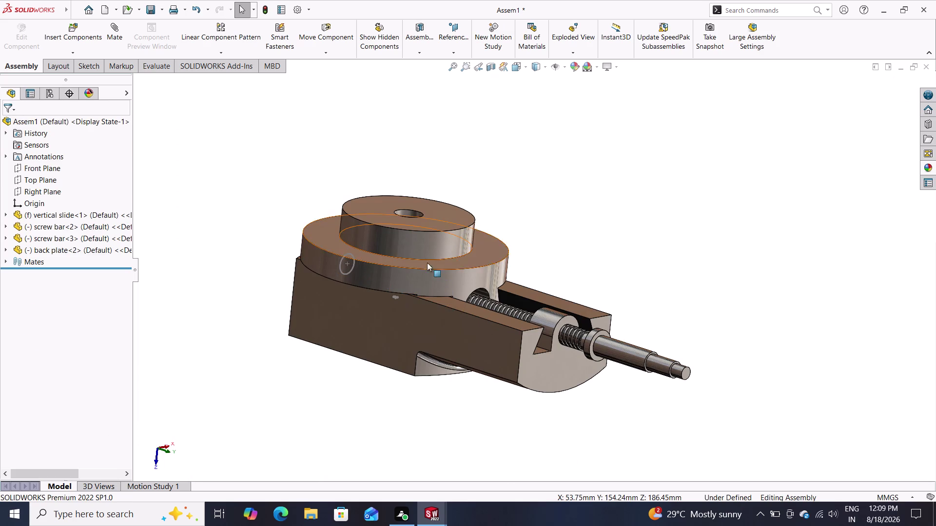
drag(425, 261, 403, 277)
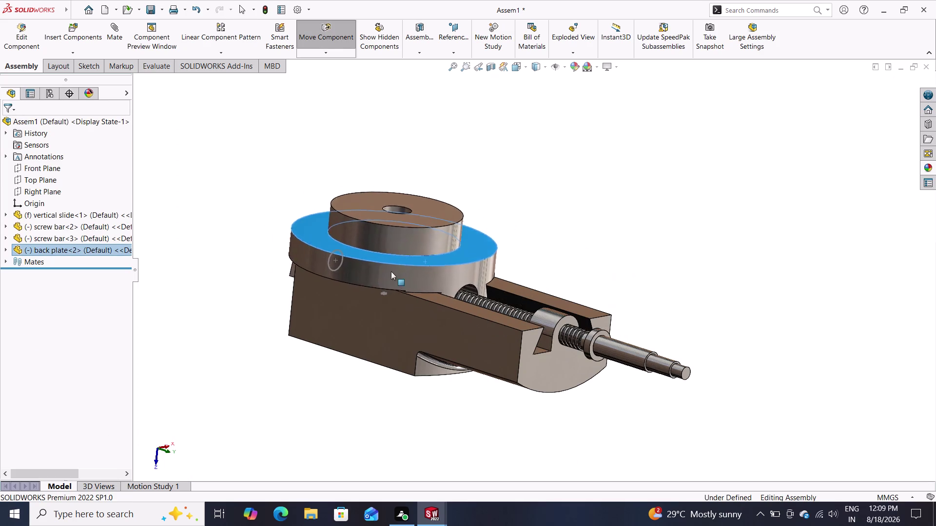
drag(404, 277, 582, 342)
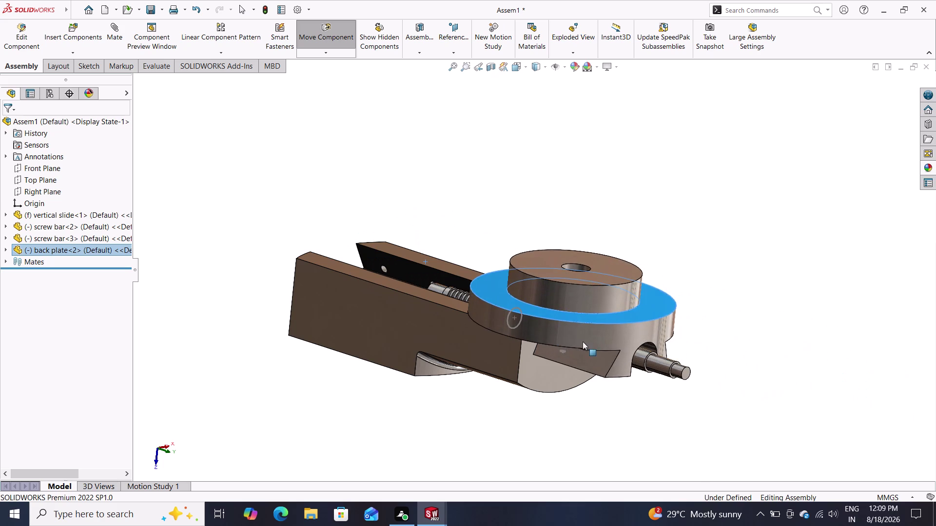
drag(583, 341, 480, 317)
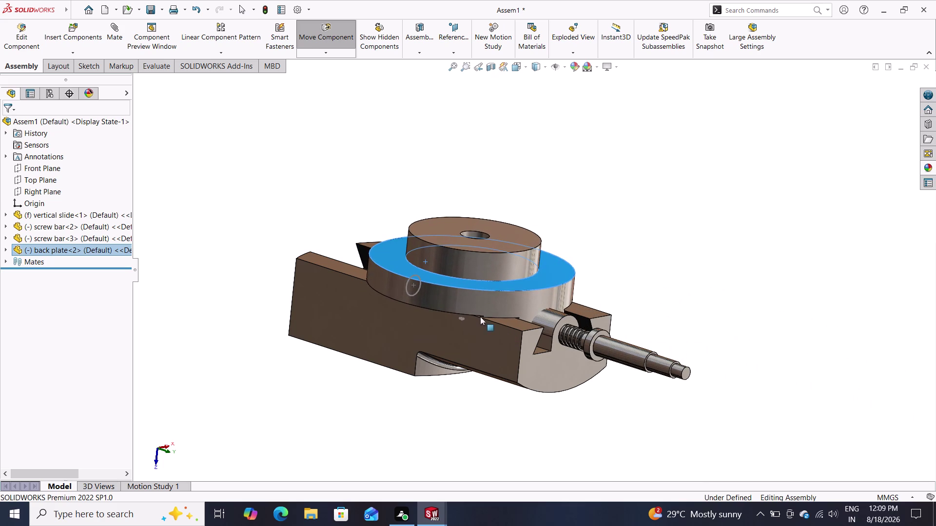
key(Escape)
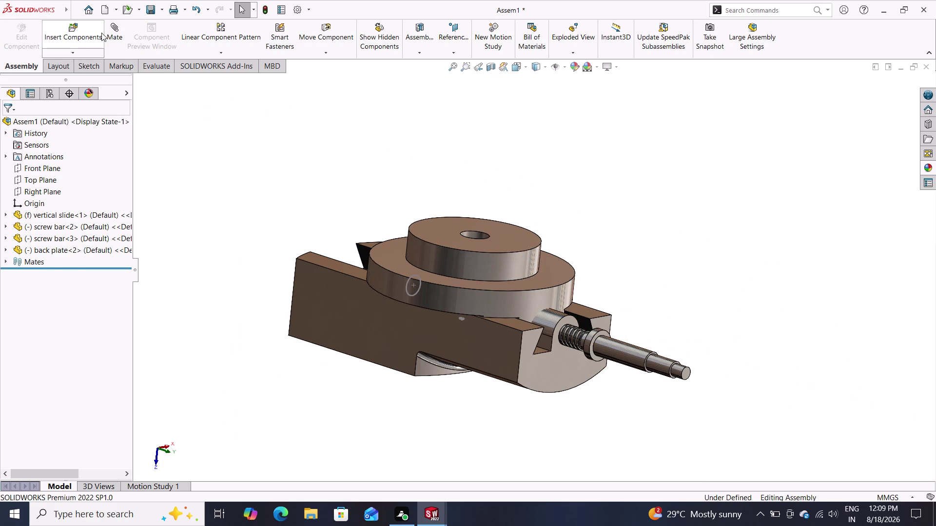
click(73, 31)
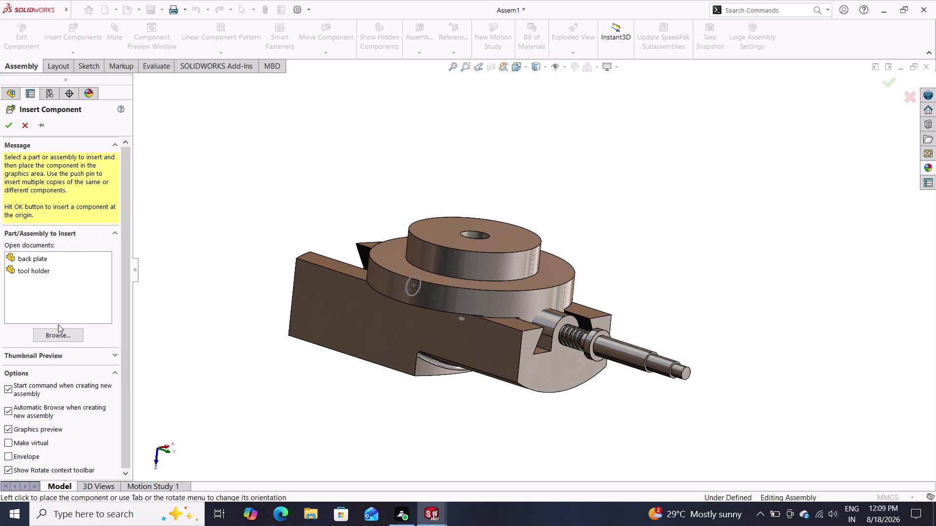
click(57, 338)
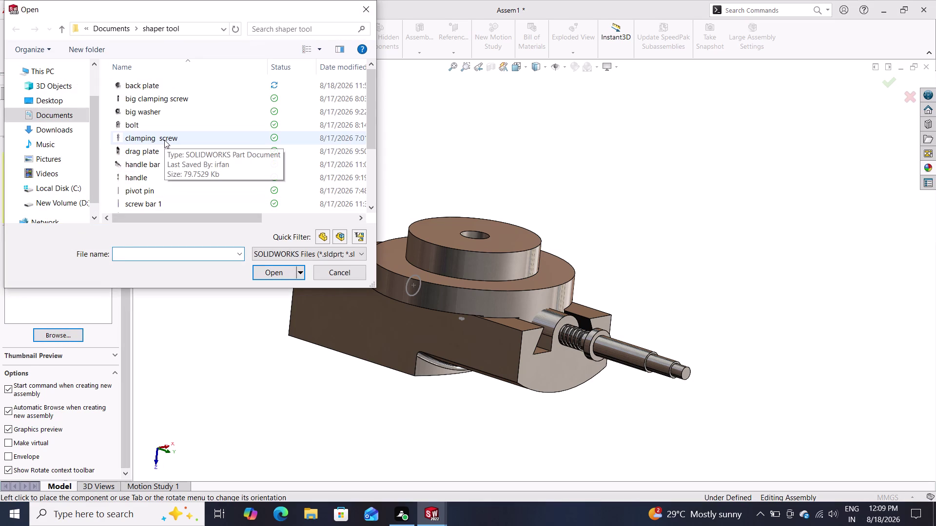
scroll(down, 3)
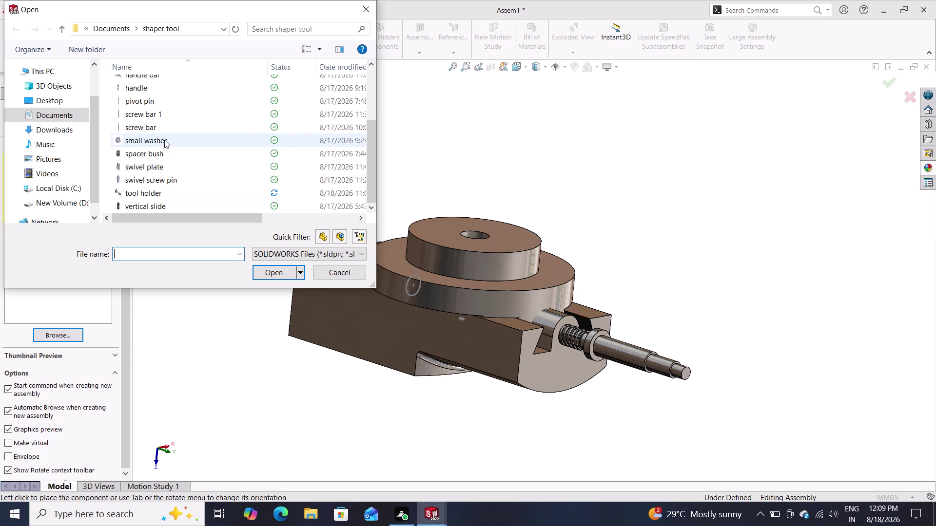
scroll(up, 3)
scroll(up, 3)
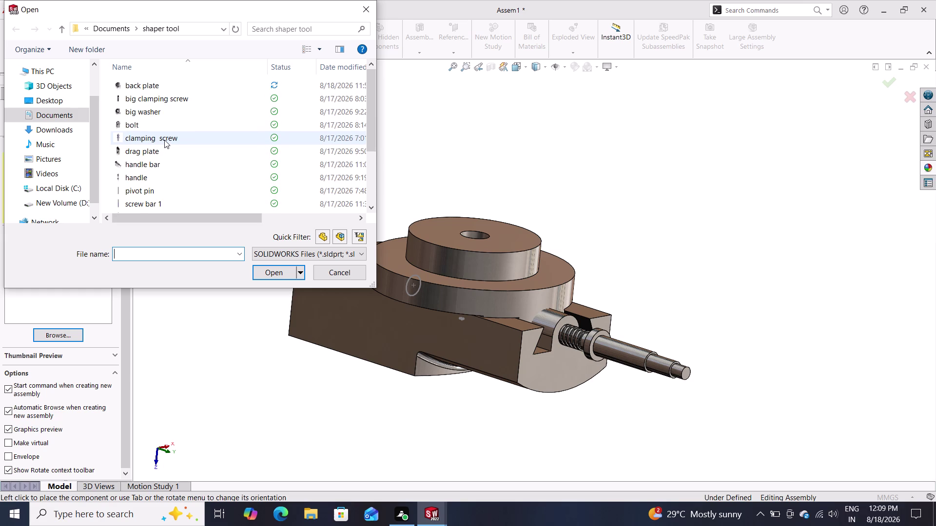
scroll(up, 3)
scroll(down, 3)
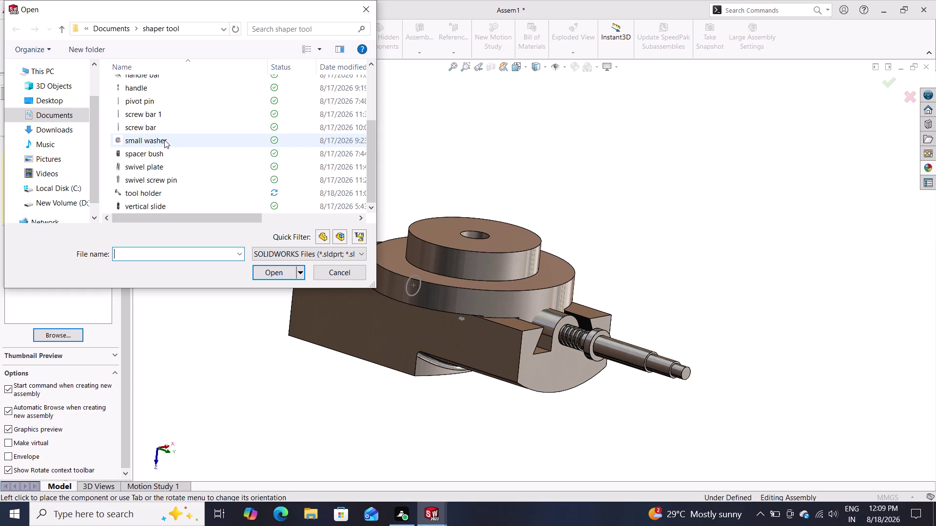
drag(159, 171, 222, 186)
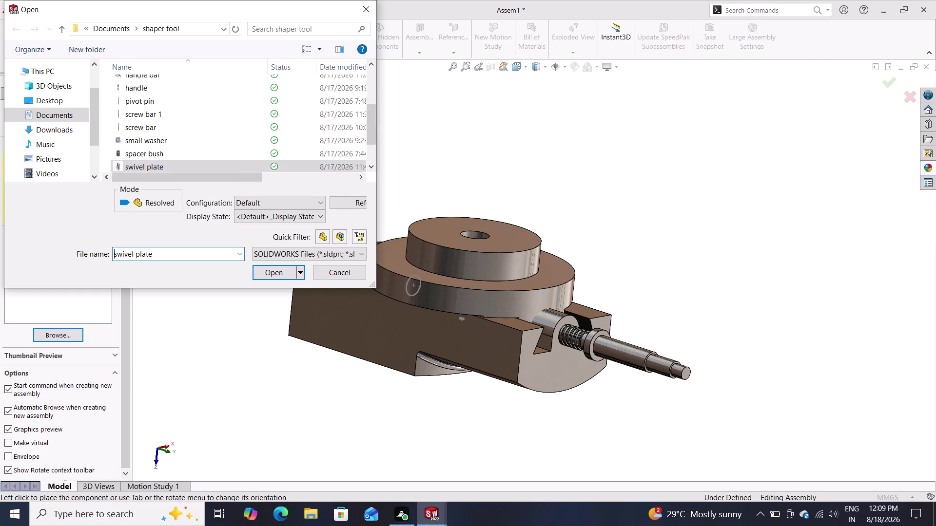
drag(222, 185, 282, 272)
scroll(down, 3)
scroll(down, 3)
click(171, 135)
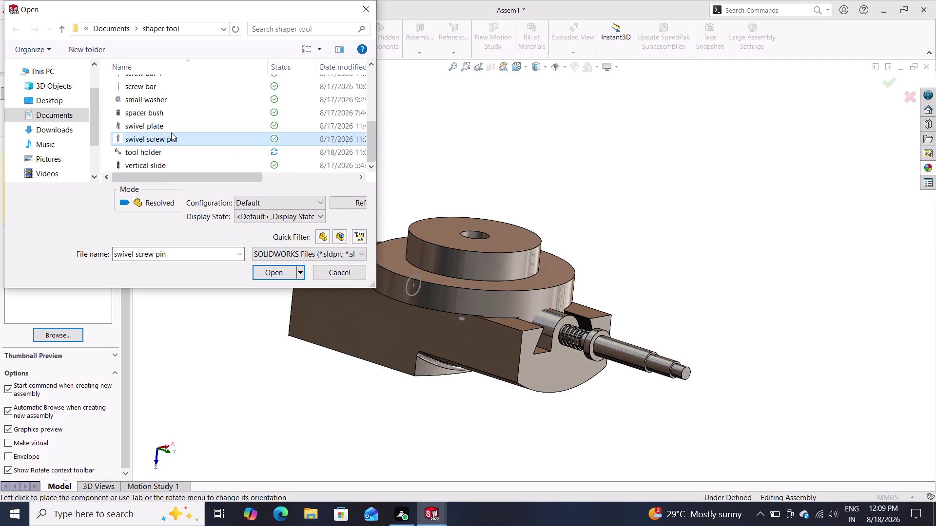
click(167, 121)
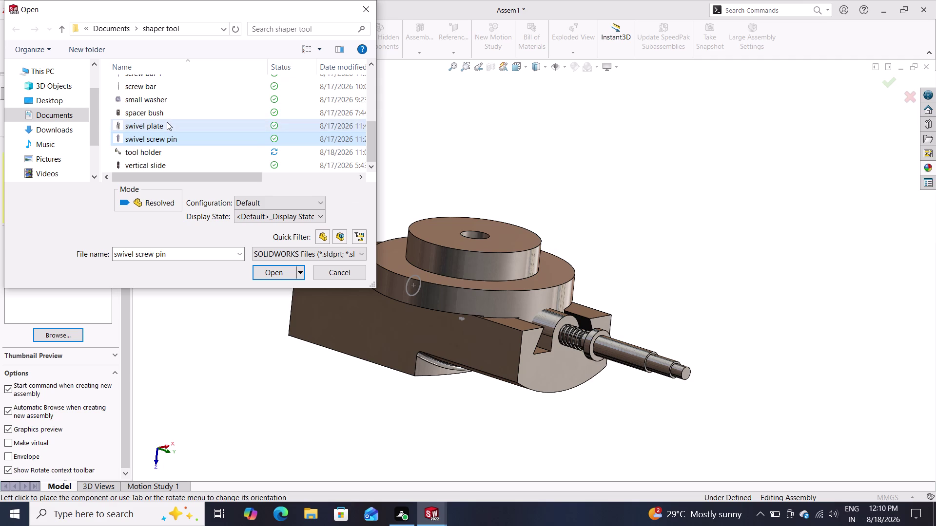
click(275, 272)
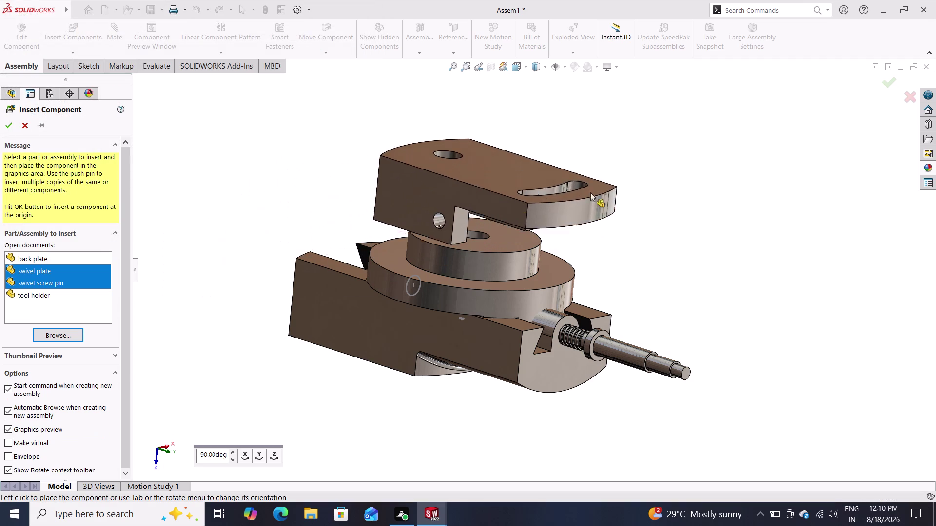
click(703, 181)
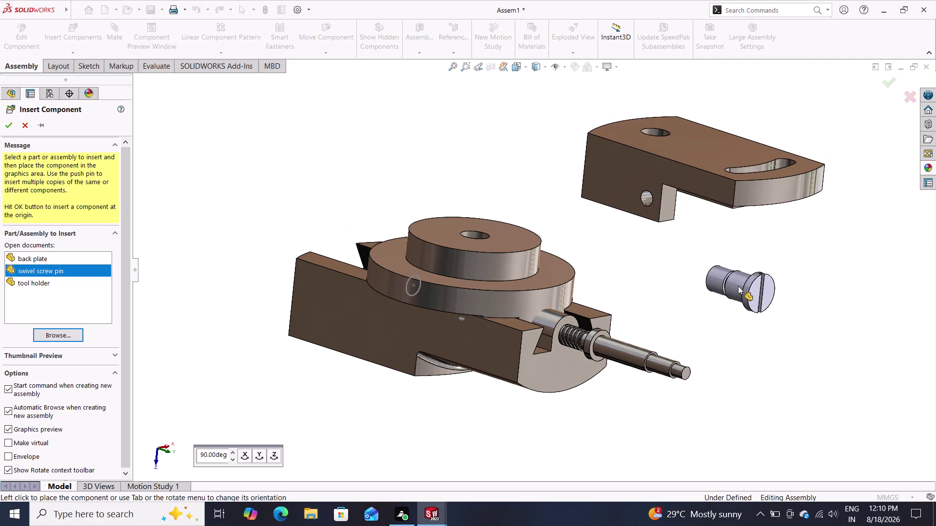
click(752, 302)
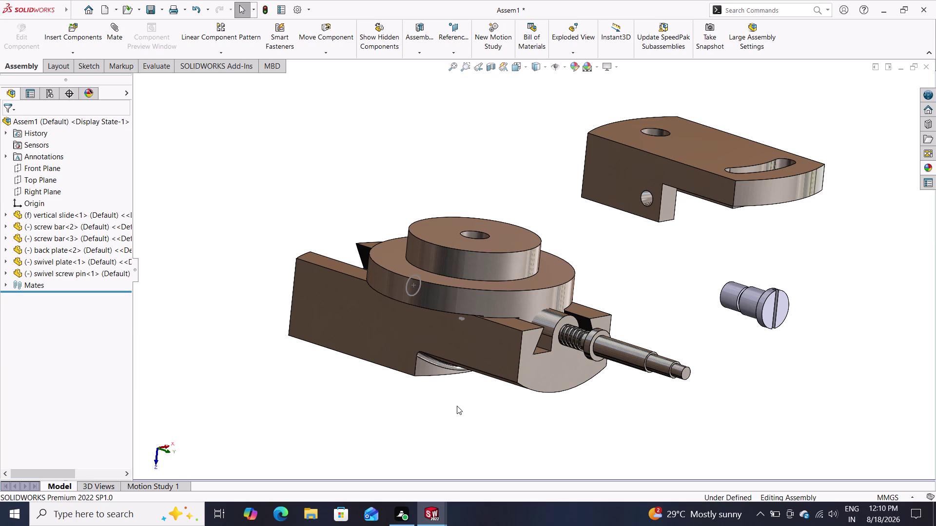
Delete the duplicate screw bar<2> and confirm the deletion.
middle_drag(456, 398, 400, 224)
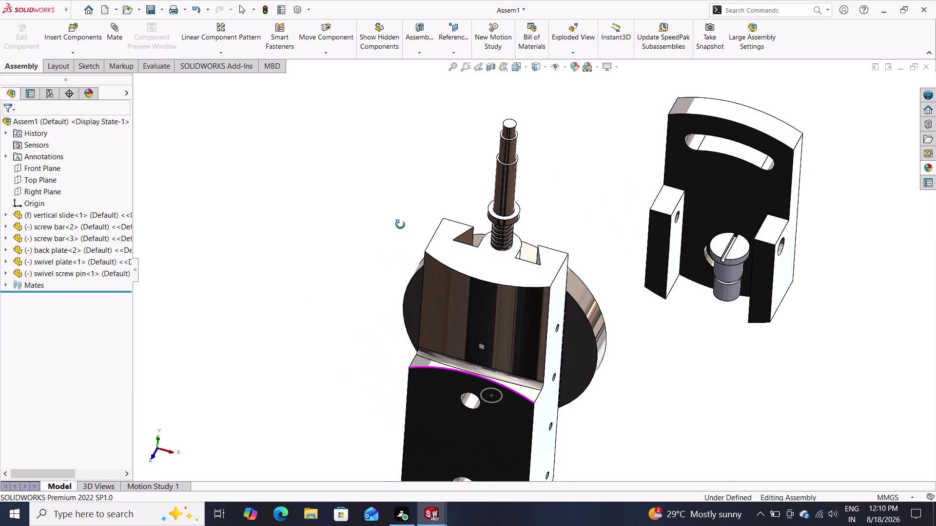
middle_drag(400, 225, 400, 222)
middle_drag(417, 262, 403, 244)
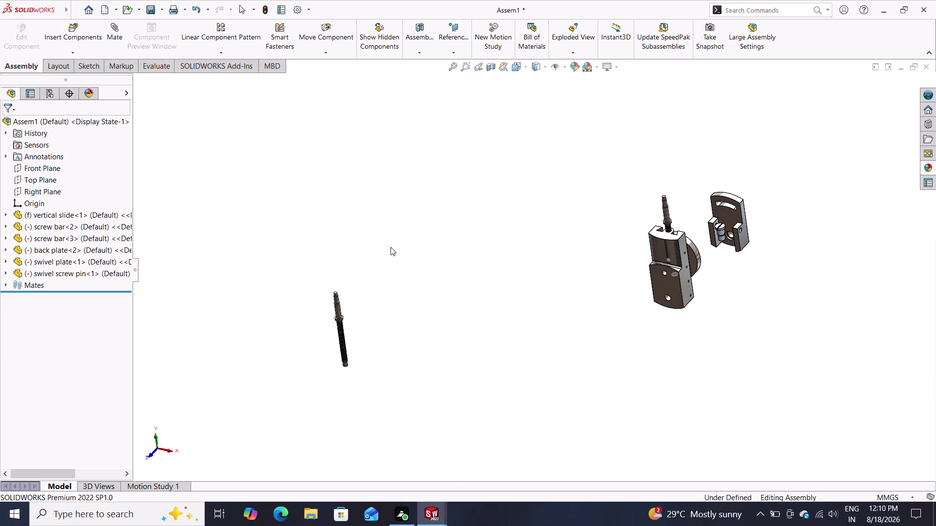
click(334, 311)
click(337, 311)
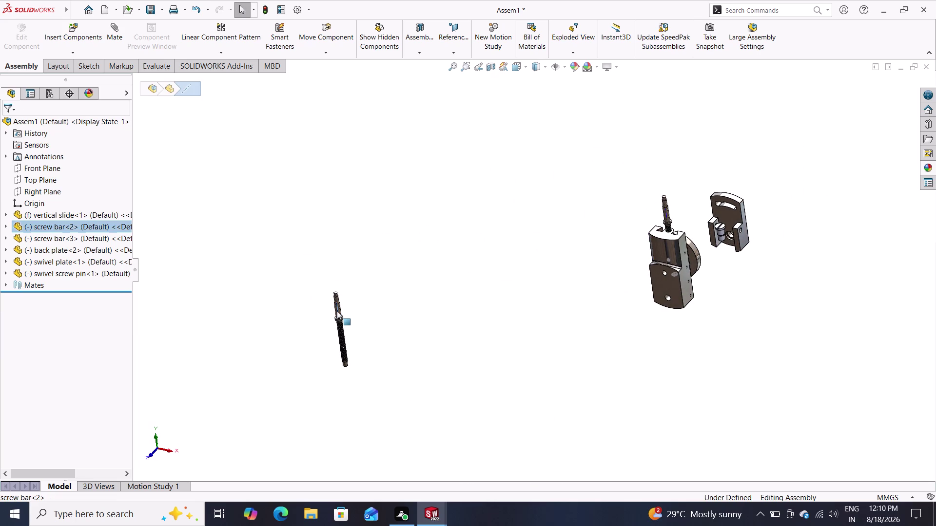
key(Delete)
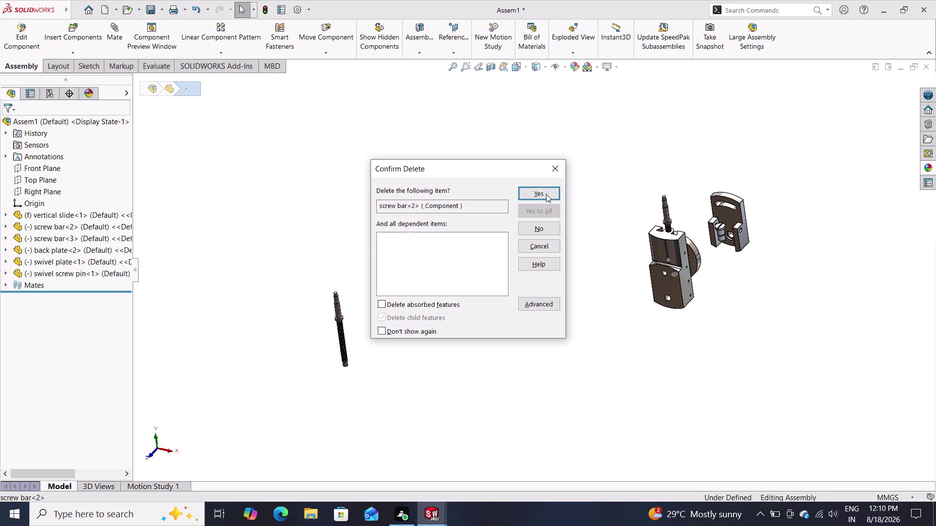
click(546, 193)
Zoom the view and start a new mate between parts.
scroll(up, 3)
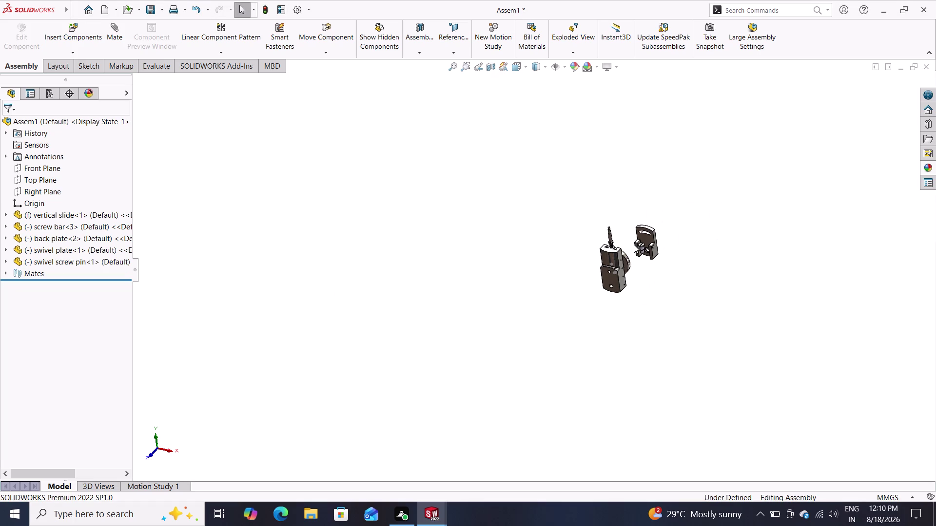
scroll(down, 3)
scroll(down, 3)
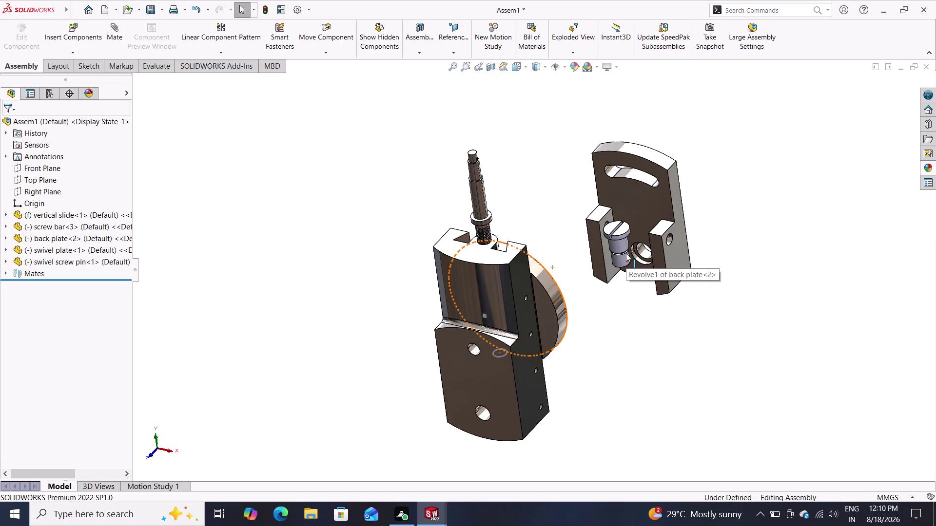
scroll(down, 3)
scroll(up, 3)
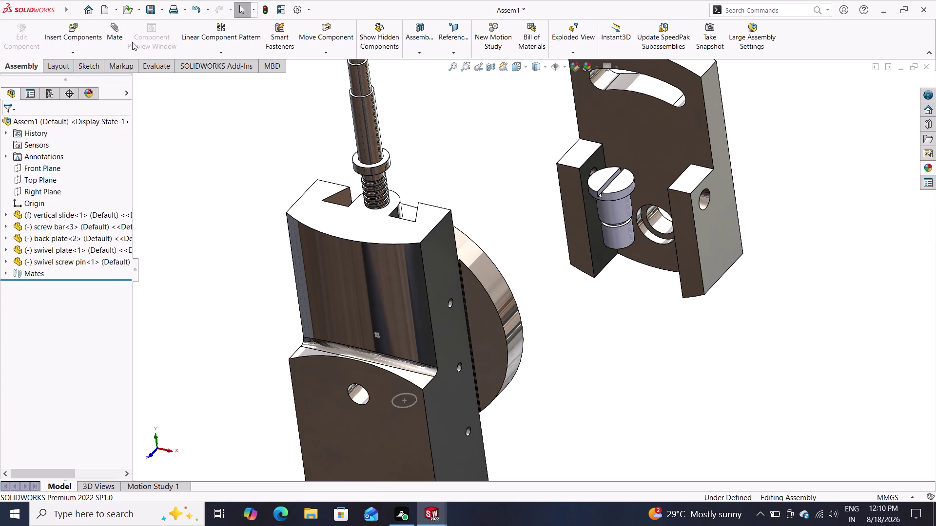
click(109, 30)
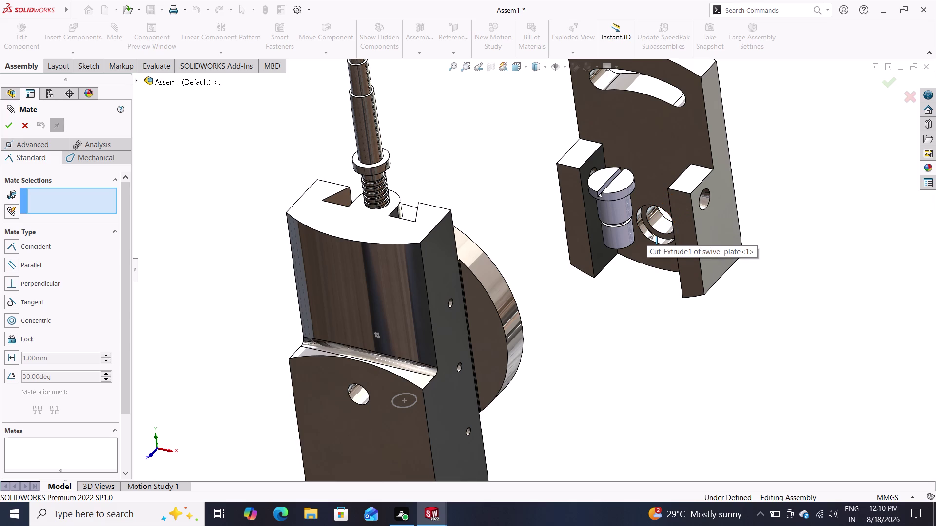
Mate the swivel plate's round hole edge coincident with the screw pin edge, with the alignment flipped.
click(648, 229)
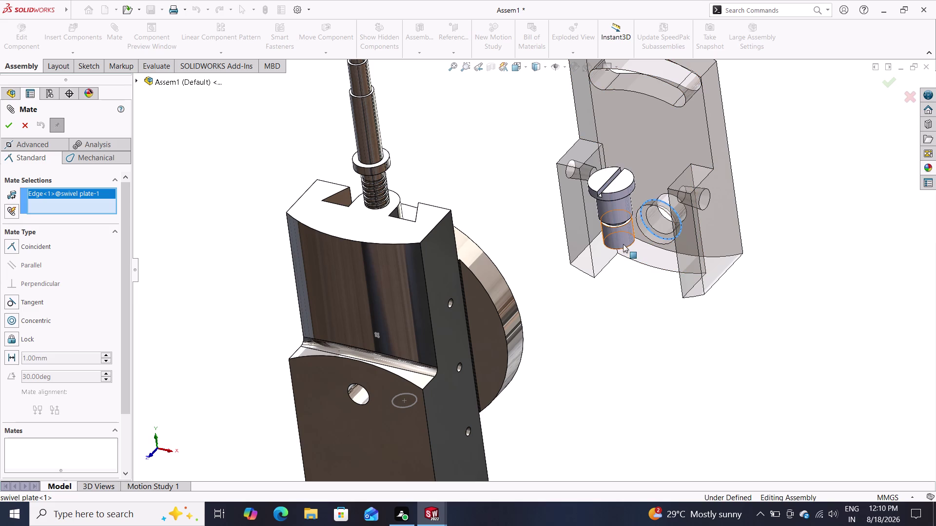
middle_drag(628, 275, 565, 196)
middle_drag(566, 195, 517, 130)
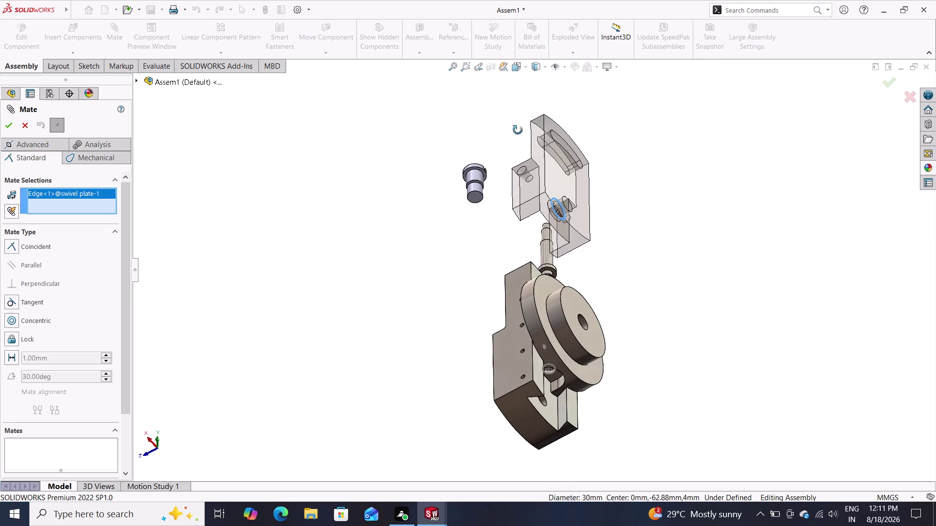
middle_drag(518, 130, 518, 130)
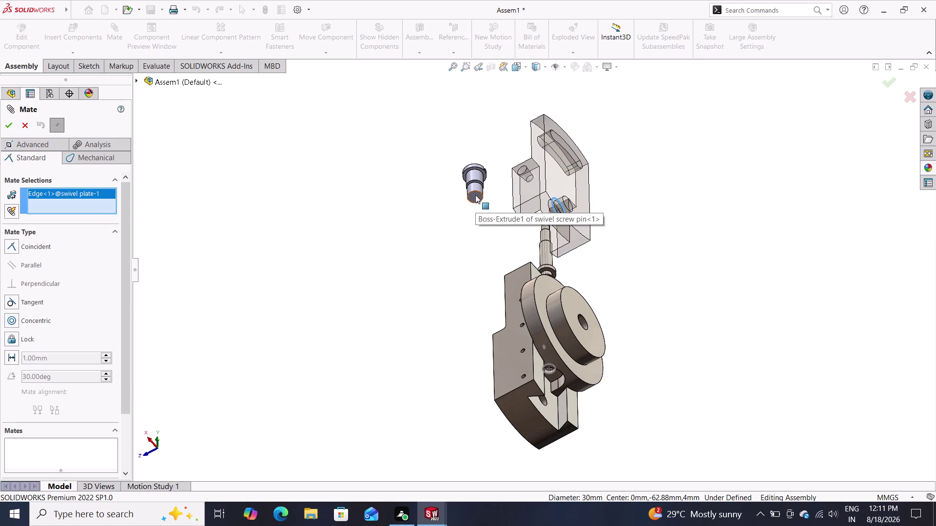
click(477, 167)
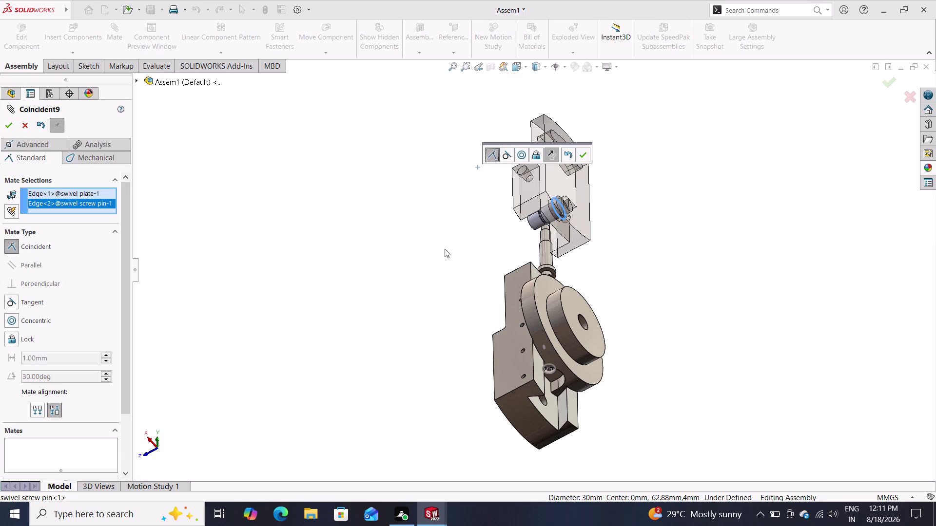
click(547, 152)
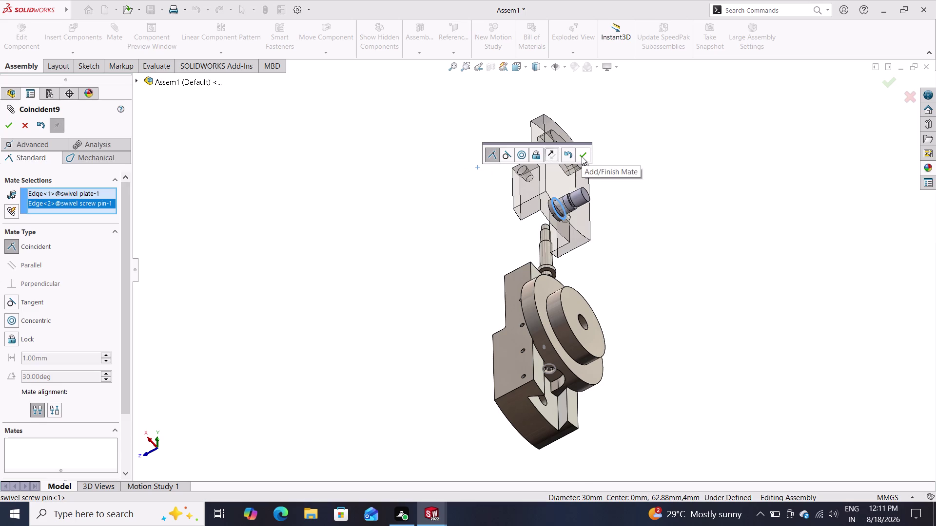
click(584, 153)
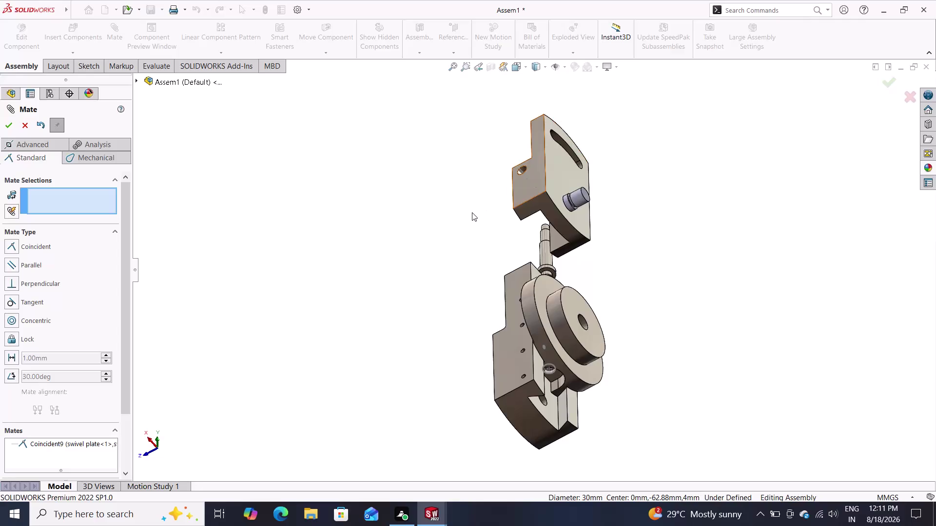
middle_drag(470, 213, 598, 157)
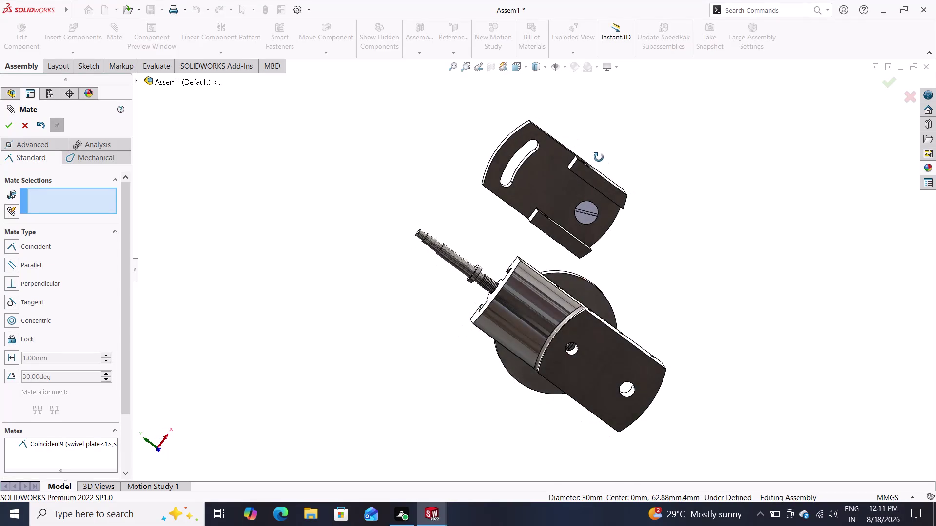
Add a Concentric mate between the vertical slide's hole face and the screw pin's cylindrical face.
middle_drag(599, 157, 615, 172)
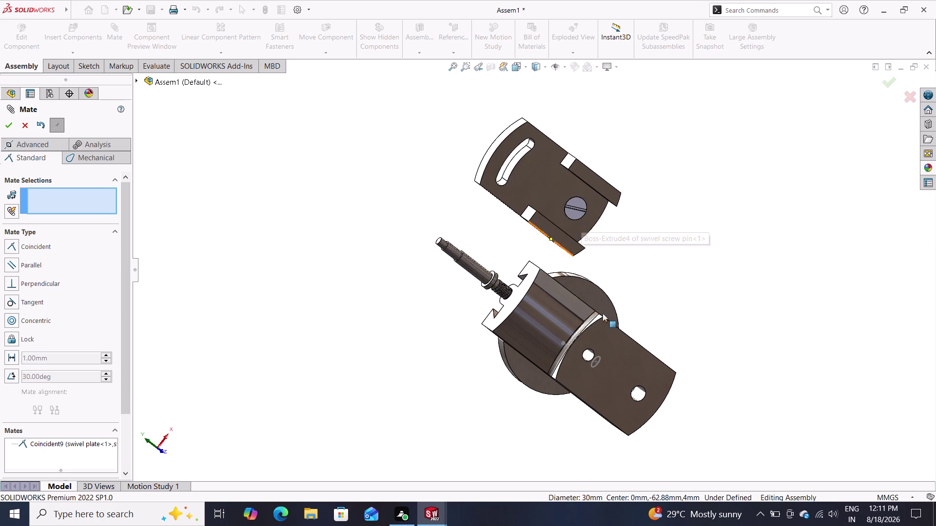
click(639, 393)
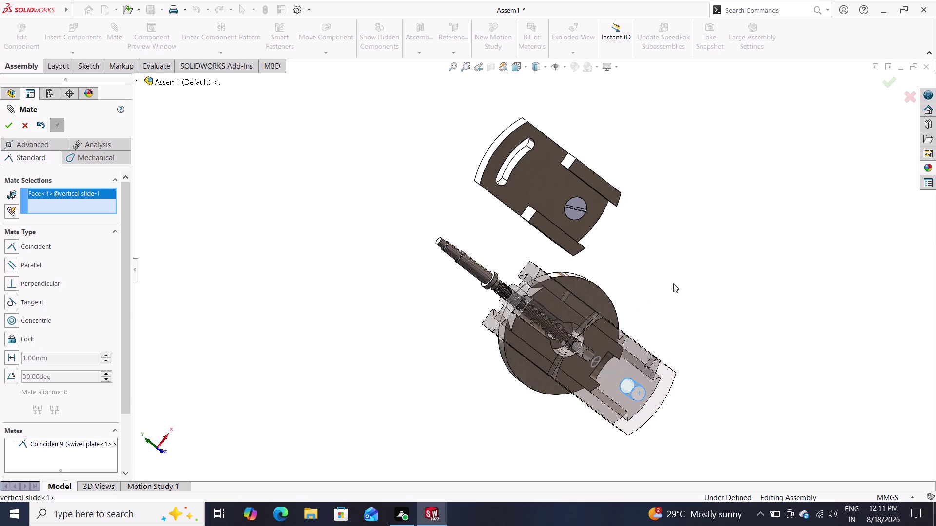
middle_drag(670, 276, 572, 331)
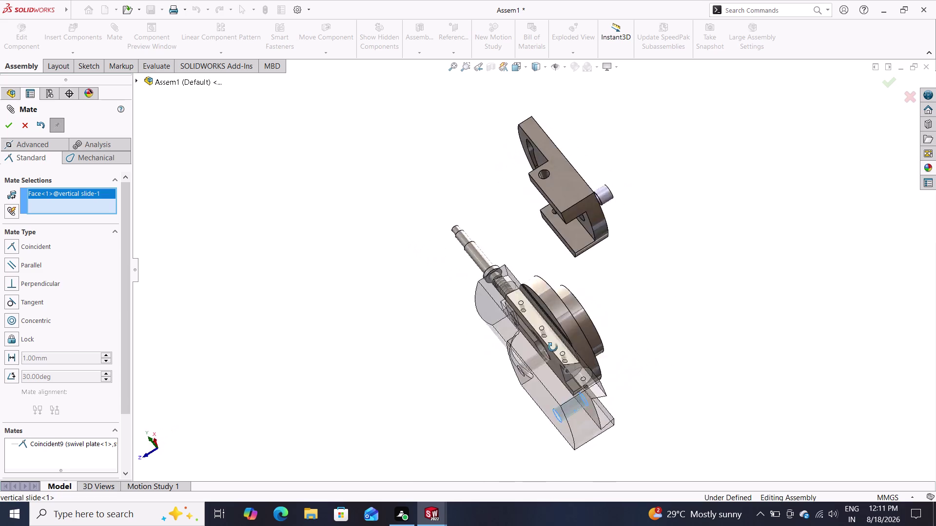
middle_drag(572, 331, 524, 384)
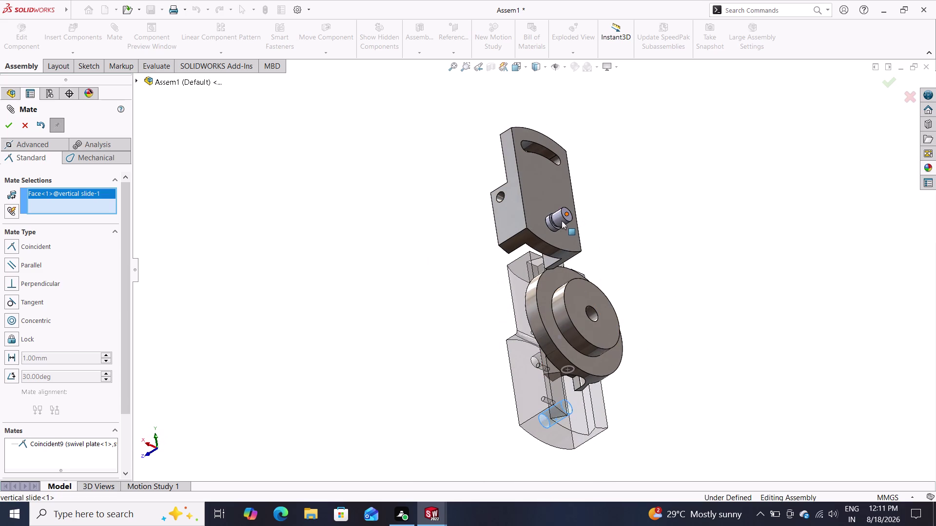
click(561, 221)
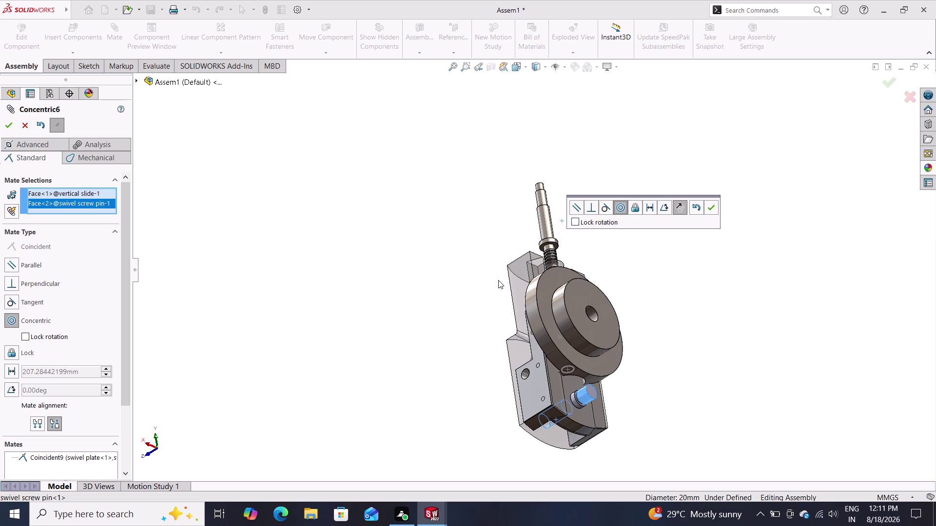
click(713, 208)
middle_drag(390, 354, 514, 315)
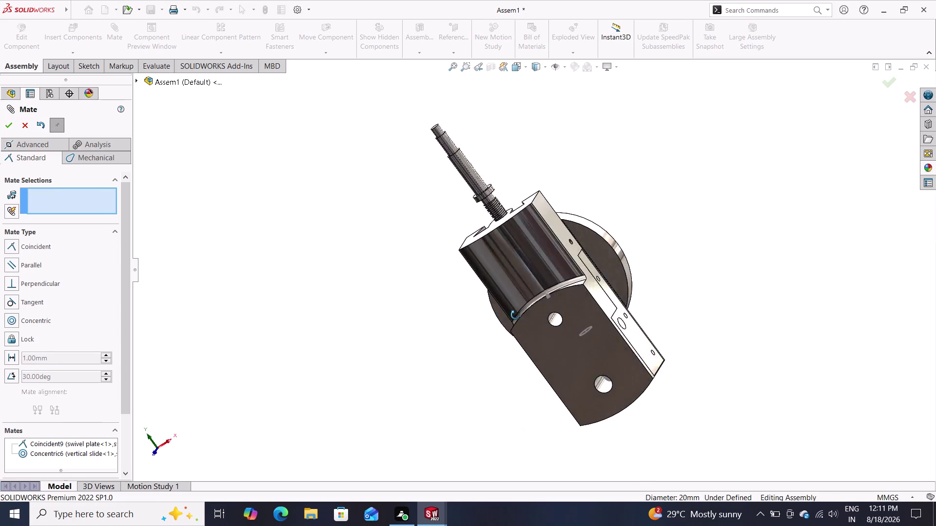
middle_drag(514, 315, 522, 241)
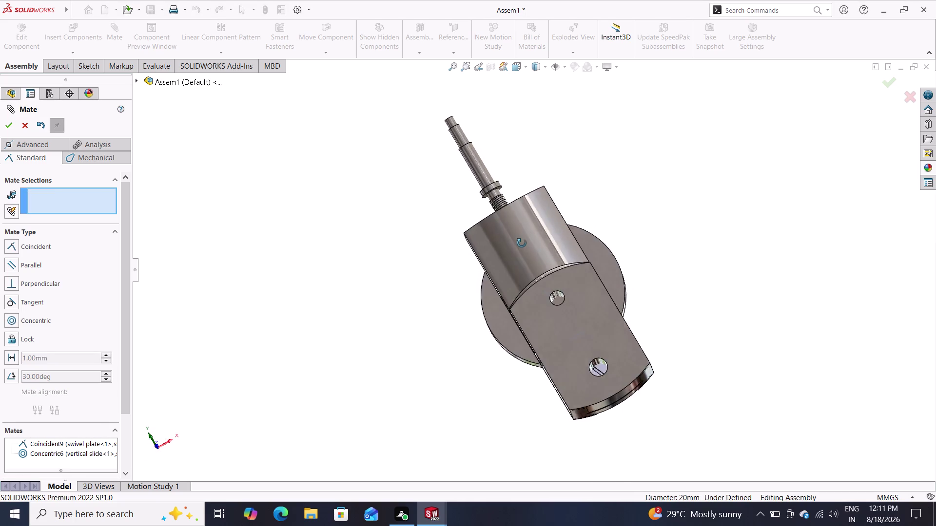
middle_drag(523, 242, 486, 291)
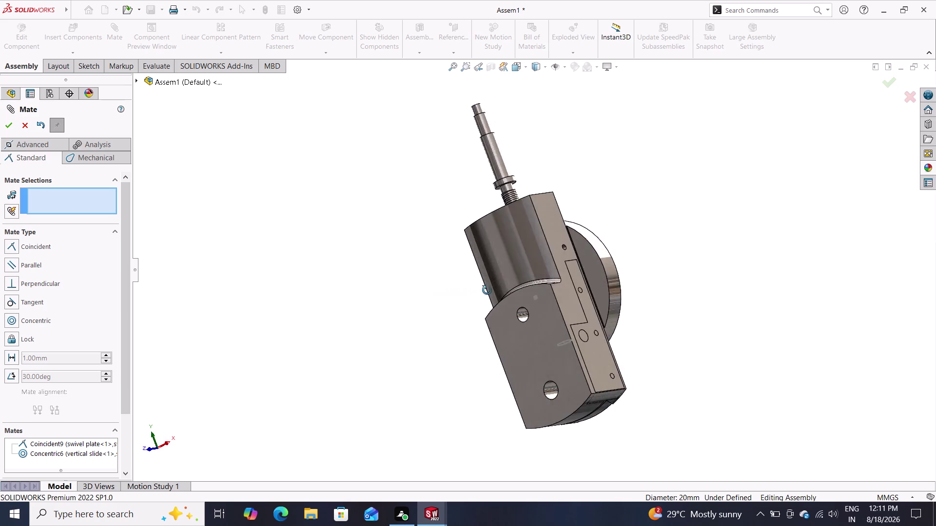
middle_drag(485, 290, 515, 285)
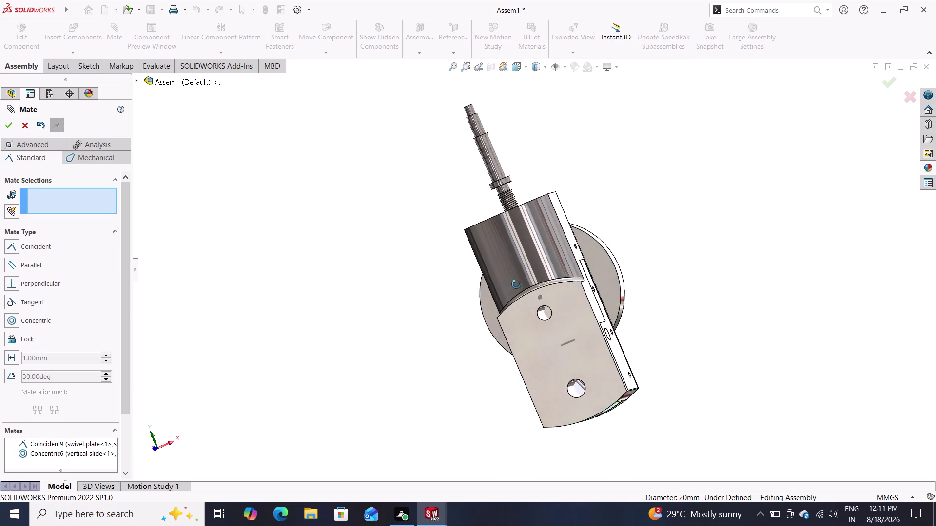
middle_drag(515, 286, 428, 293)
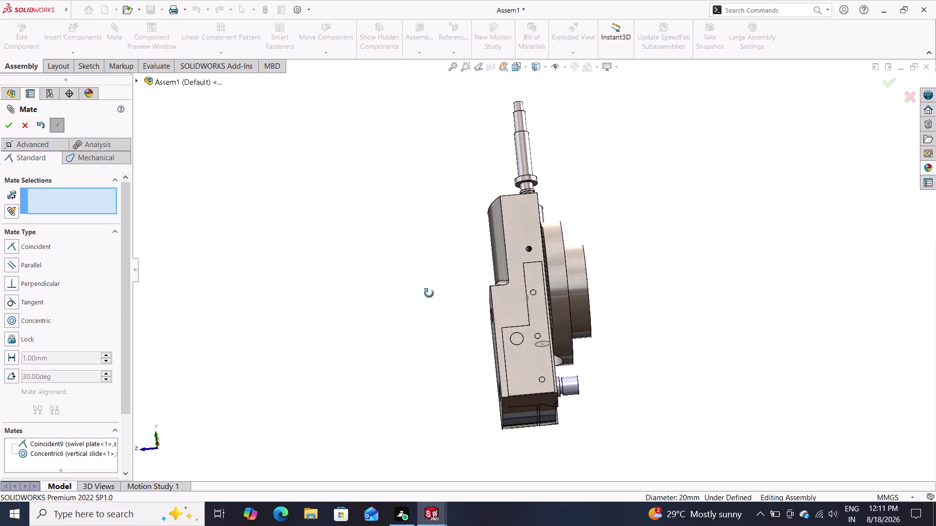
middle_drag(429, 294, 498, 291)
key(ctrl+z)
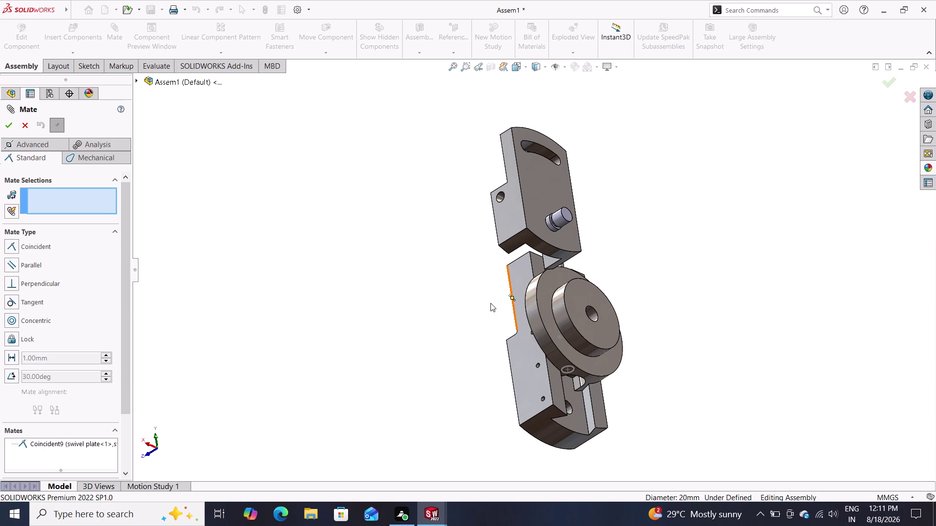
click(558, 217)
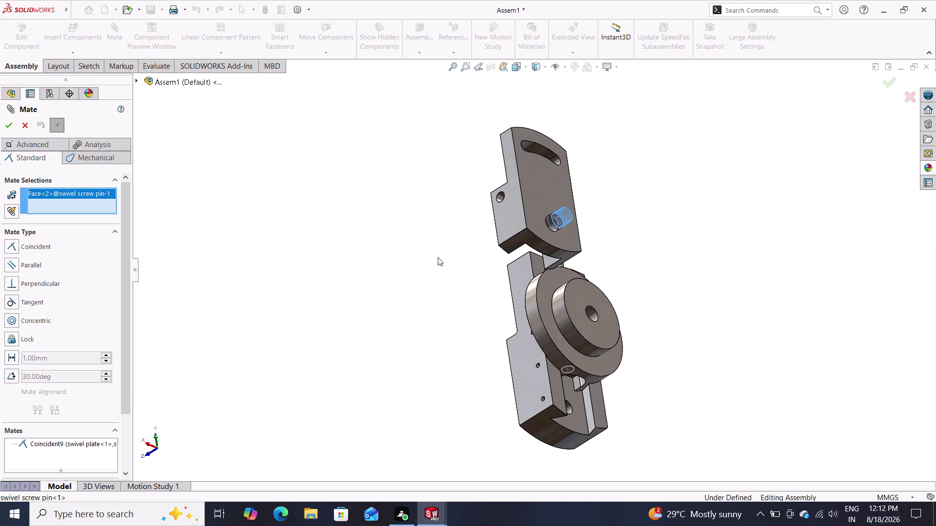
middle_drag(438, 257, 421, 248)
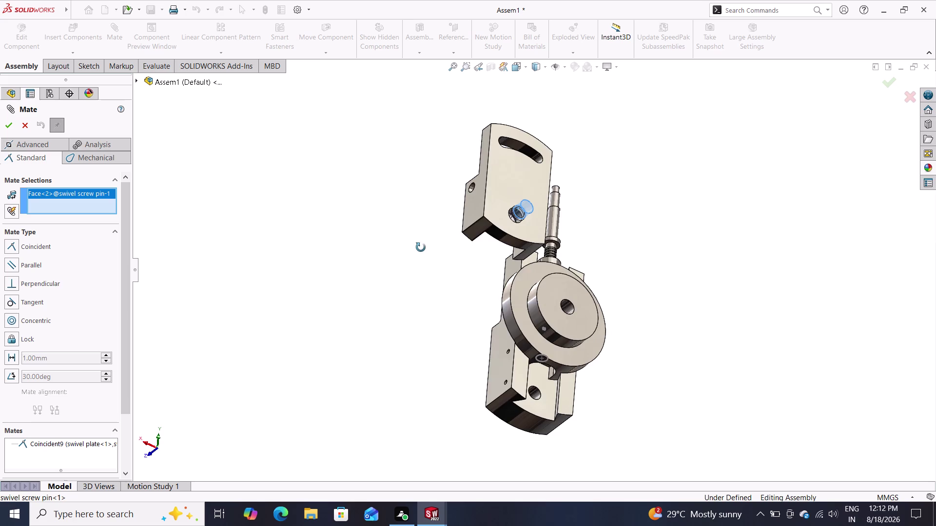
middle_drag(421, 247, 360, 269)
middle_drag(425, 315, 344, 294)
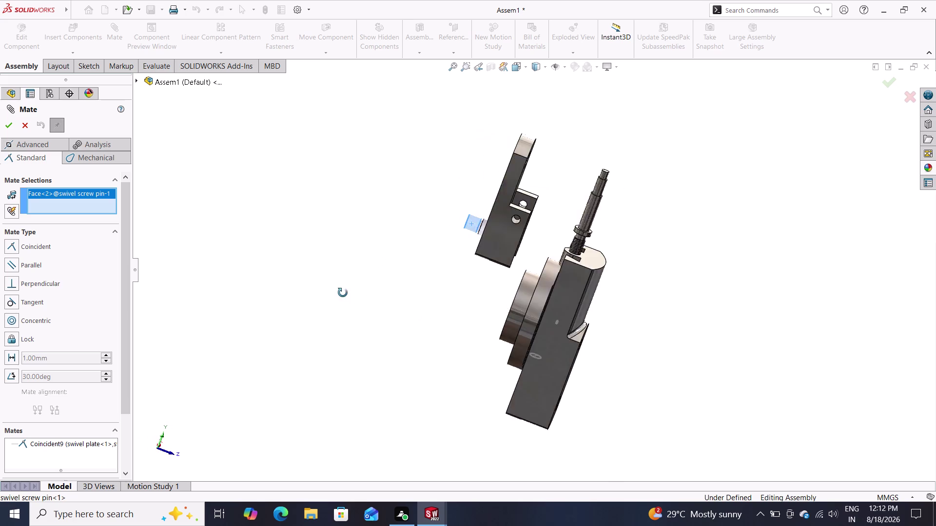
middle_drag(343, 294, 245, 227)
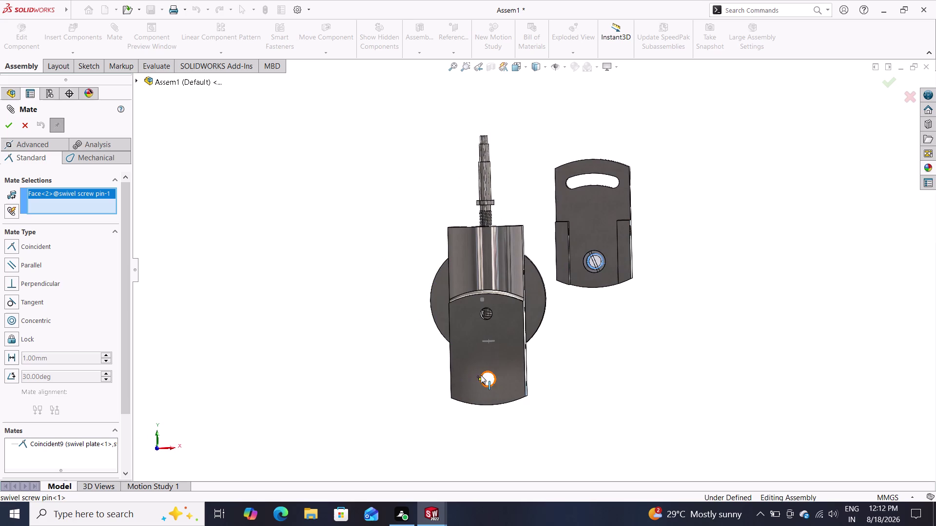
click(483, 379)
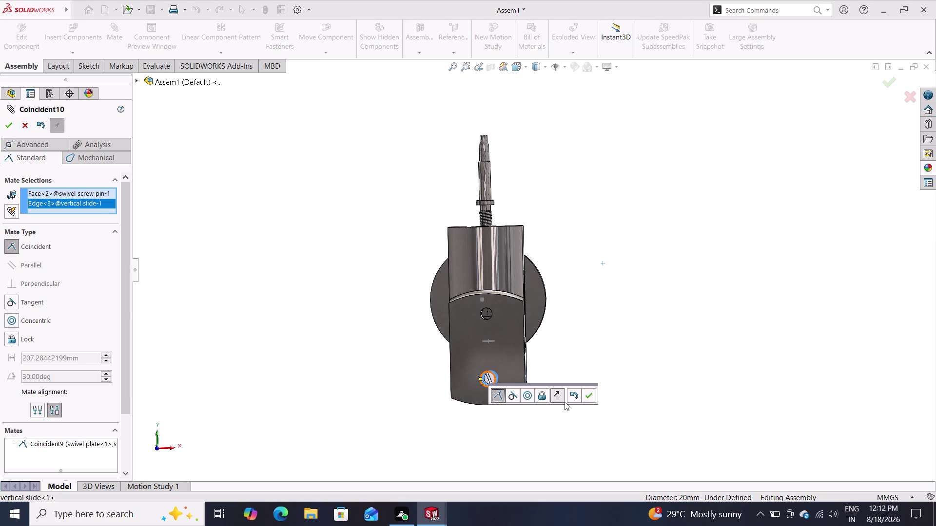
click(559, 395)
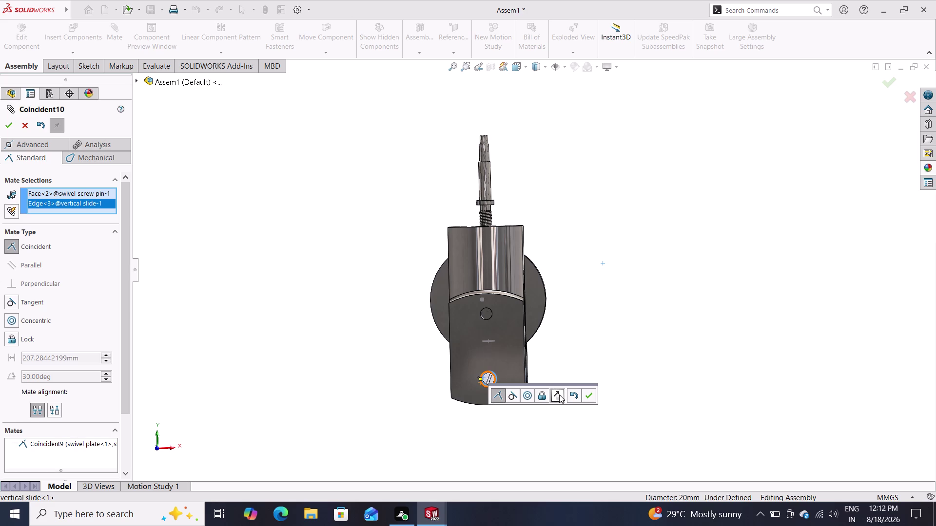
middle_drag(425, 376, 460, 379)
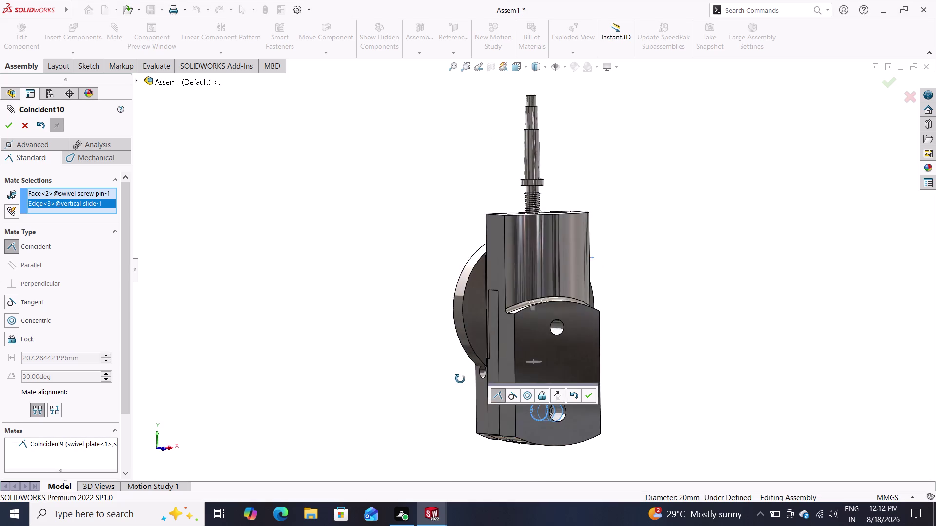
middle_drag(460, 379, 477, 377)
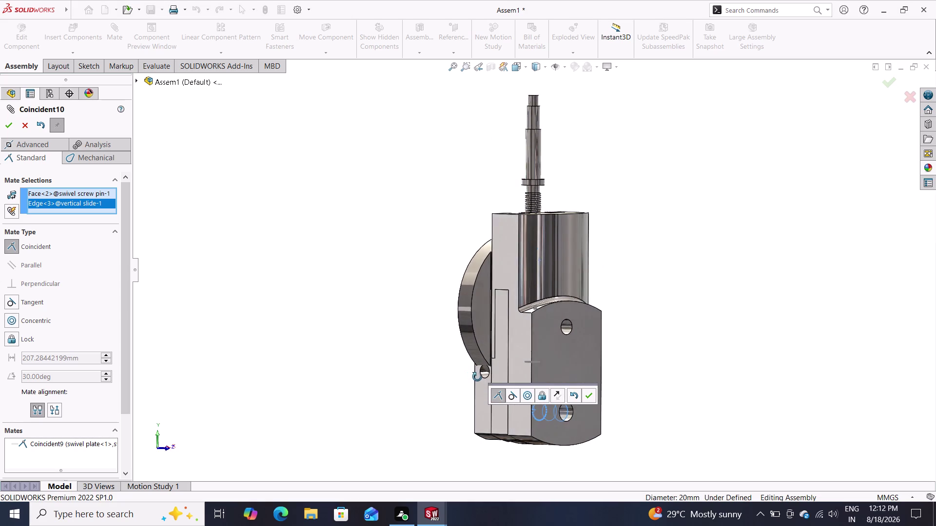
middle_drag(477, 377, 477, 377)
drag(499, 368, 535, 374)
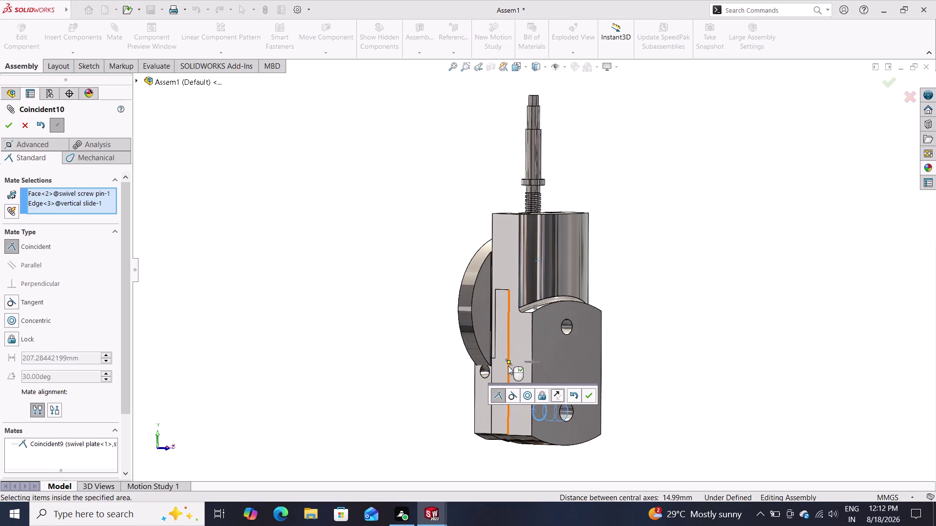
drag(496, 359, 528, 364)
drag(500, 357, 460, 356)
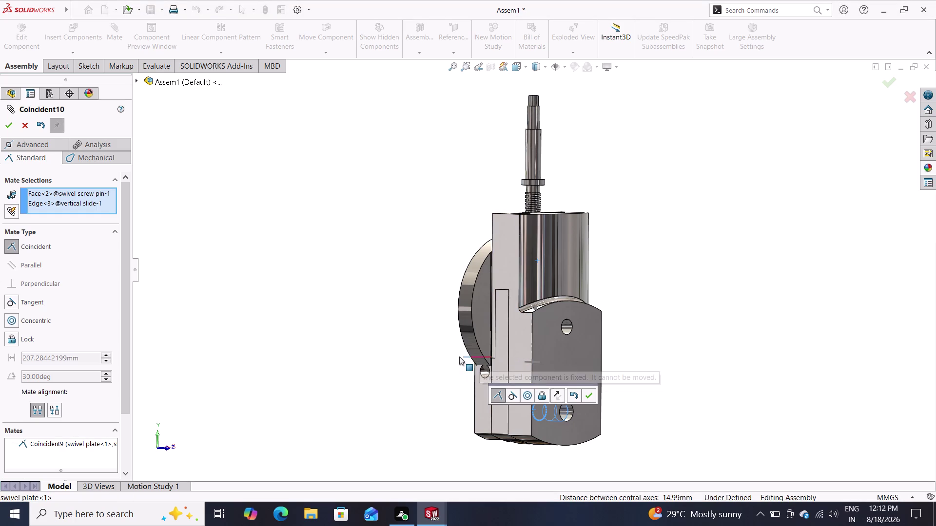
drag(460, 356, 459, 357)
key(ctrl+z)
click(556, 397)
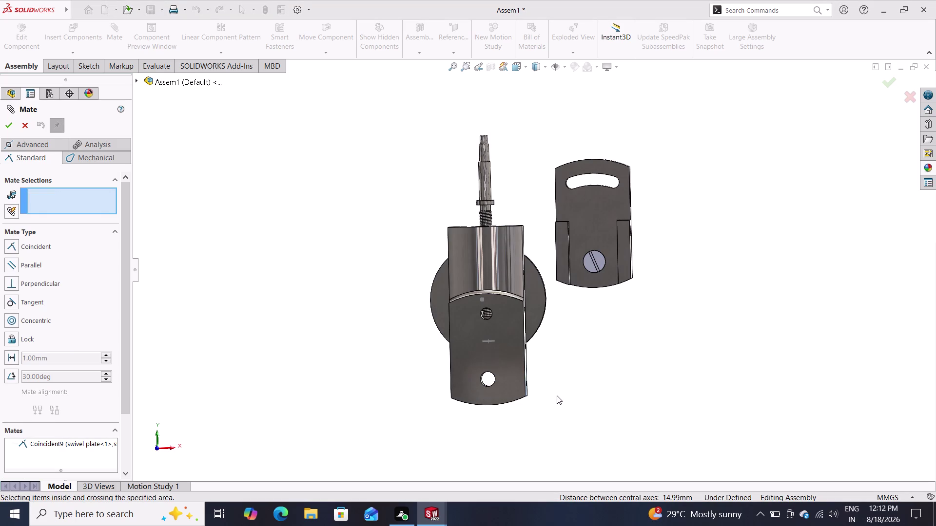
Add a Coincident mate between the pin's circular edge and the slide hole edge, then undo it.
middle_drag(544, 369, 697, 353)
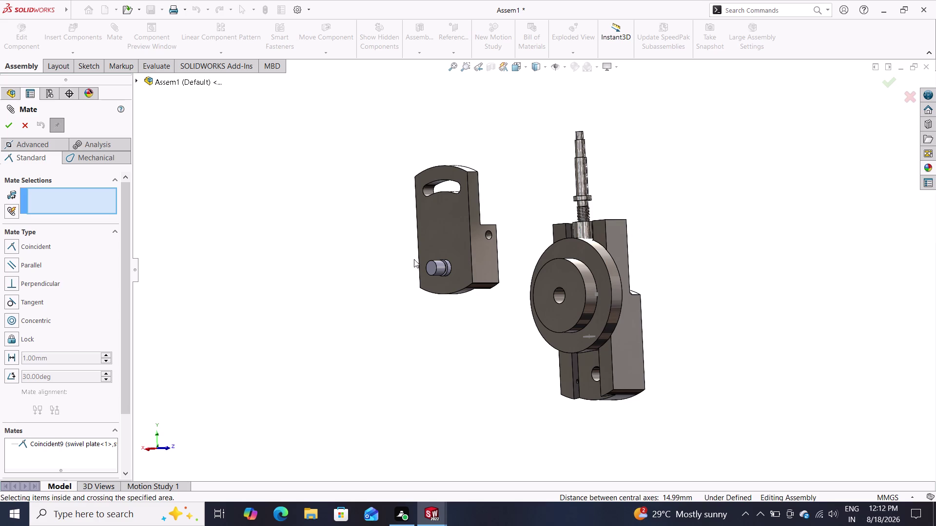
click(435, 270)
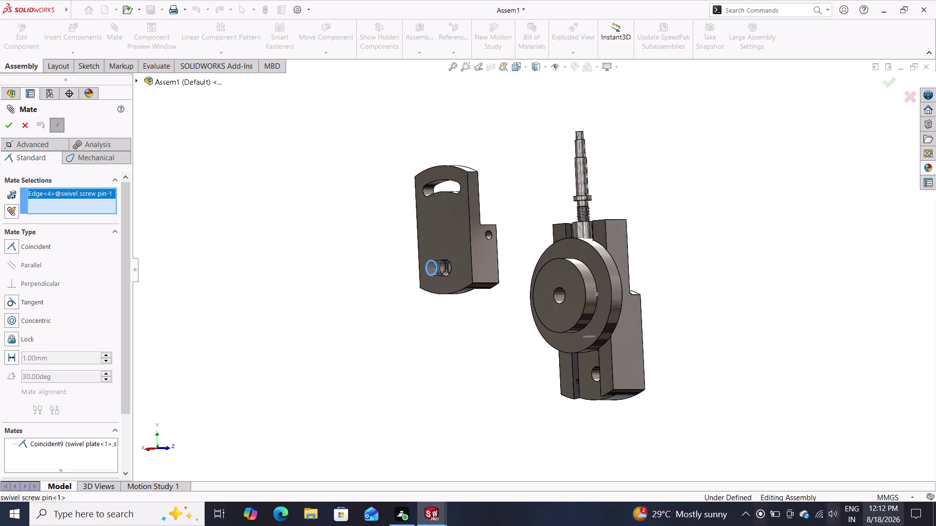
middle_drag(798, 317, 687, 230)
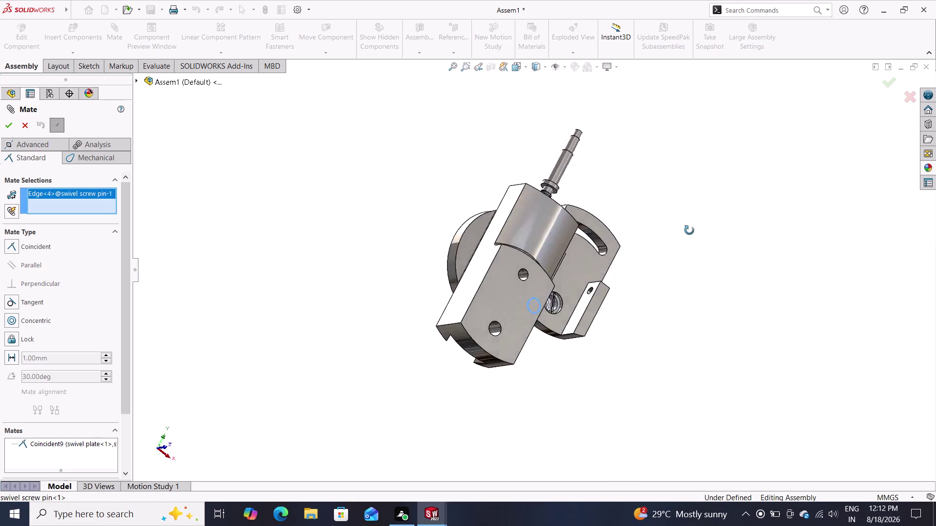
middle_drag(687, 230, 608, 275)
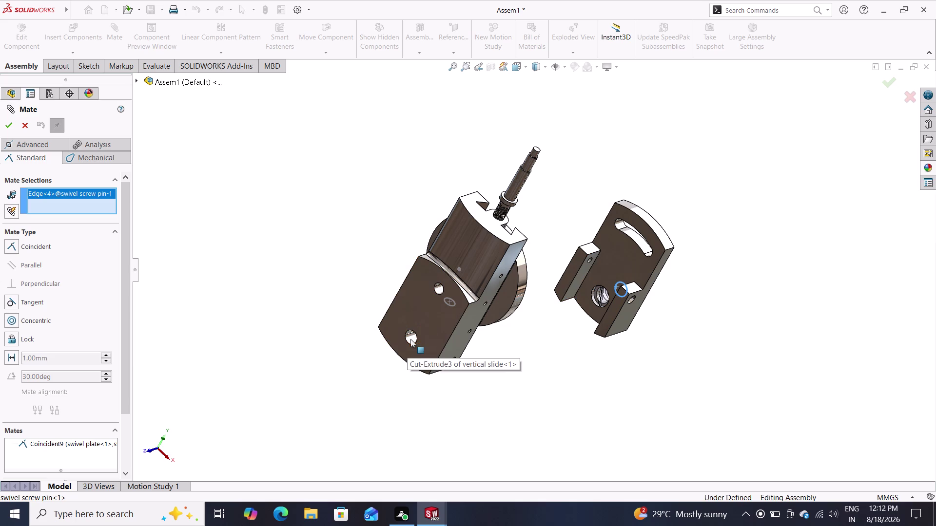
double_click(410, 344)
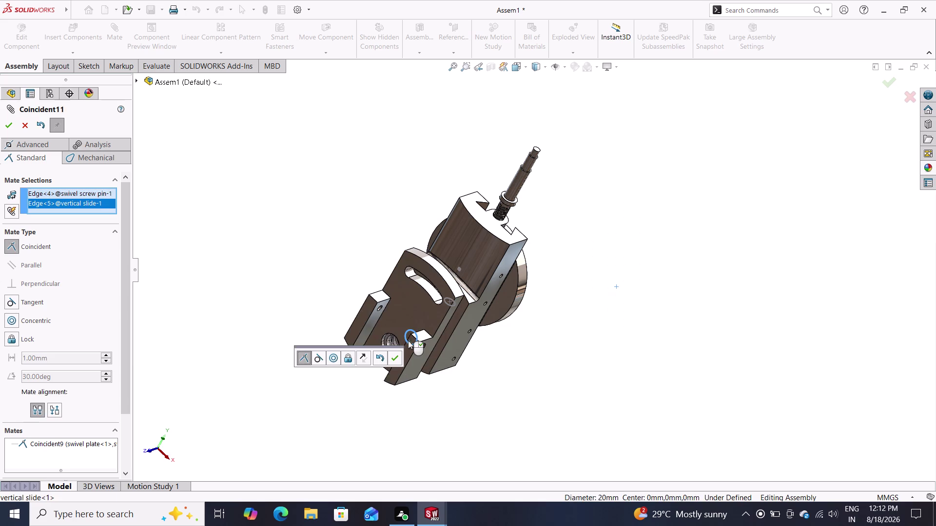
middle_drag(603, 276, 584, 261)
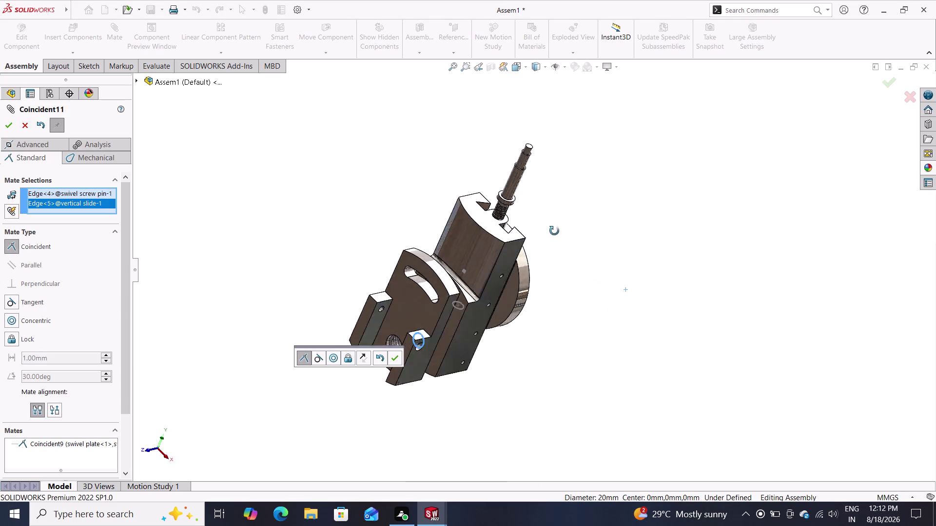
middle_drag(585, 261, 546, 198)
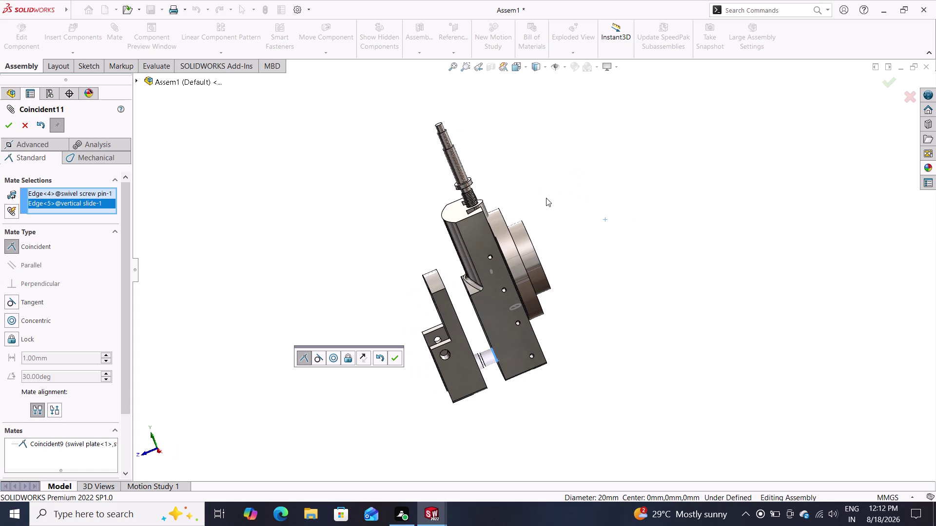
click(395, 353)
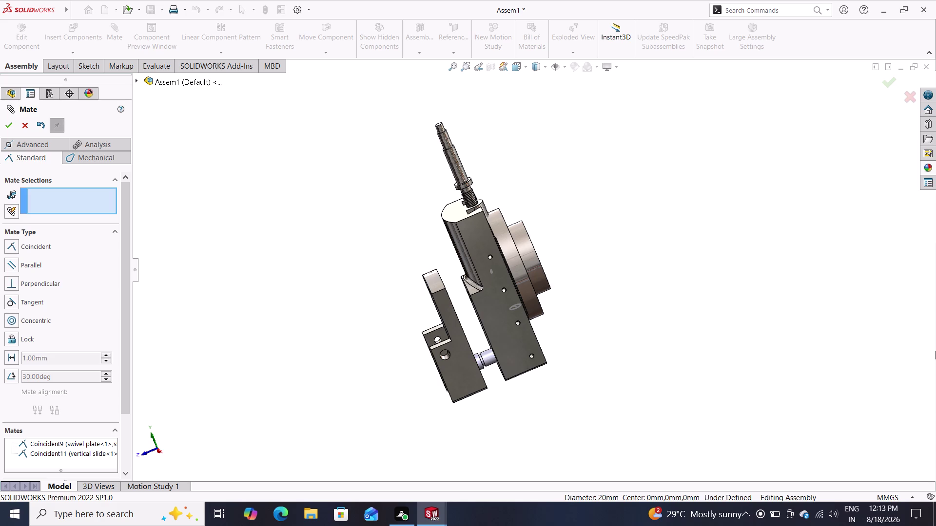
key(ctrl+z)
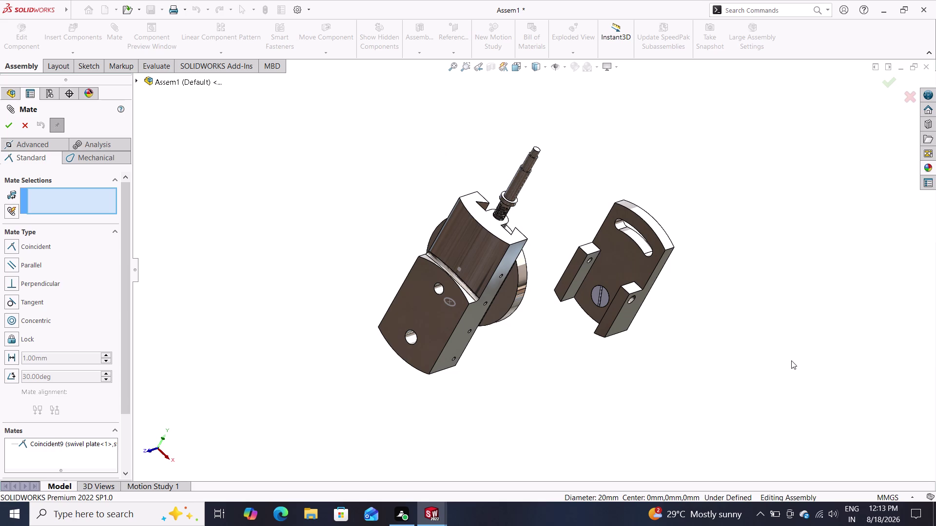
Make the screw pin face concentric with the vertical slide hole, then swing the swivel plate around.
middle_drag(670, 370, 557, 352)
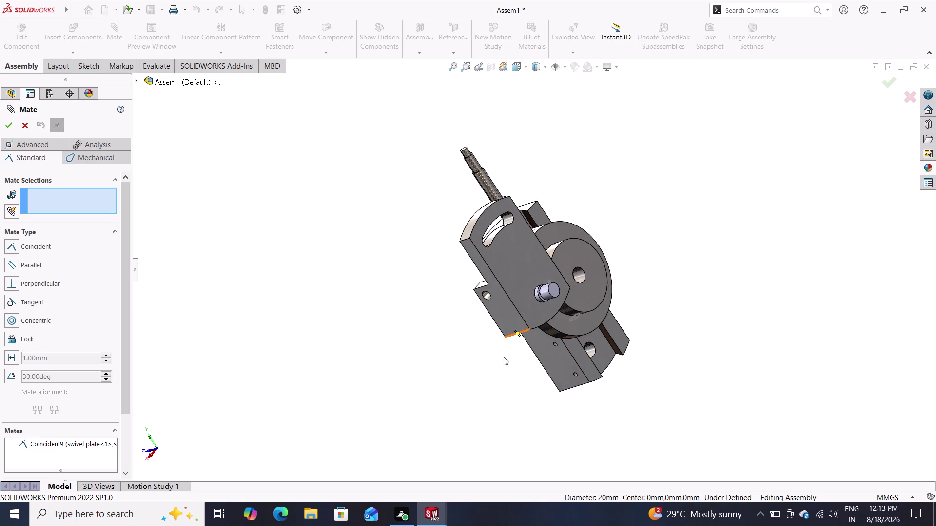
middle_drag(503, 357, 536, 343)
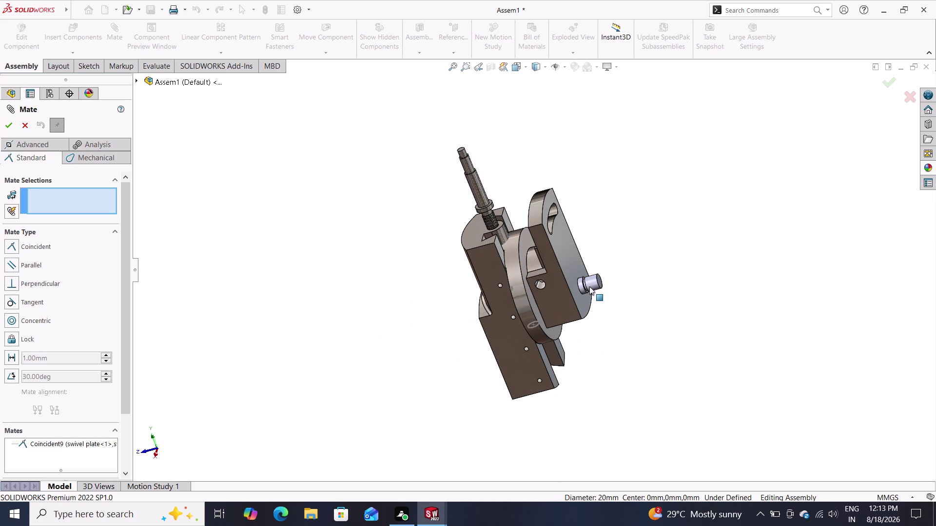
click(589, 286)
middle_drag(426, 401, 514, 390)
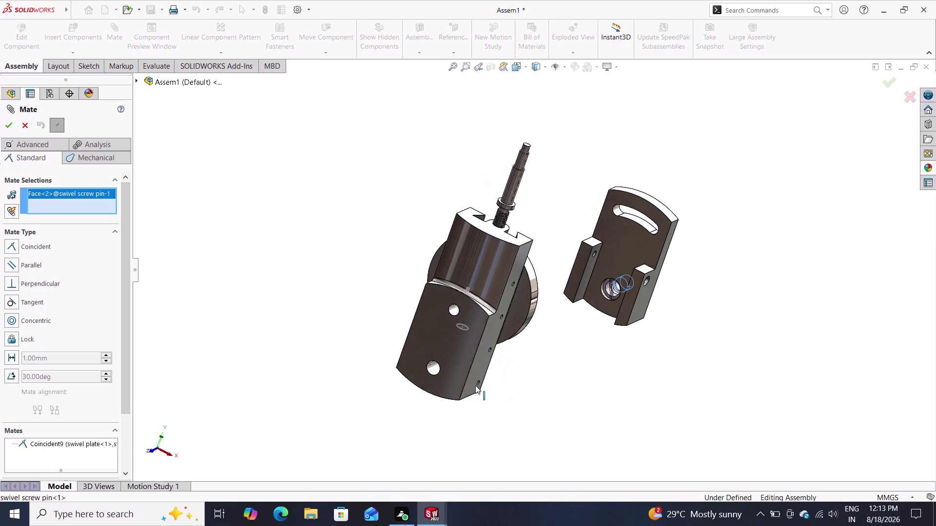
click(431, 369)
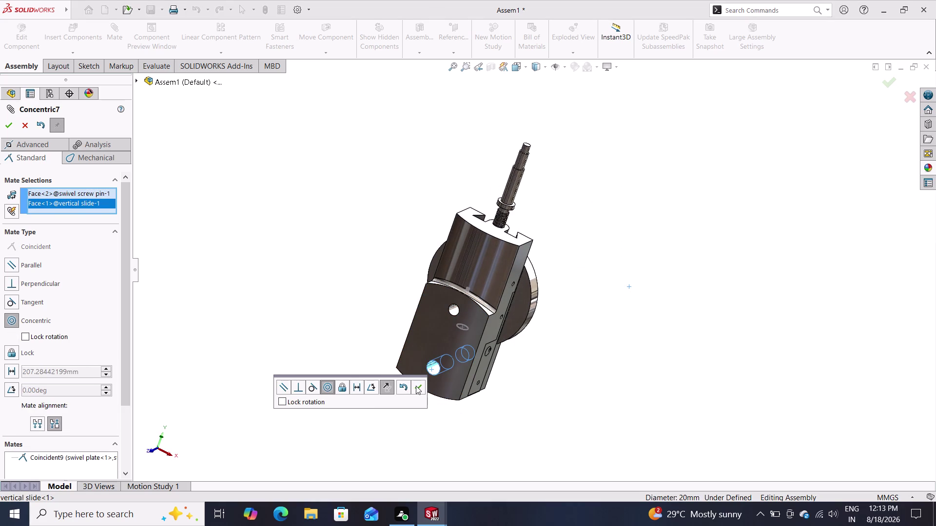
click(420, 386)
drag(484, 361, 418, 379)
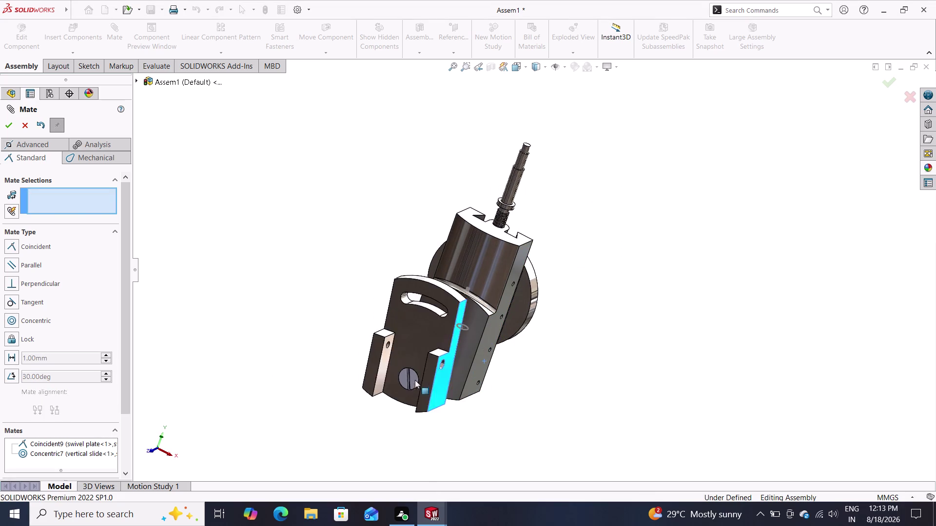
drag(417, 379, 420, 386)
Mate the vertical slide's back face coincident with the swivel plate face and finish mating.
middle_drag(488, 394, 450, 392)
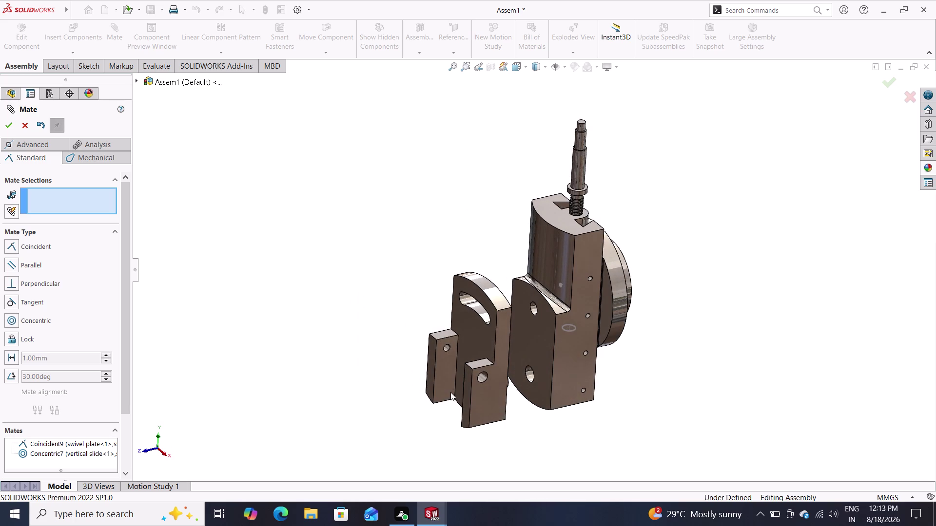
click(534, 348)
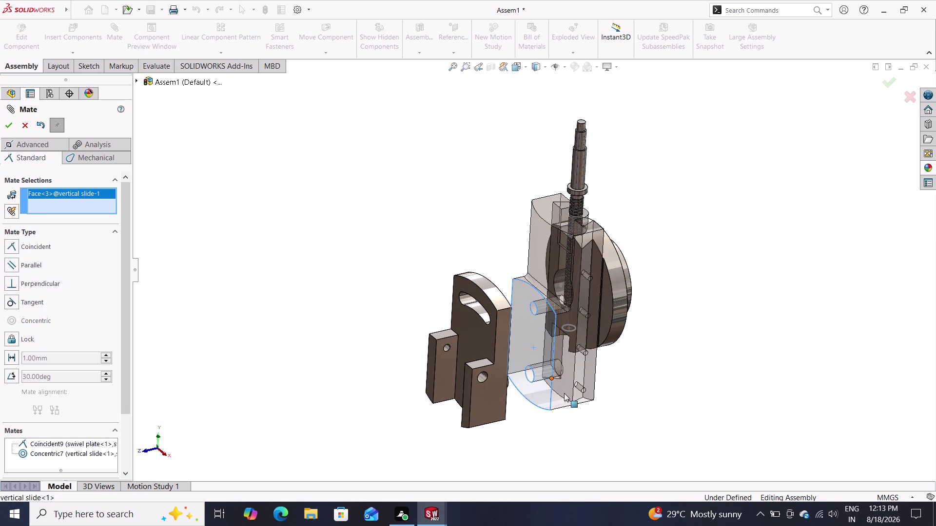
middle_drag(573, 408, 505, 409)
click(521, 364)
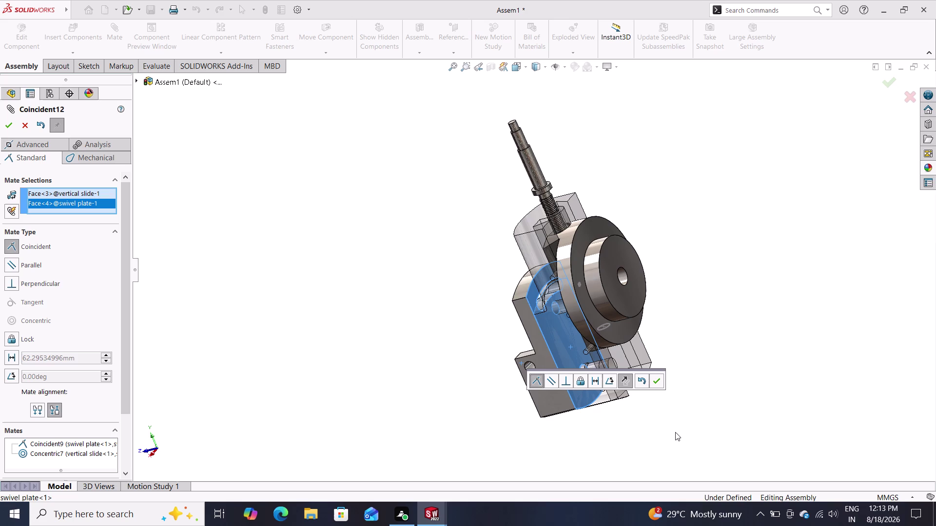
click(658, 378)
middle_drag(452, 395, 487, 401)
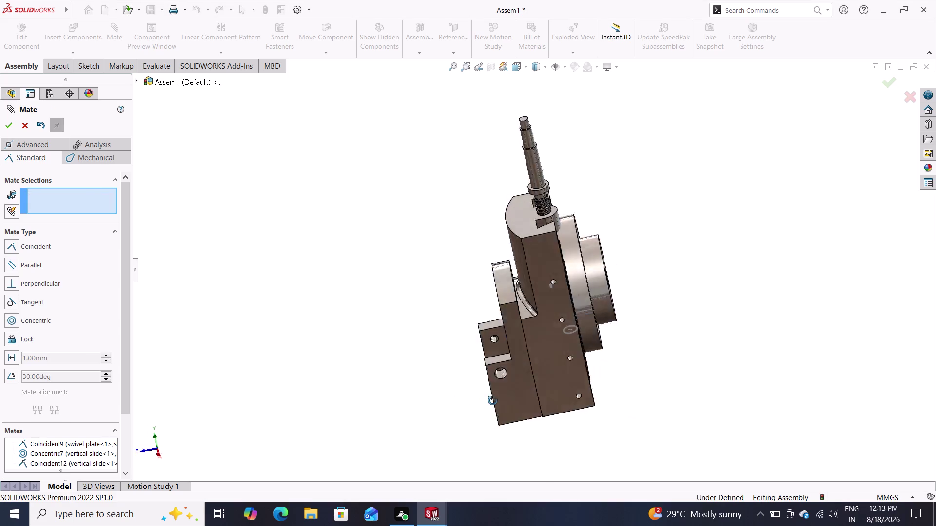
middle_drag(487, 401, 506, 402)
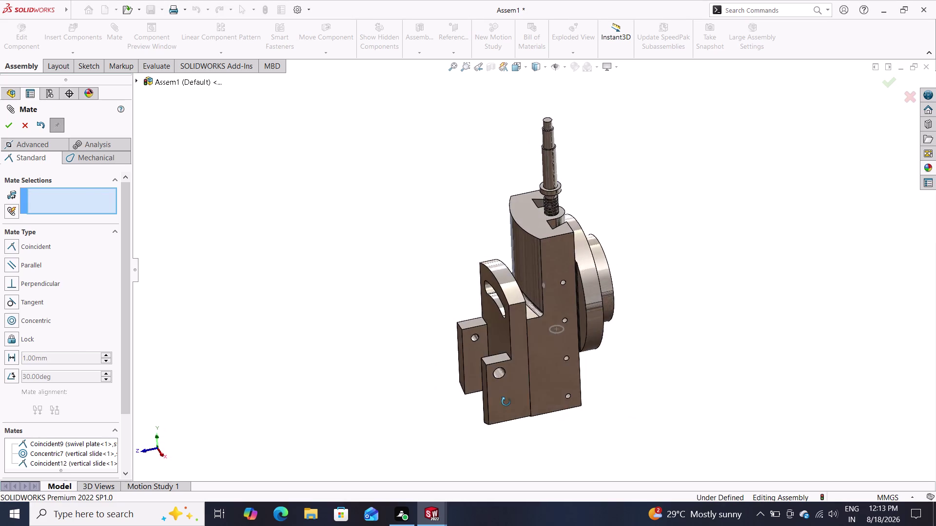
middle_drag(505, 402, 545, 390)
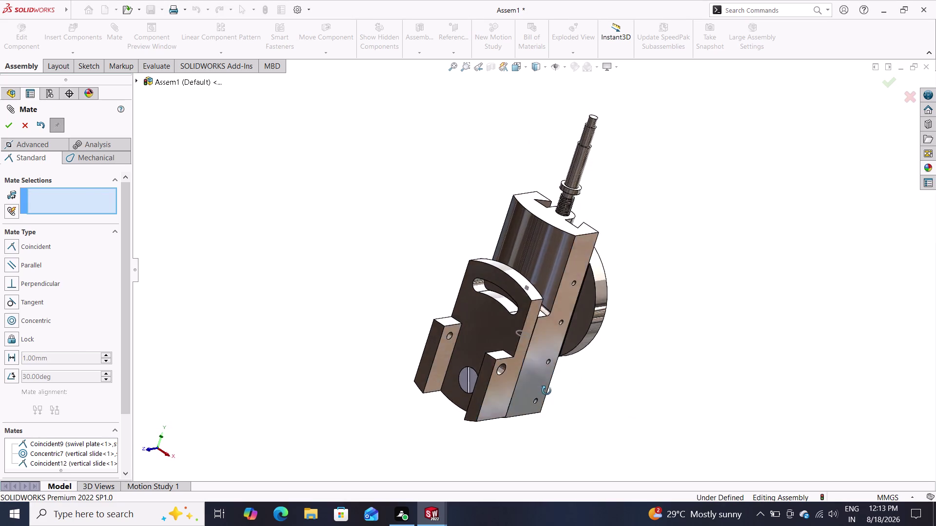
middle_drag(545, 390, 547, 391)
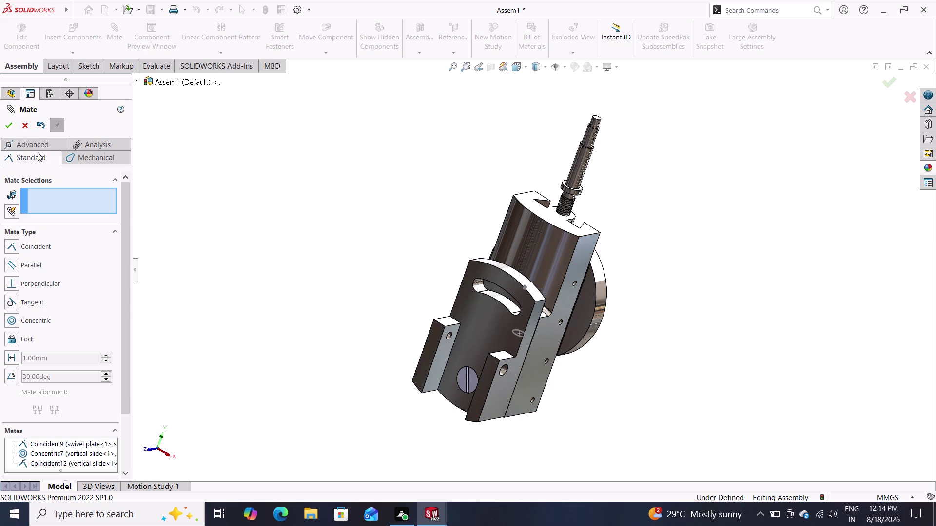
click(11, 124)
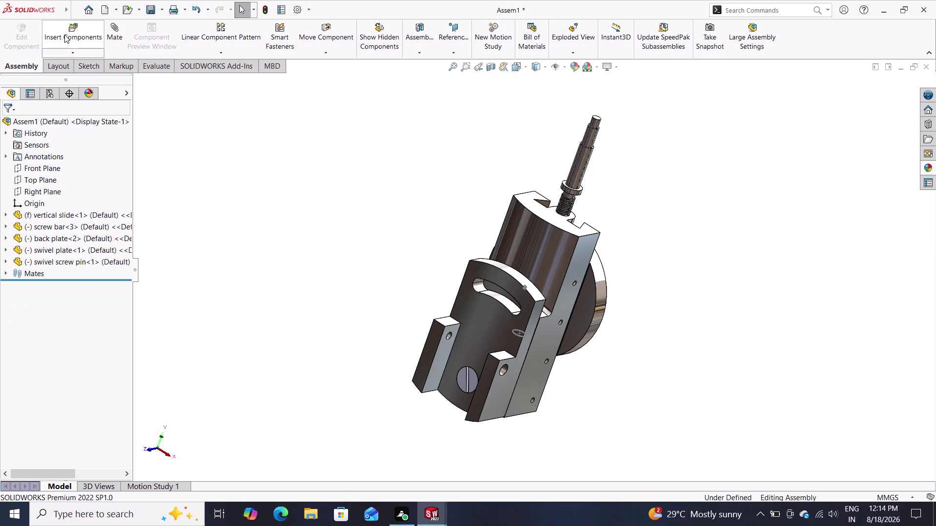
Open all shaper tool part files through Insert Component's Browse dialog.
click(65, 33)
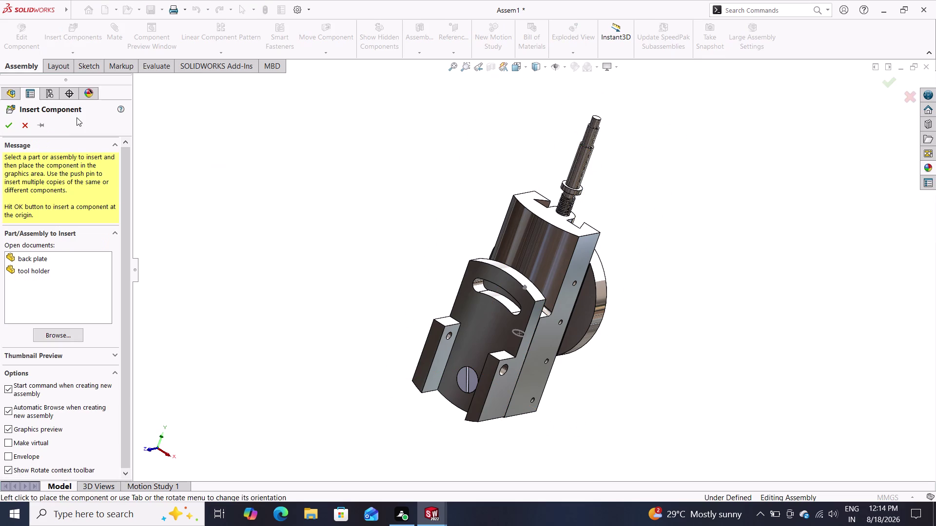
click(72, 338)
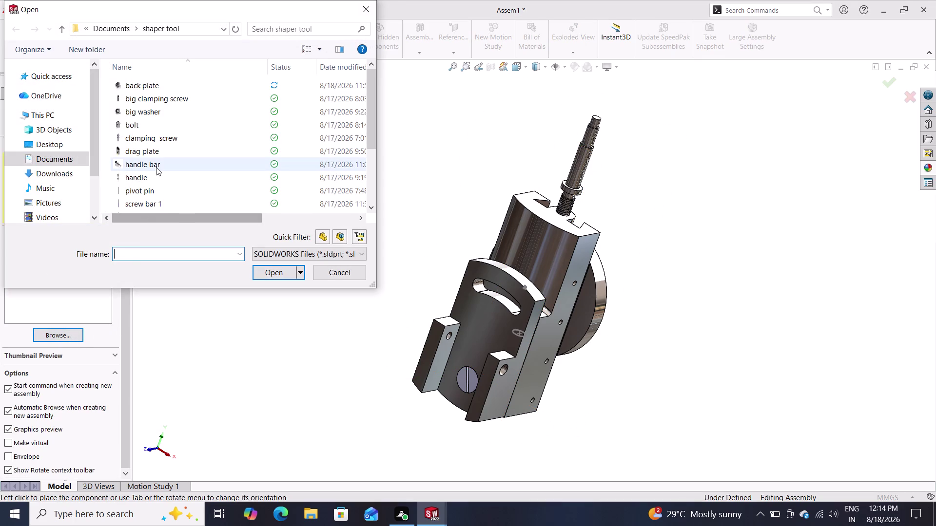
scroll(down, 3)
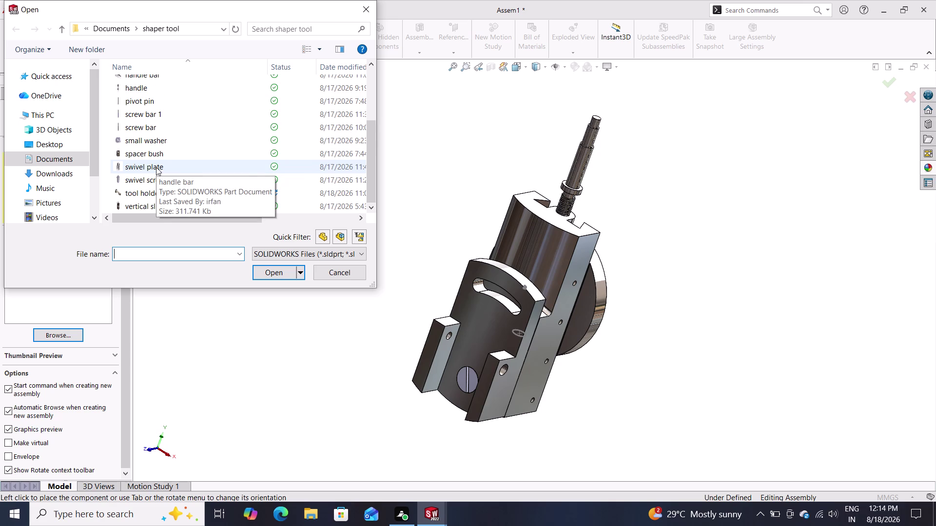
scroll(up, 3)
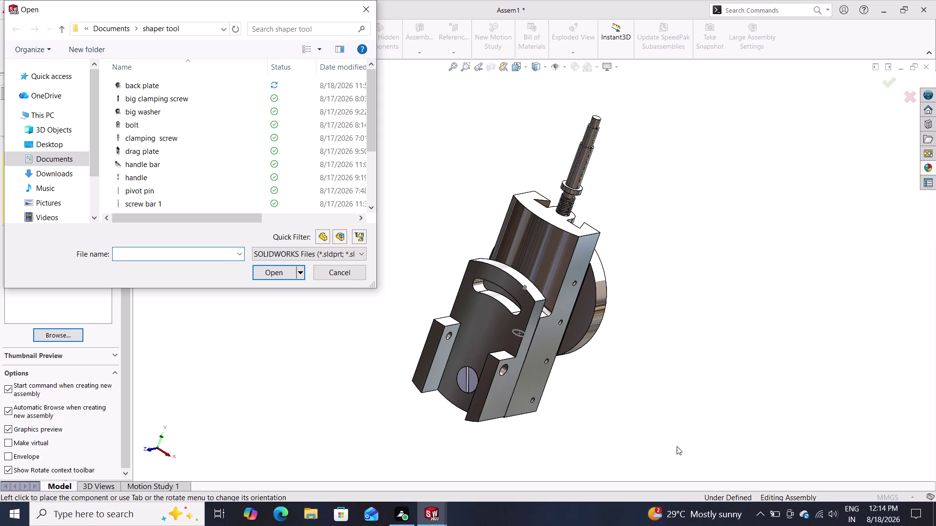
middle_drag(637, 392, 599, 376)
drag(158, 112, 450, 154)
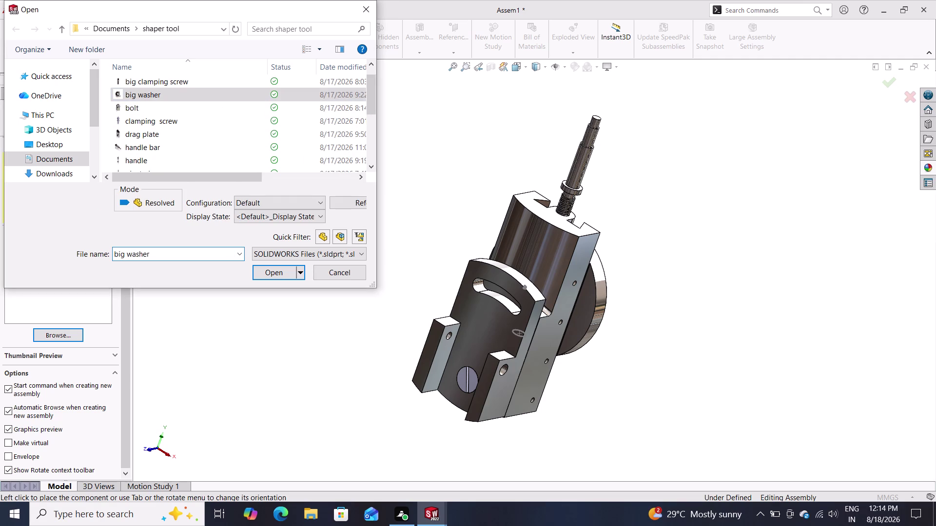
drag(450, 153, 357, 136)
scroll(down, 3)
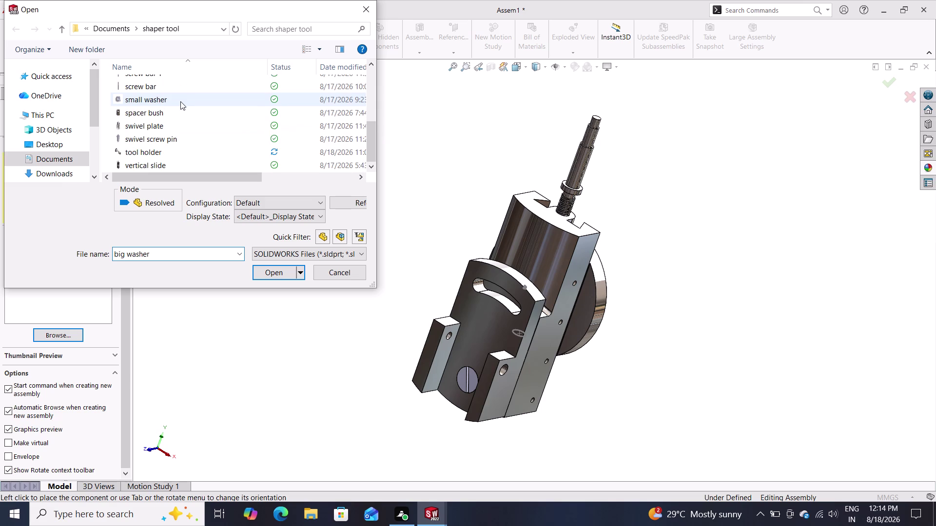
scroll(down, 3)
drag(187, 171, 185, 105)
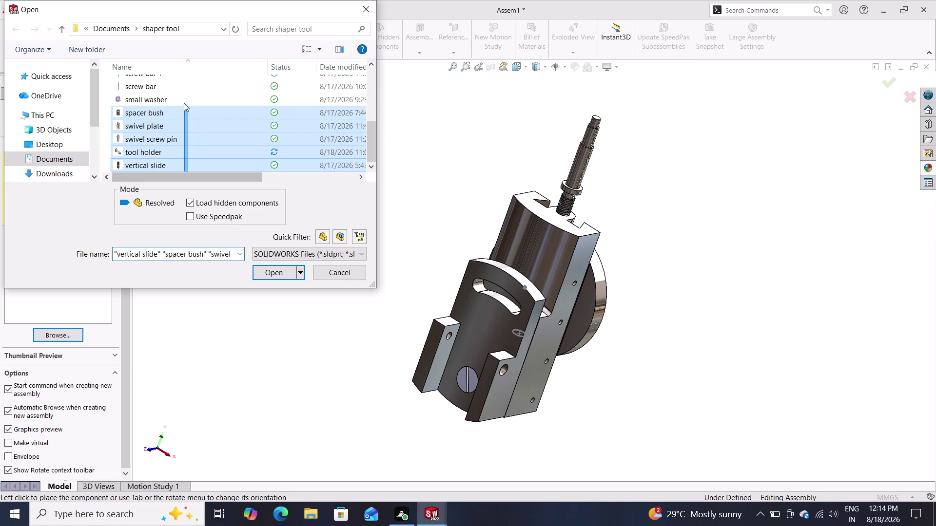
drag(185, 105, 183, 56)
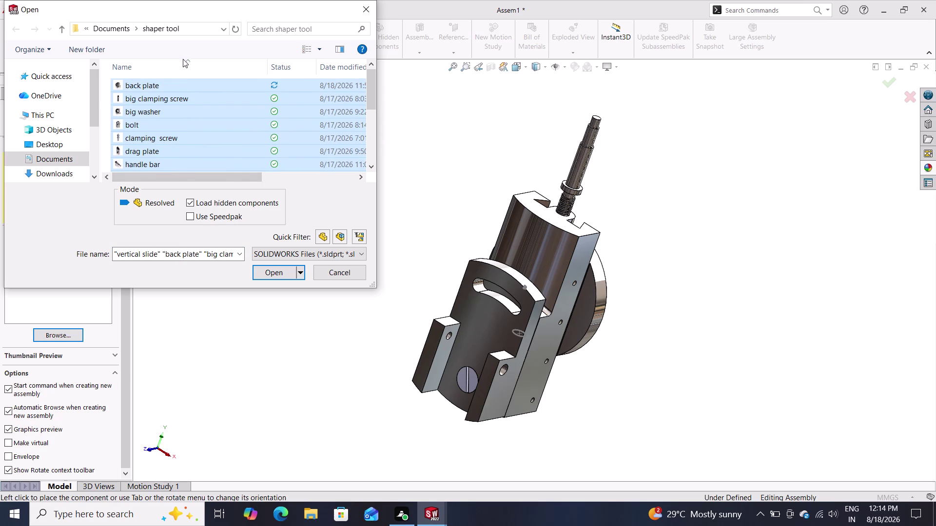
click(265, 272)
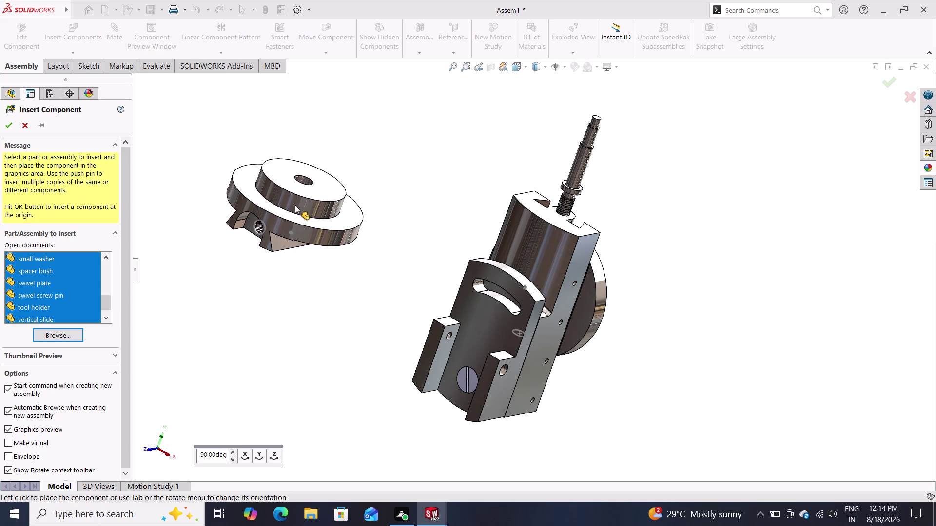
Place the disc, screw, washer, nut, bolt, holed block, handle knob, handle bar and pin.
click(274, 173)
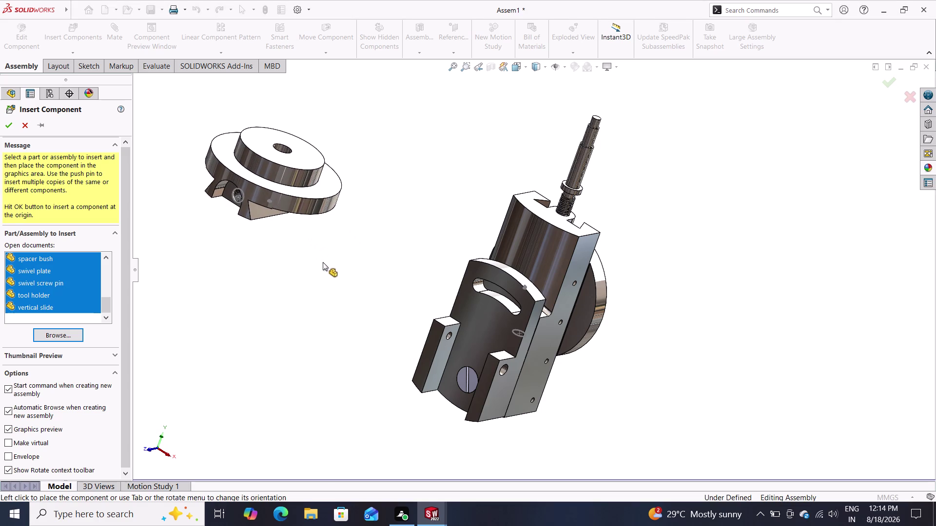
click(327, 264)
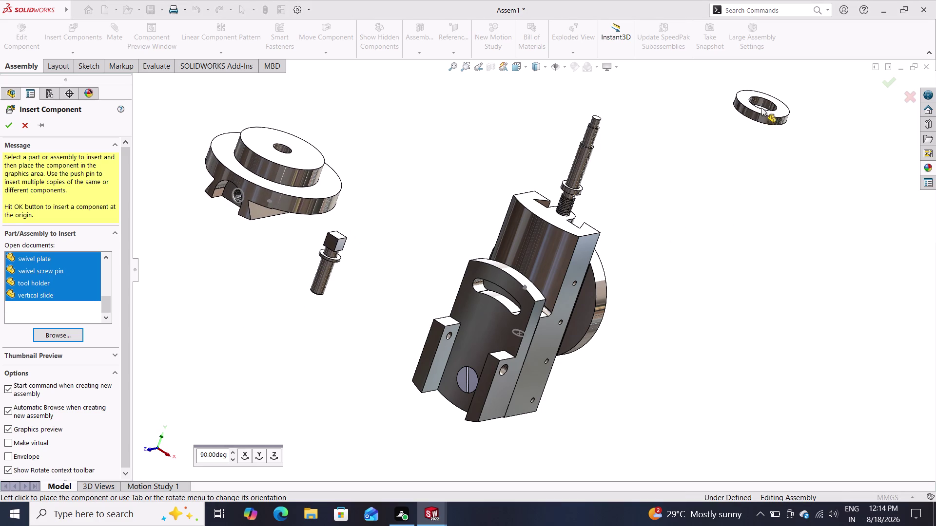
click(751, 120)
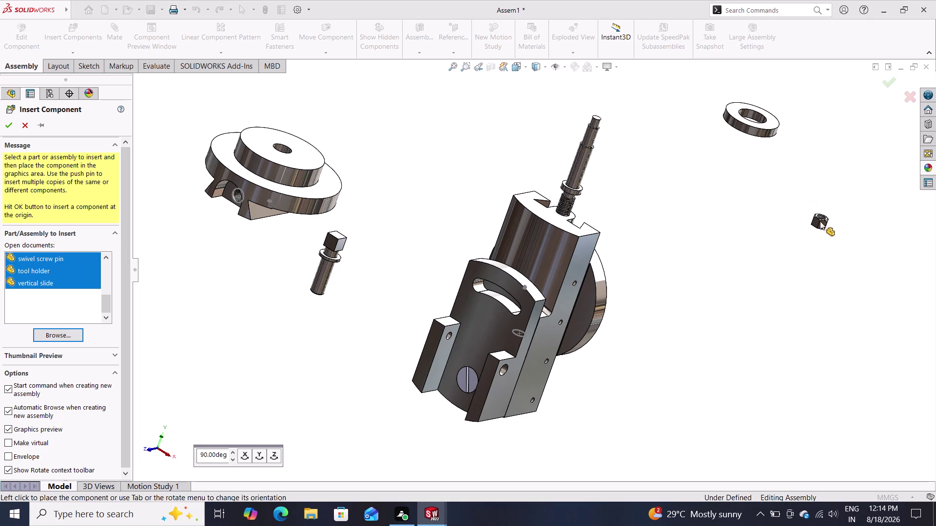
click(796, 139)
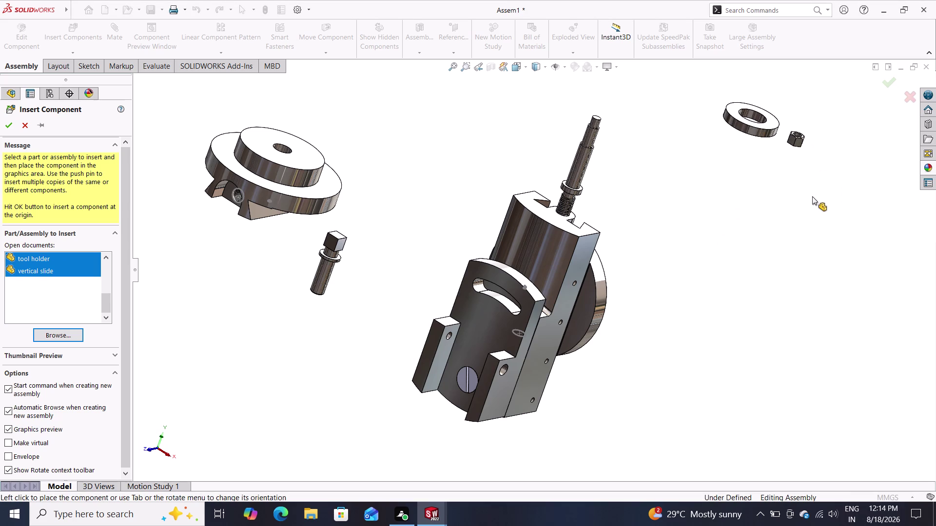
click(823, 144)
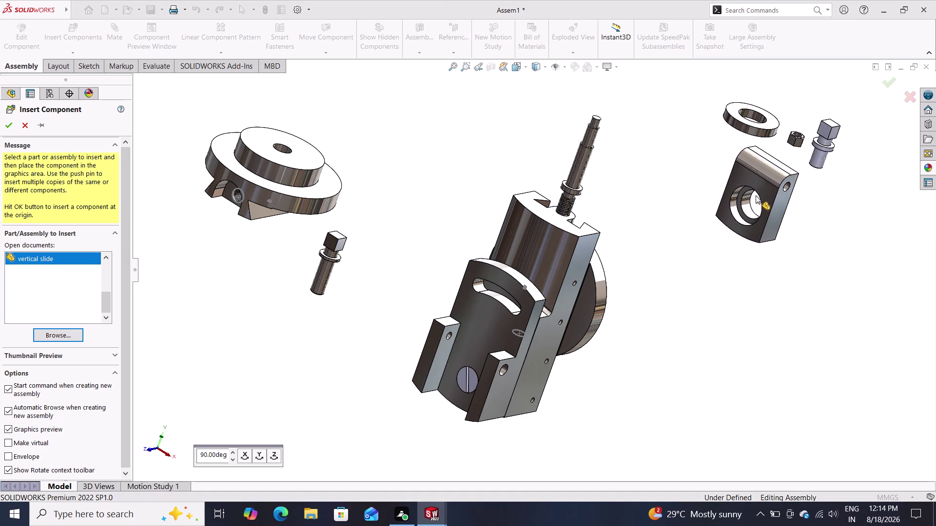
click(748, 190)
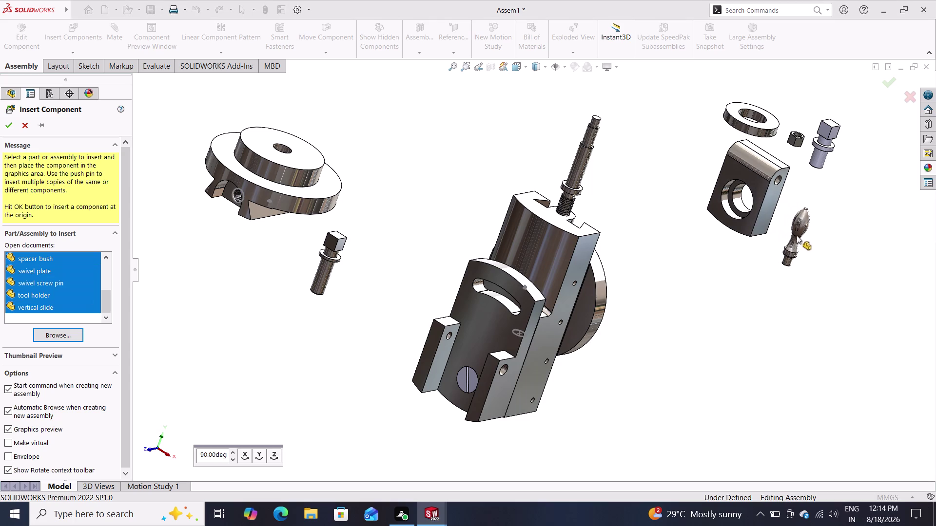
click(804, 220)
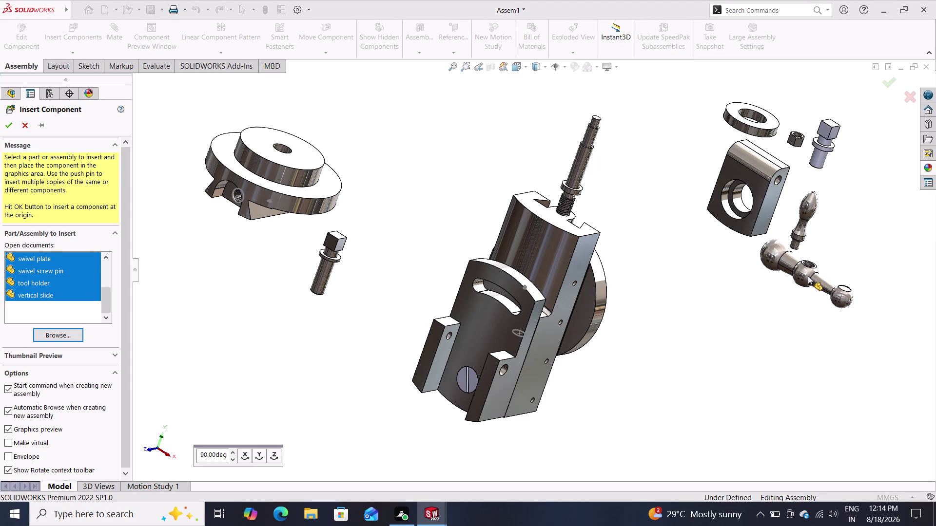
click(801, 288)
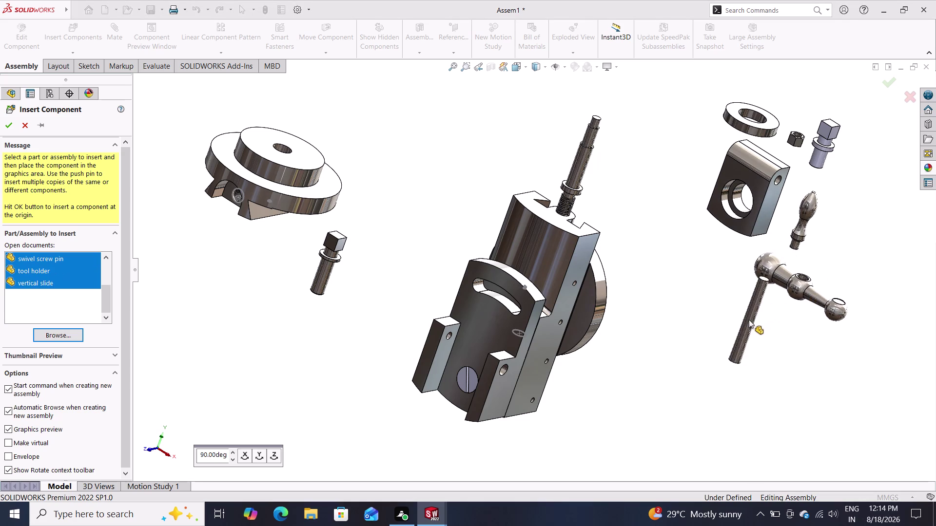
click(740, 332)
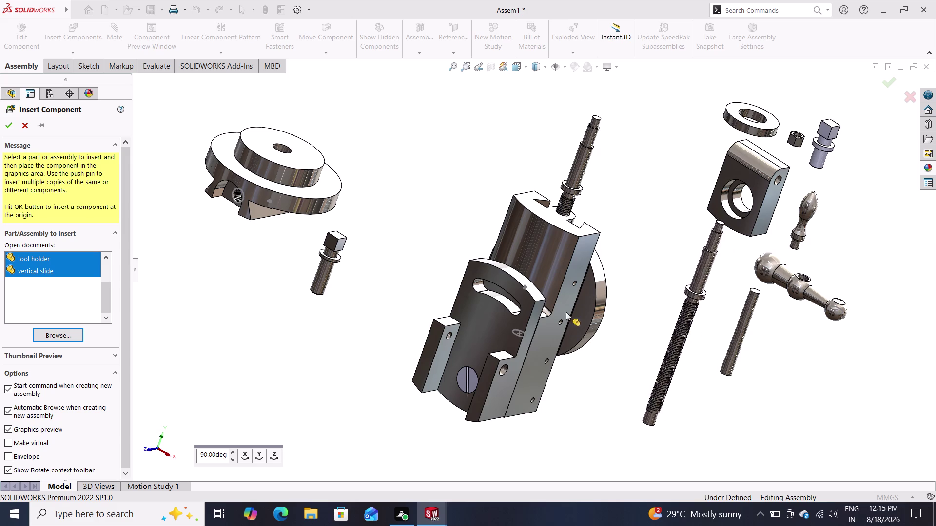
Place two screw bars, small washer, spacer bush, swivel plate, screw pin, tool holder and vertical slide.
click(211, 201)
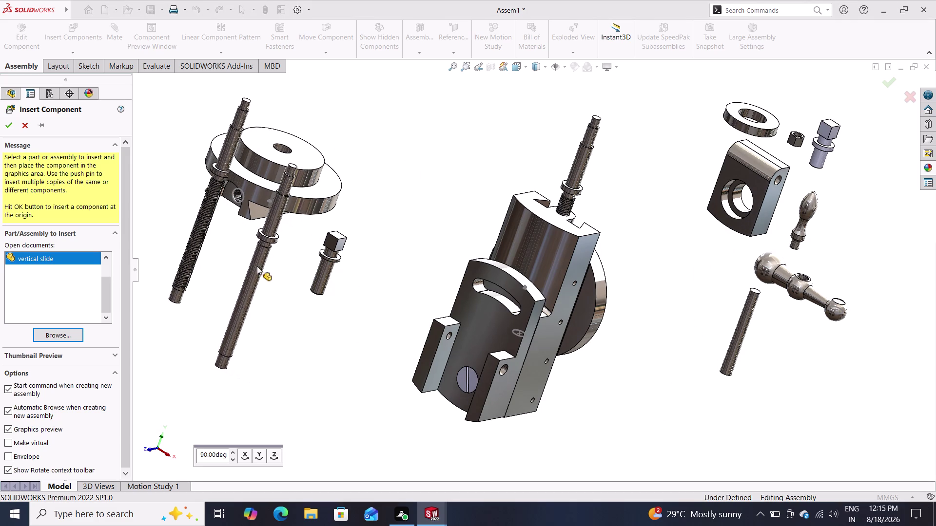
click(228, 231)
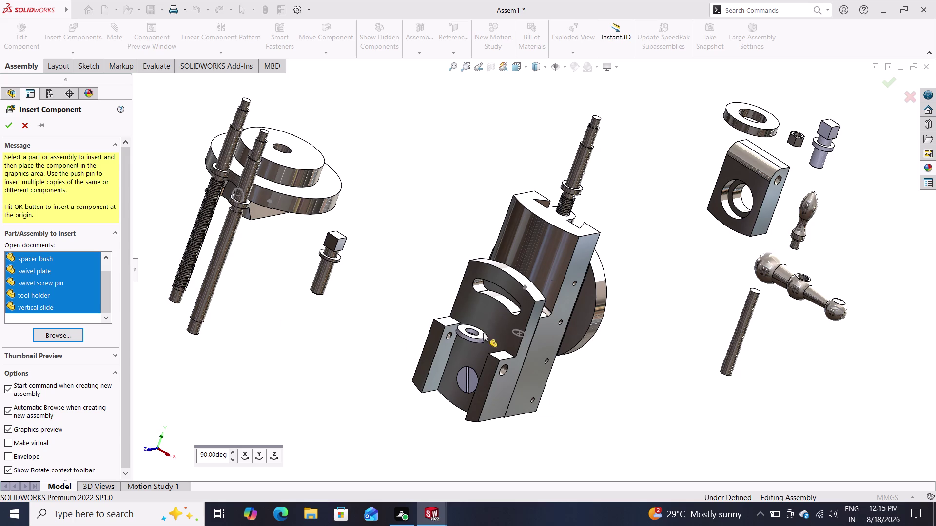
click(669, 121)
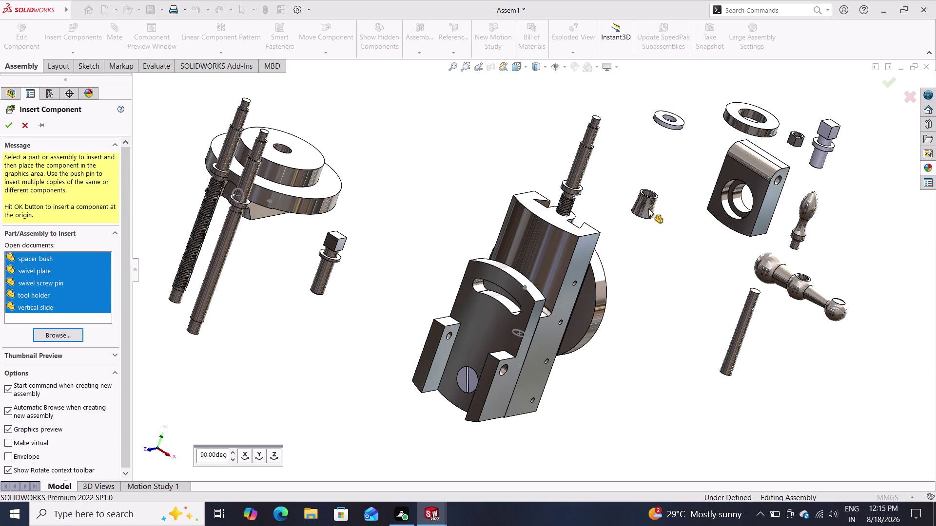
click(700, 159)
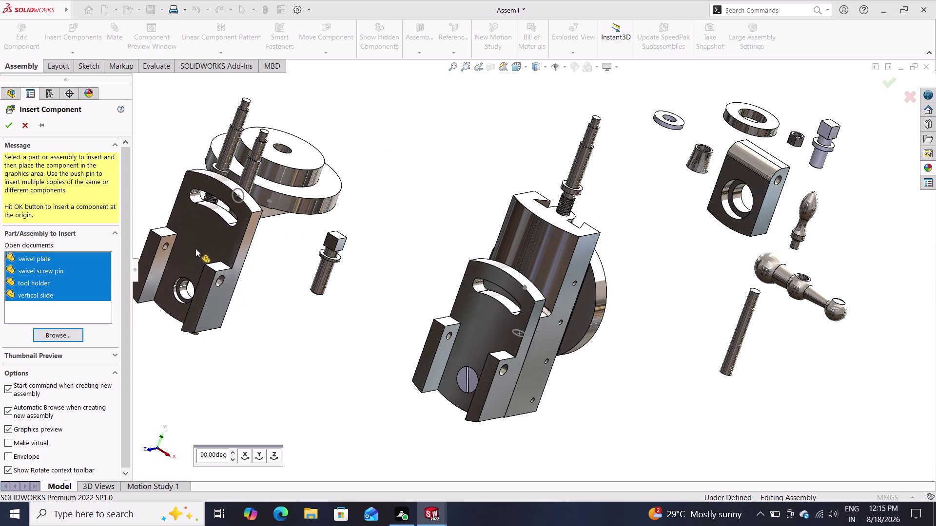
click(192, 244)
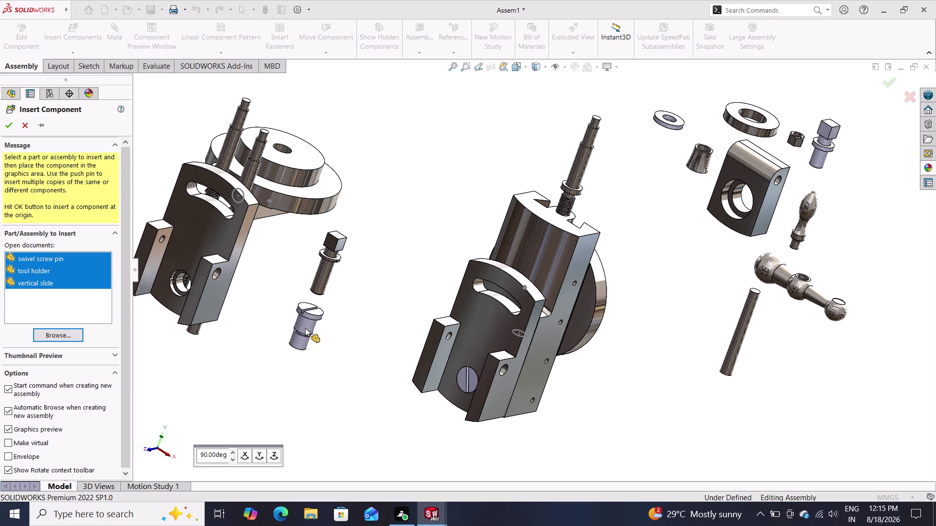
click(233, 284)
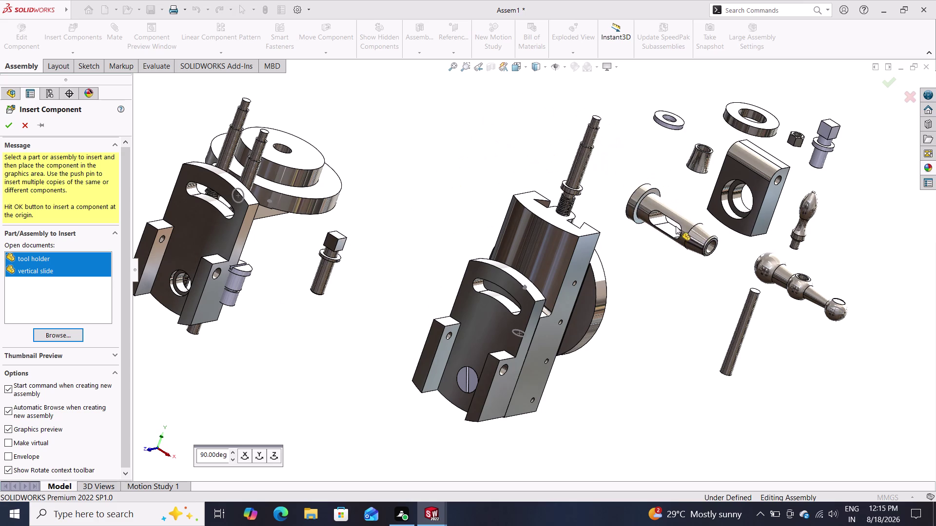
click(676, 226)
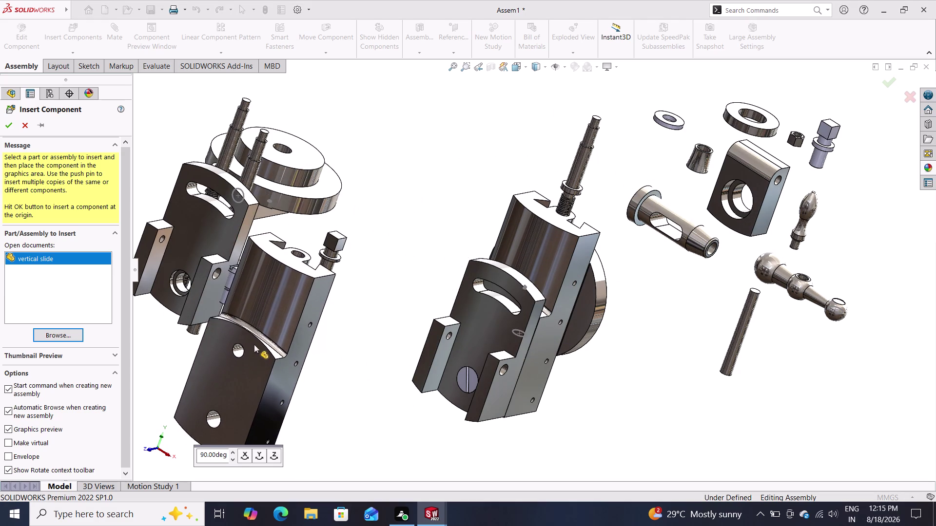
click(225, 316)
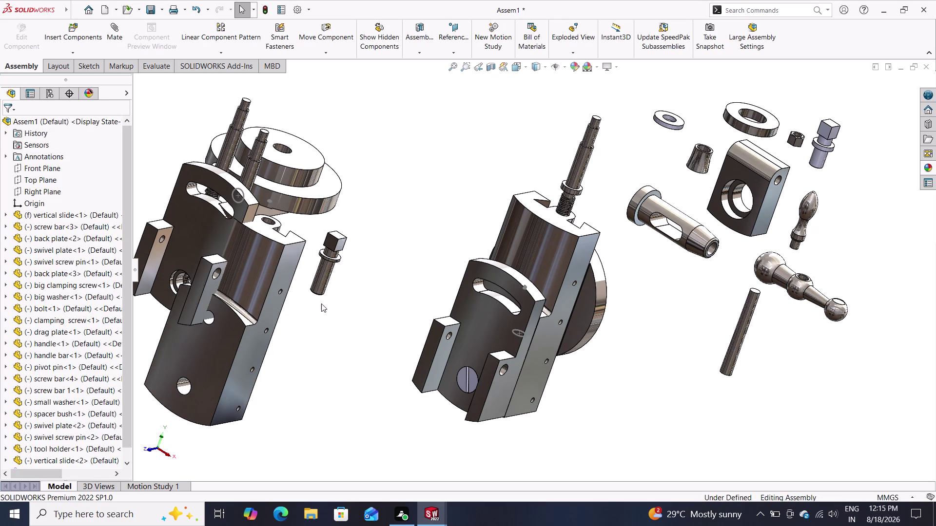
Move the big clamping screw below the tool holder and delete the six duplicate parts.
drag(322, 266, 375, 264)
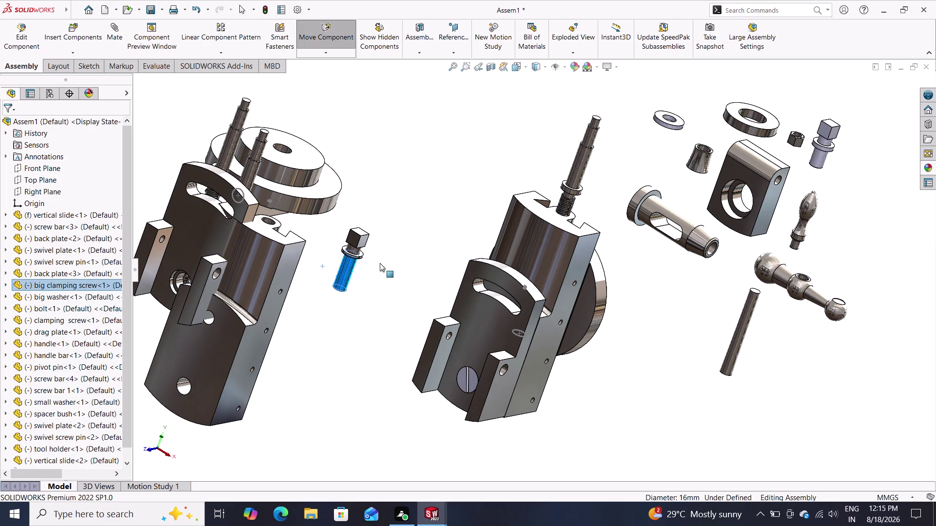
drag(375, 263, 716, 290)
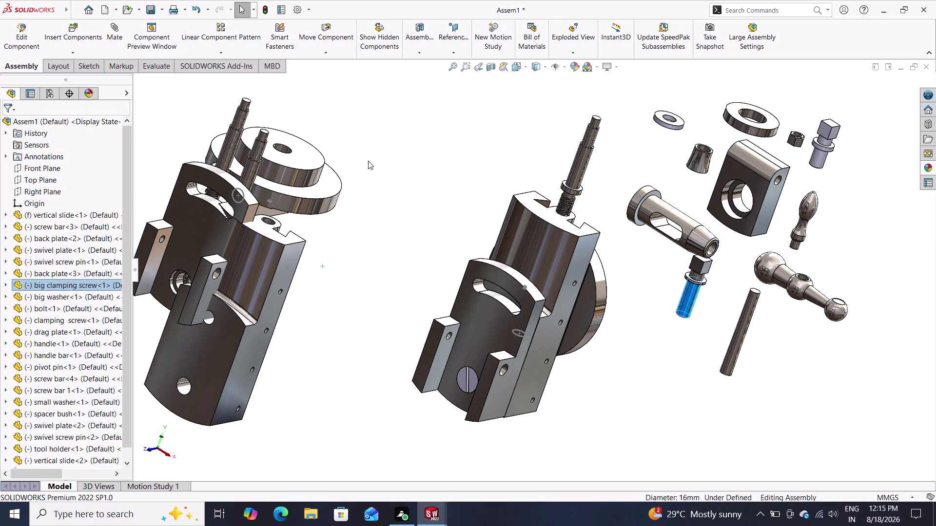
drag(373, 150, 219, 297)
key(Delete)
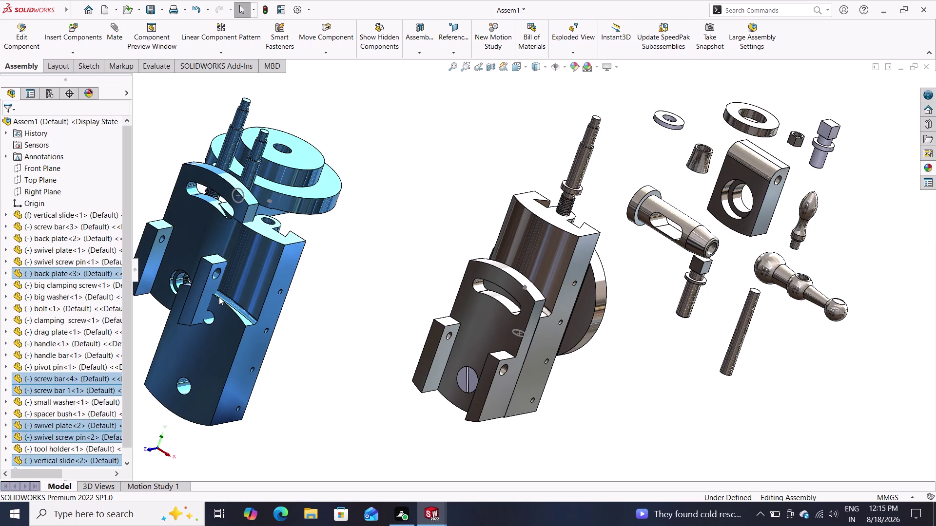
click(541, 195)
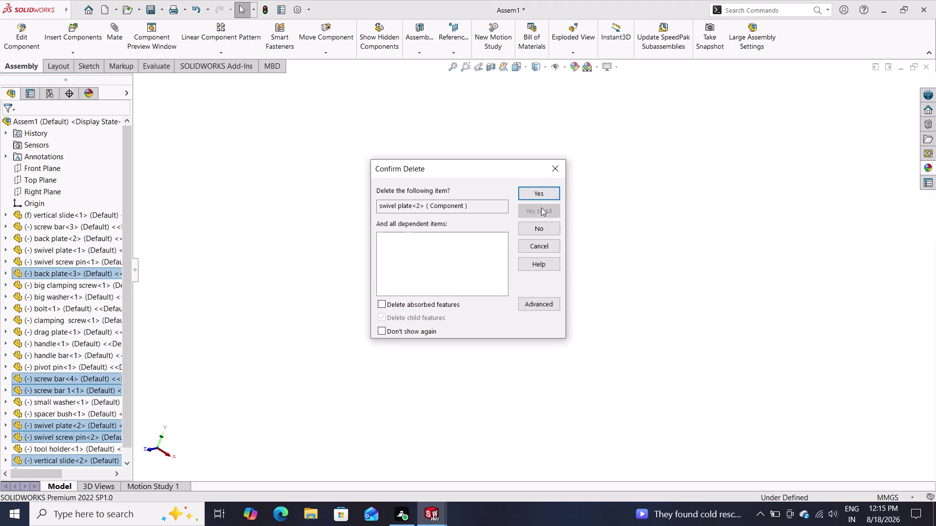
click(540, 192)
click(538, 193)
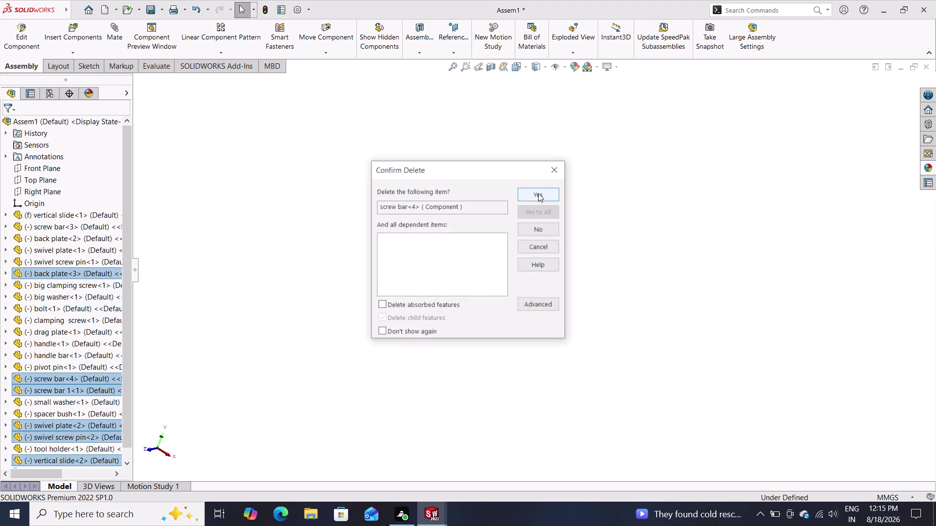
click(538, 193)
click(537, 193)
click(537, 193)
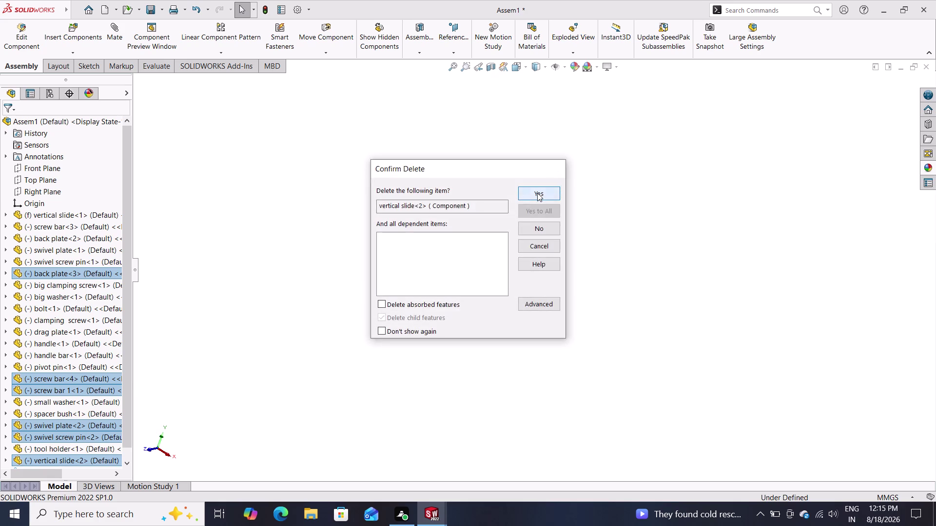
middle_drag(673, 337, 671, 337)
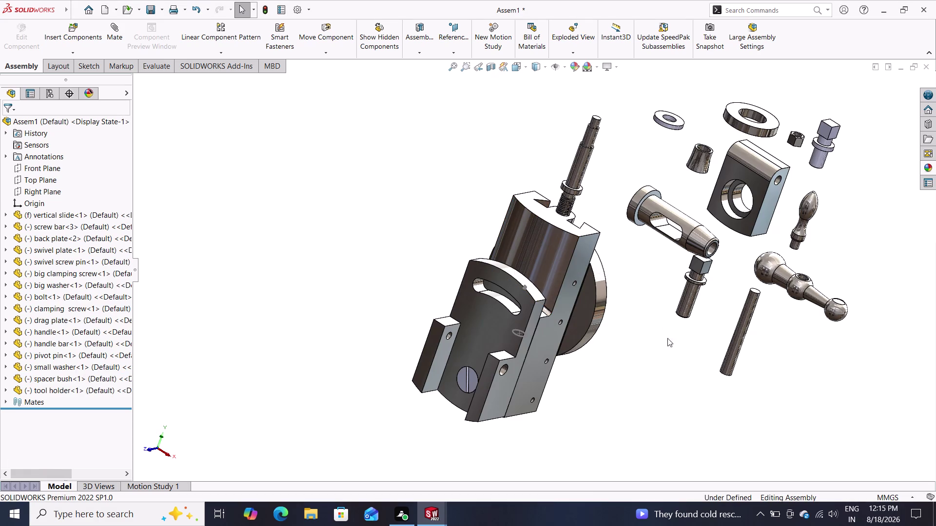
Select the drag plate component and start a new Mate command.
middle_drag(671, 337, 704, 304)
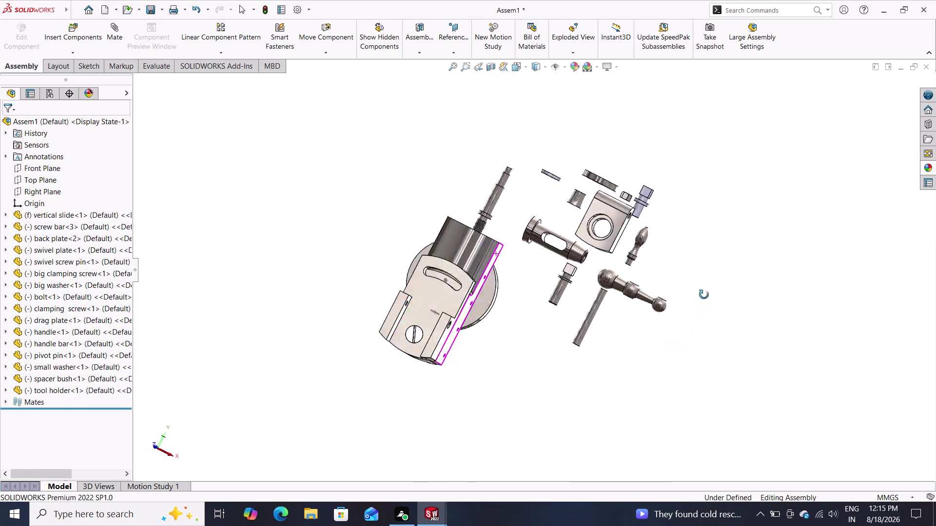
middle_drag(704, 304, 664, 321)
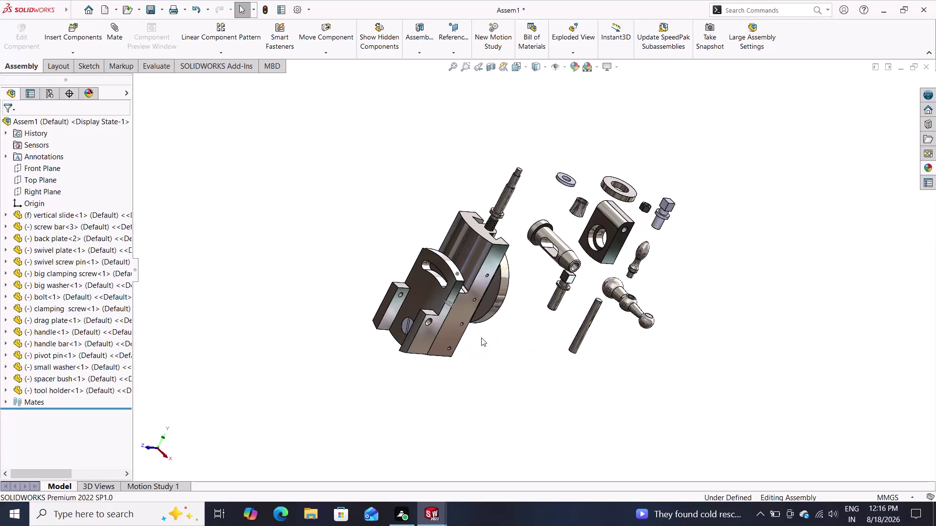
click(598, 238)
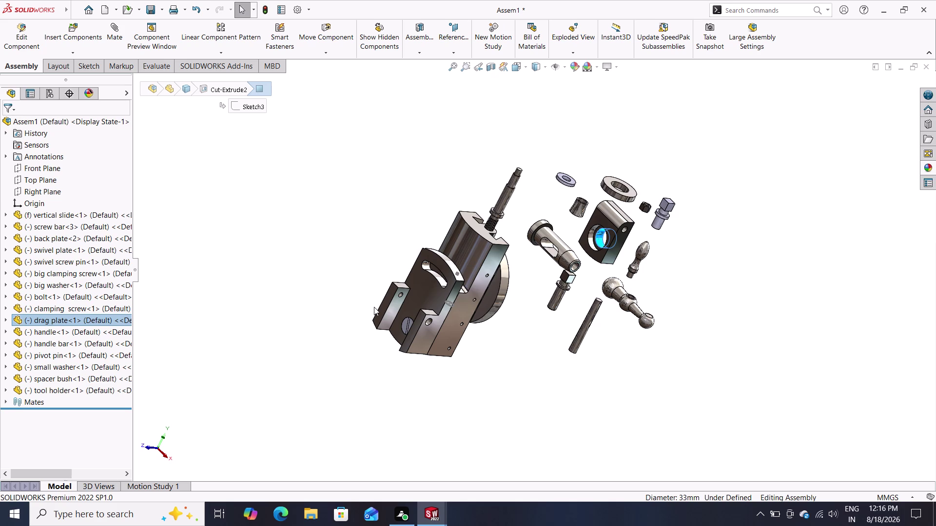
click(252, 286)
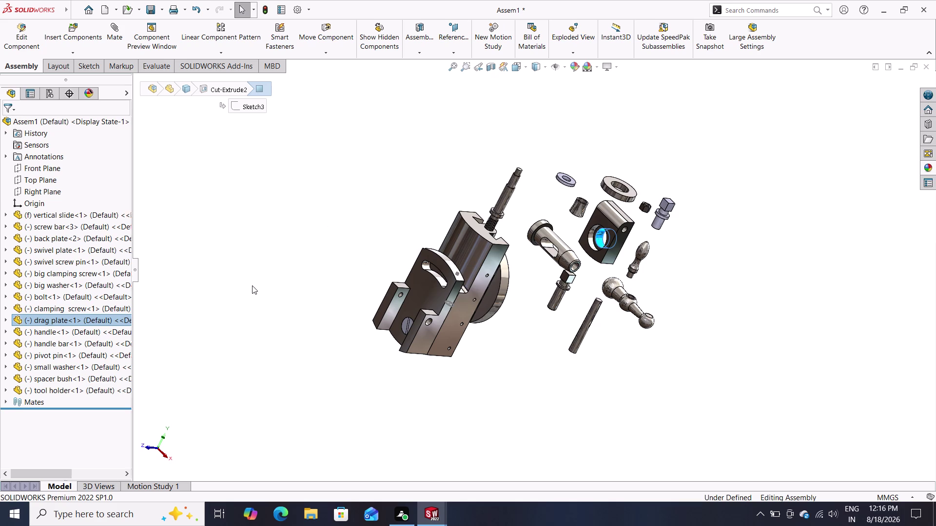
click(108, 41)
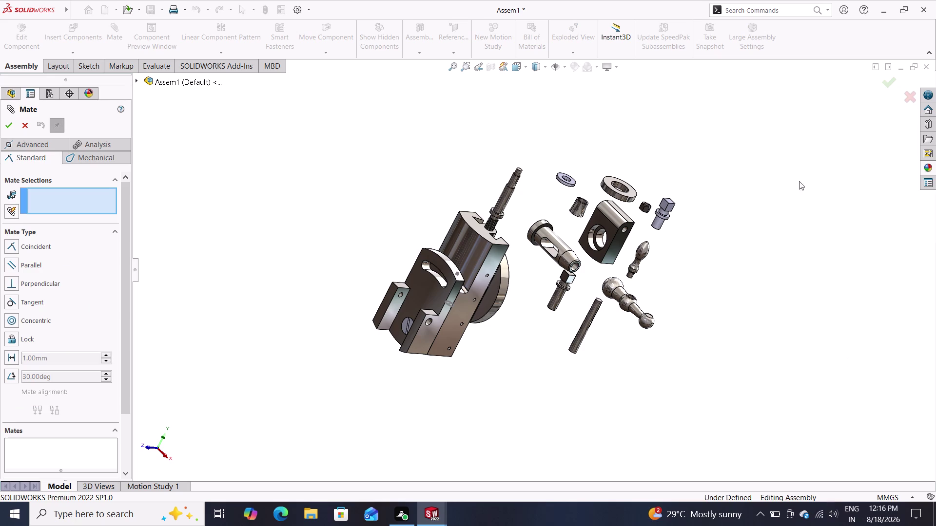
middle_drag(766, 205, 659, 165)
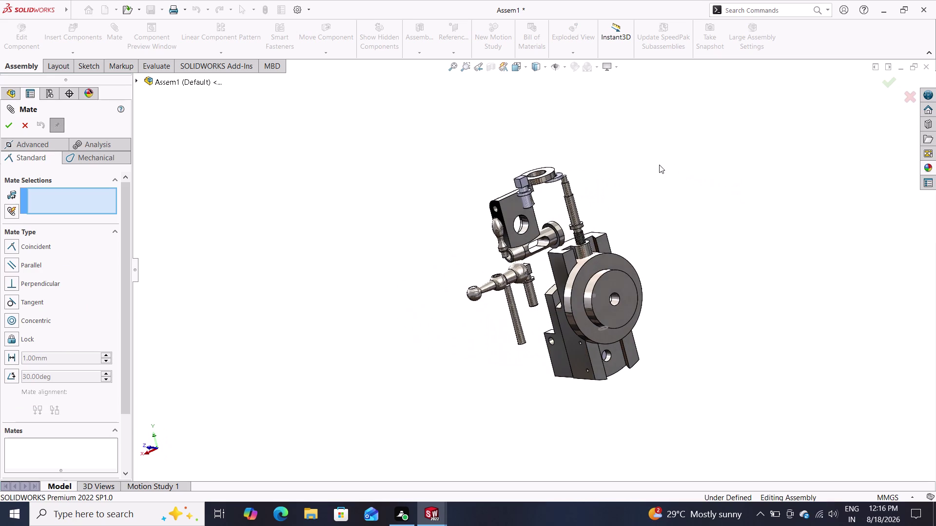
click(516, 236)
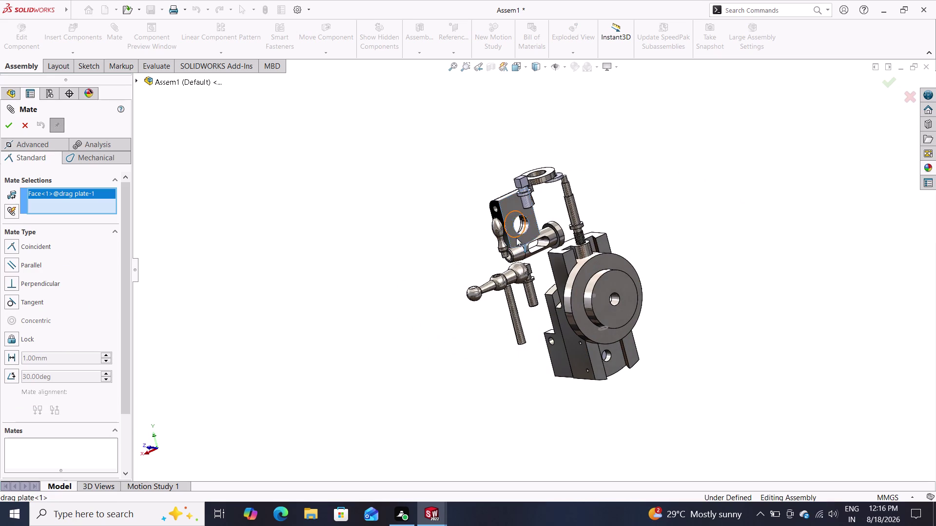
middle_drag(679, 200, 819, 200)
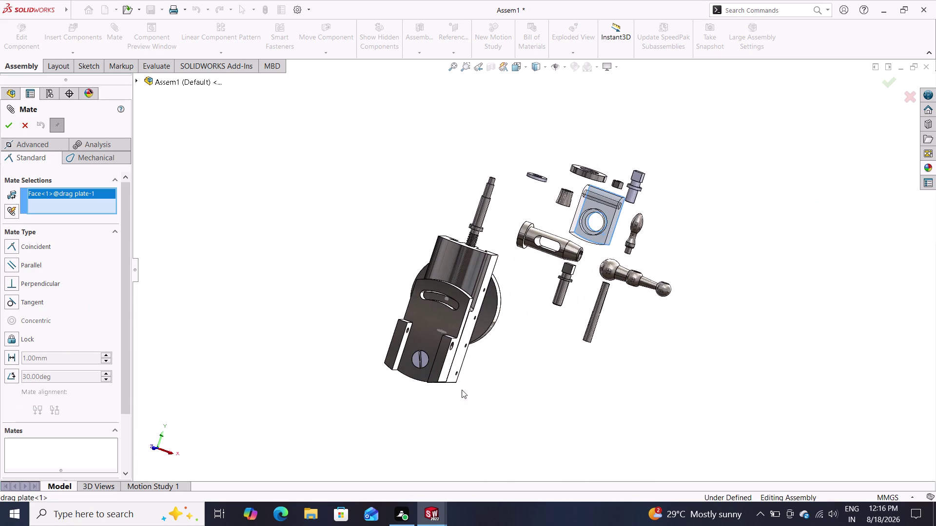
double_click(423, 339)
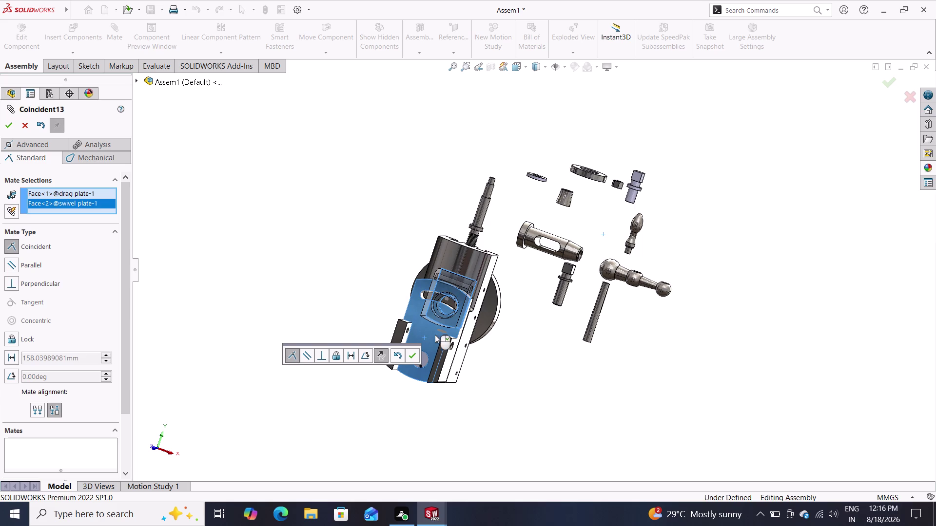
click(410, 359)
click(456, 281)
drag(457, 282, 434, 304)
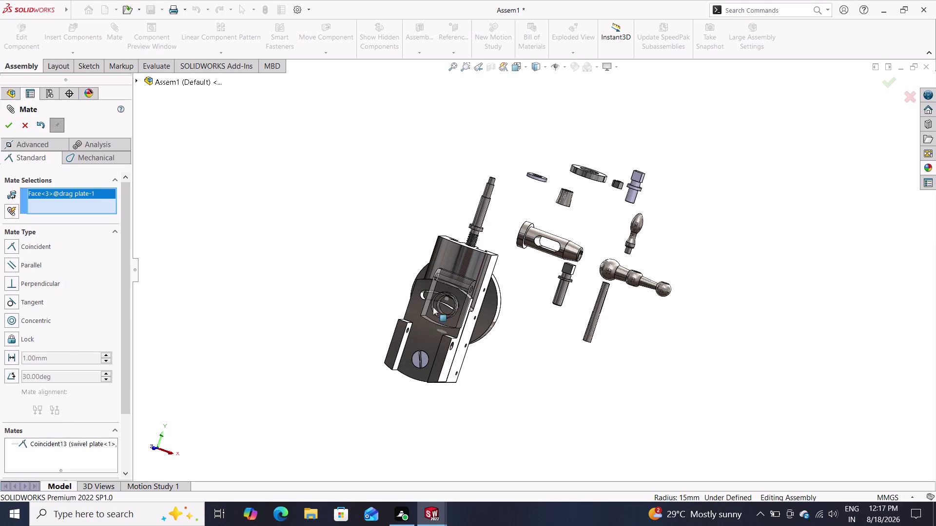
drag(434, 304, 422, 324)
key(ctrl+z)
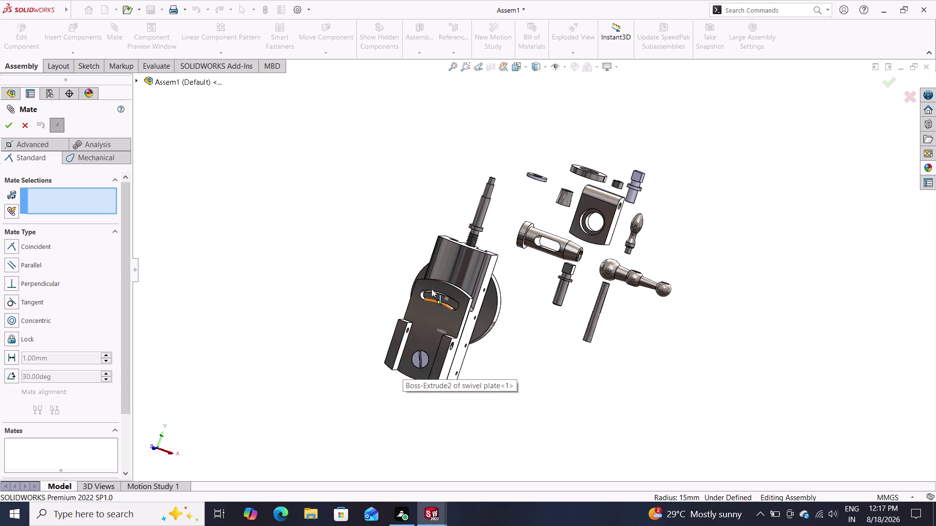
Add a Tangent mate between a swivel plate face and a vertical slide face, then close Mate.
click(454, 319)
drag(453, 318, 454, 304)
drag(455, 302, 470, 260)
click(469, 260)
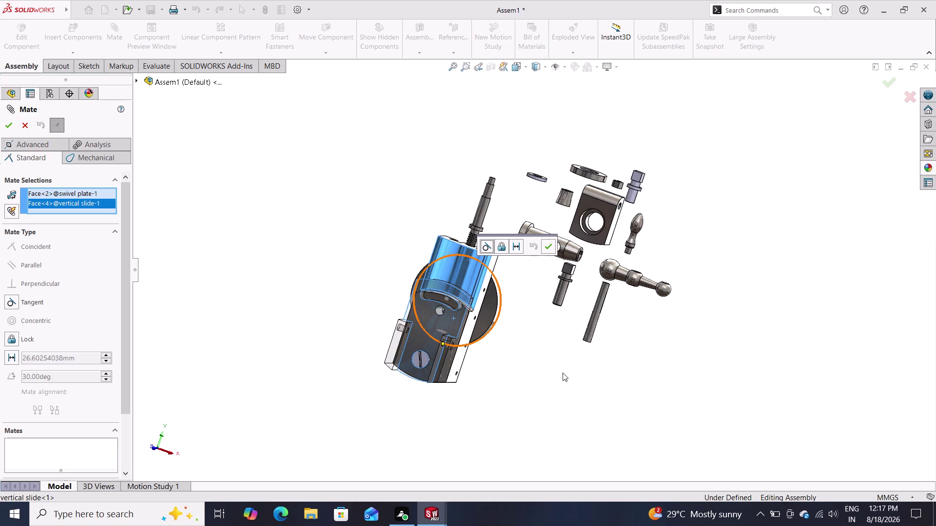
middle_drag(562, 373, 541, 377)
double_click(546, 376)
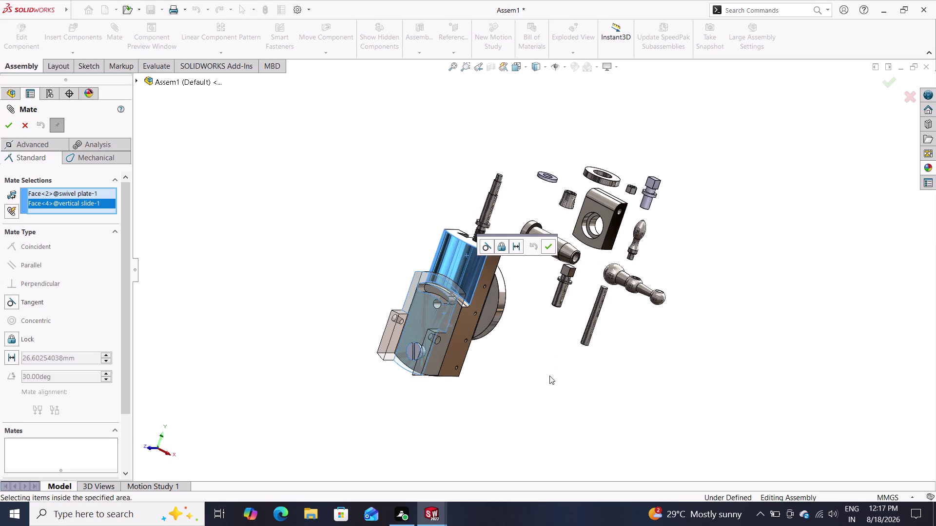
click(16, 130)
click(27, 125)
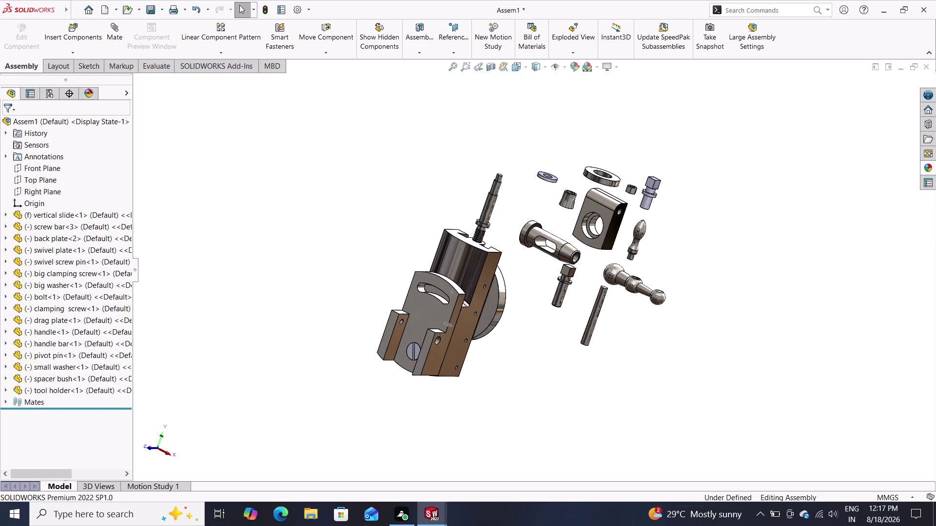
click(274, 269)
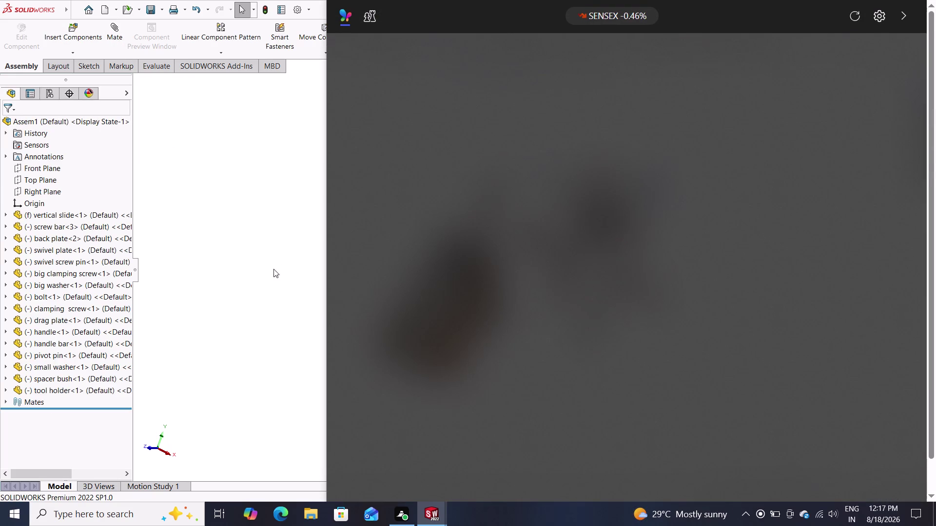